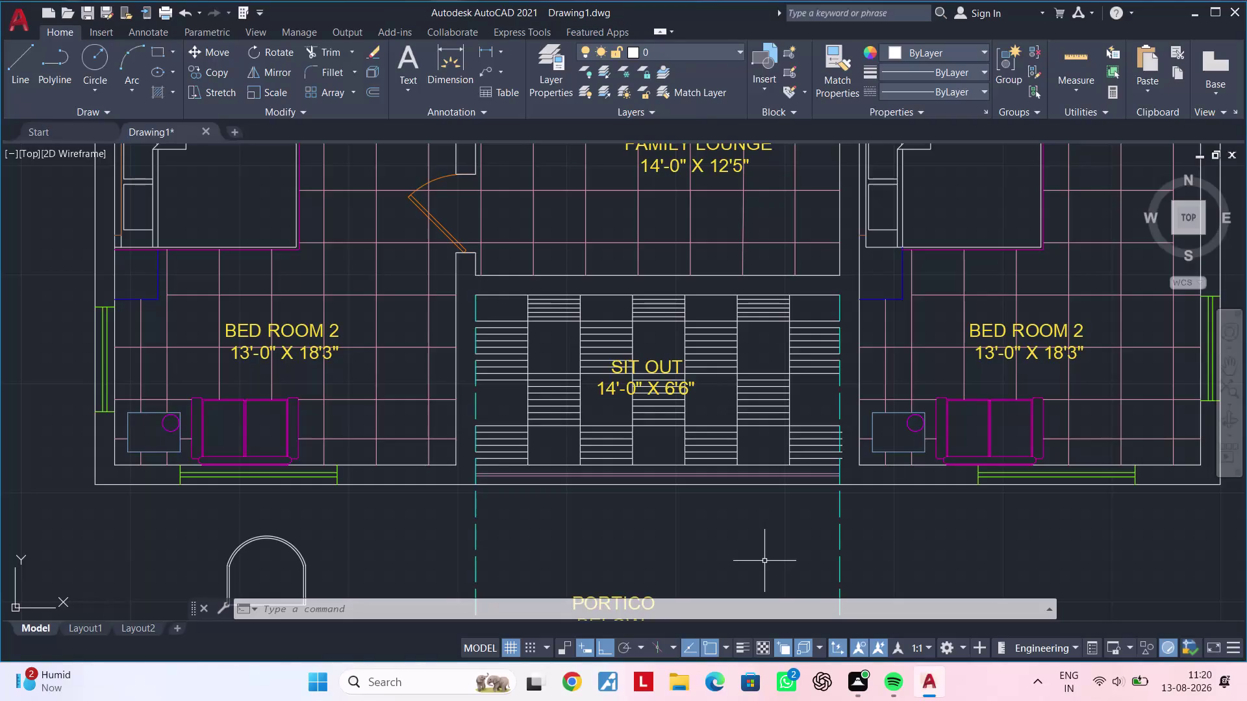
Trim the cyan dashed line where it crosses the SIT OUT's left edge.
scroll(up, 3)
middle_drag(419, 367, 418, 367)
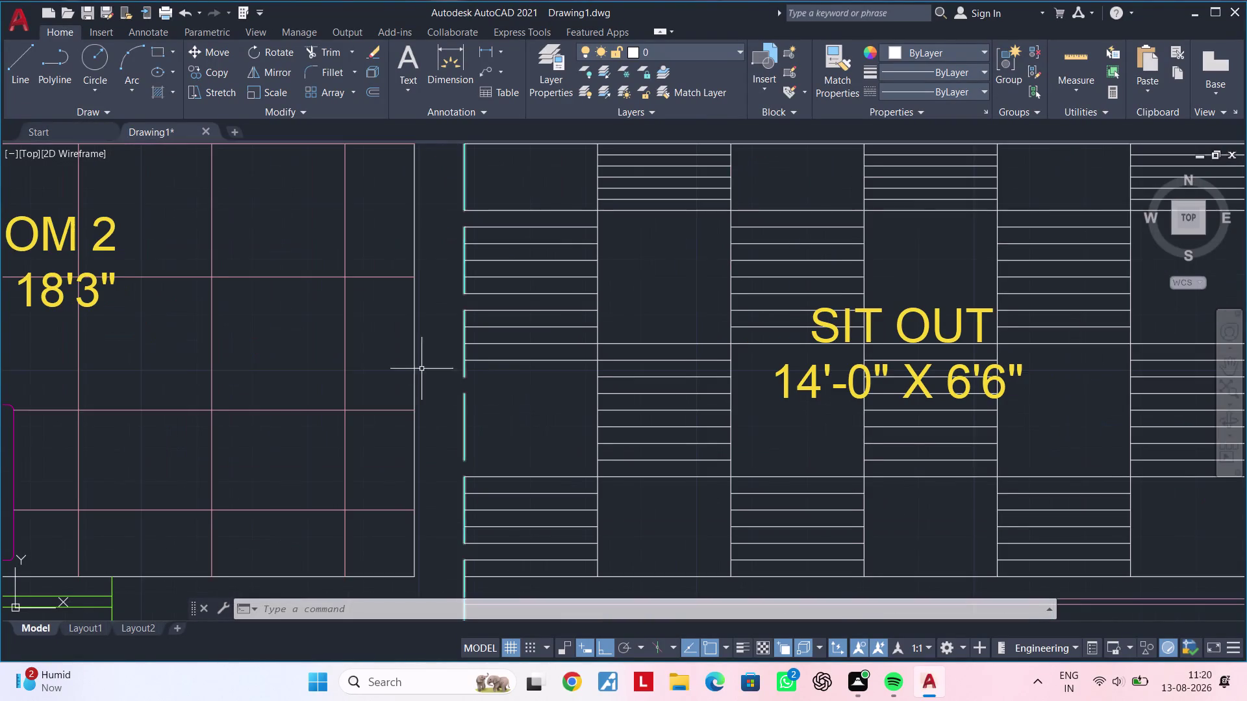
middle_drag(418, 366, 405, 360)
key(Escape)
key(Escape)
key(Escape)
key(Escape)
text(tr)
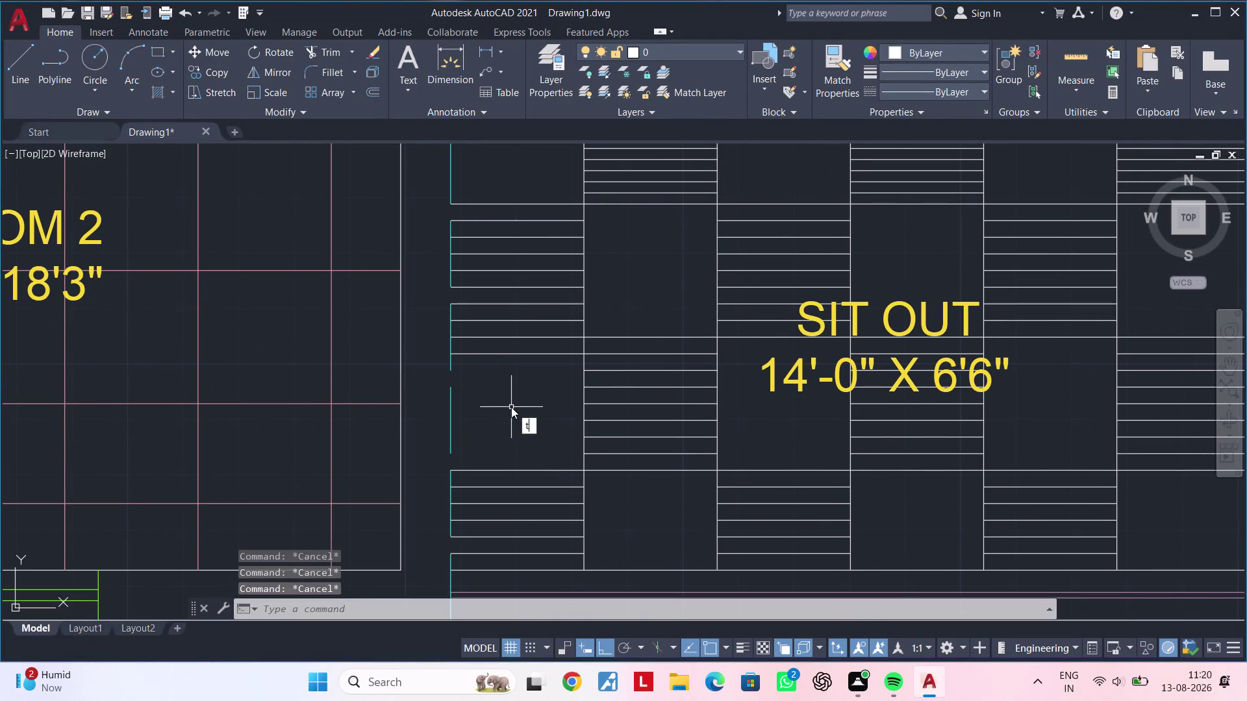
key(space)
scroll(down, 3)
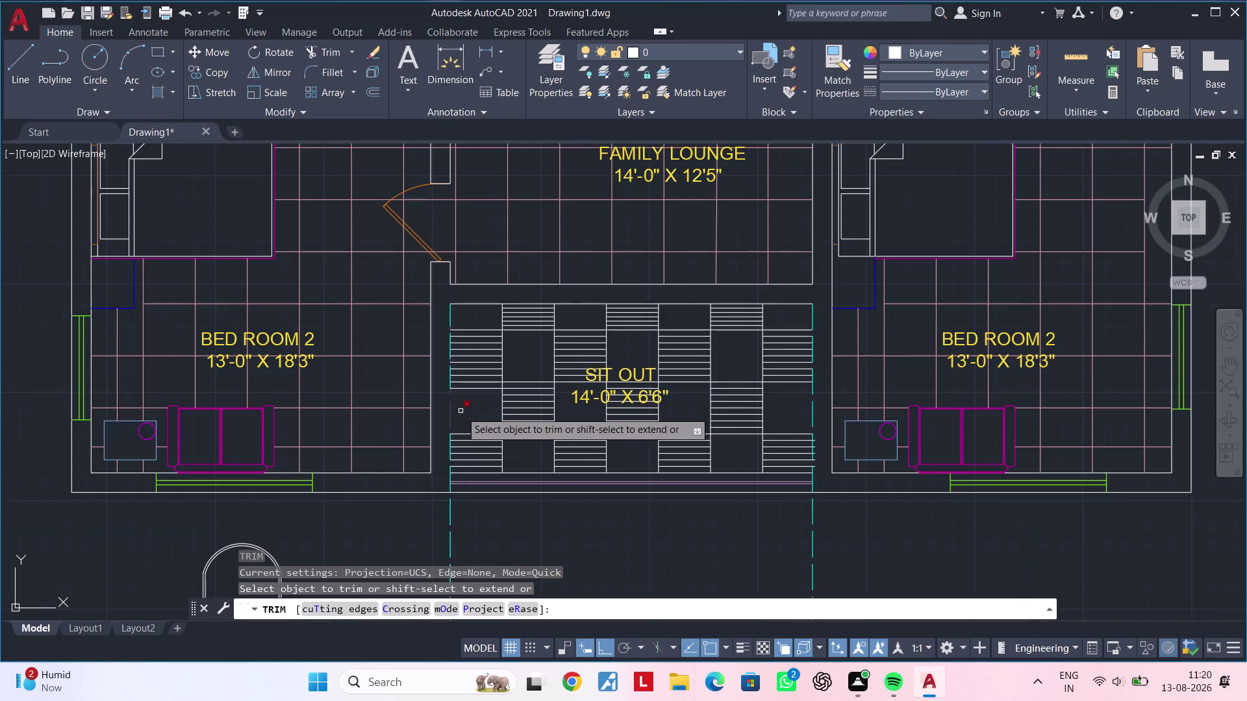
middle_drag(457, 411, 410, 382)
scroll(up, 3)
click(365, 458)
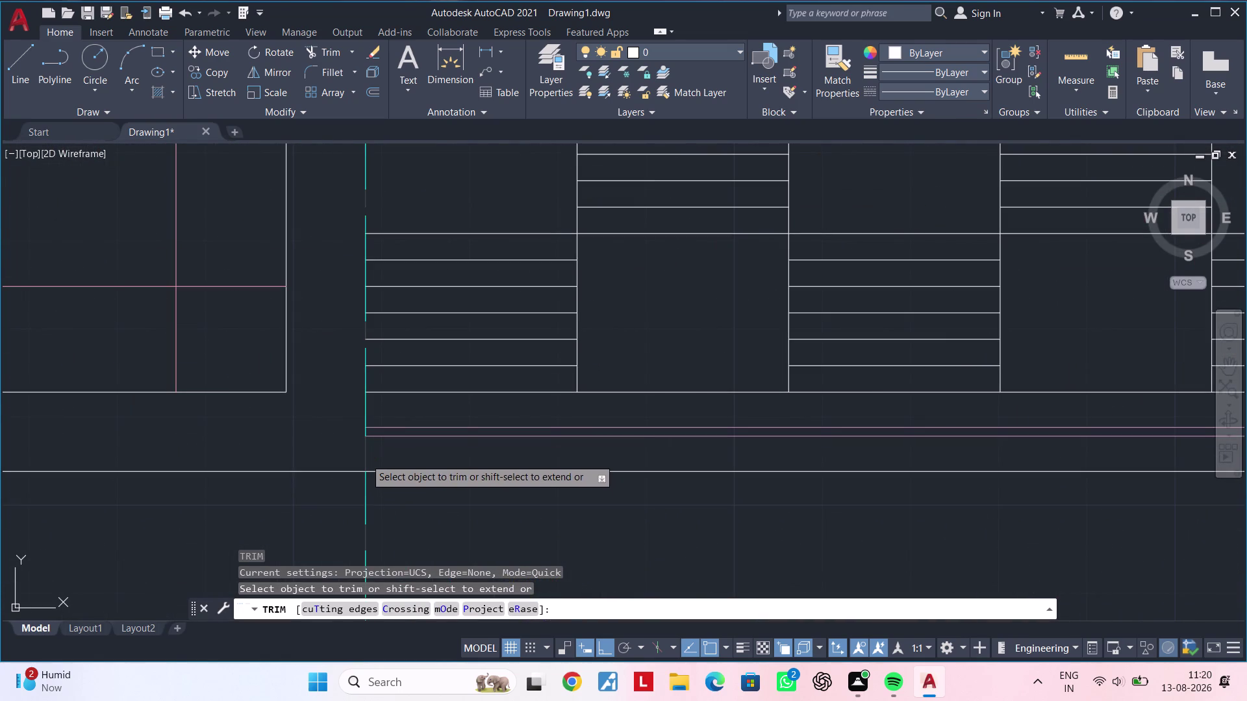
Trim the cyan dashed line at the SIT OUT's lower right corner.
scroll(down, 3)
middle_drag(617, 473, 412, 452)
scroll(up, 3)
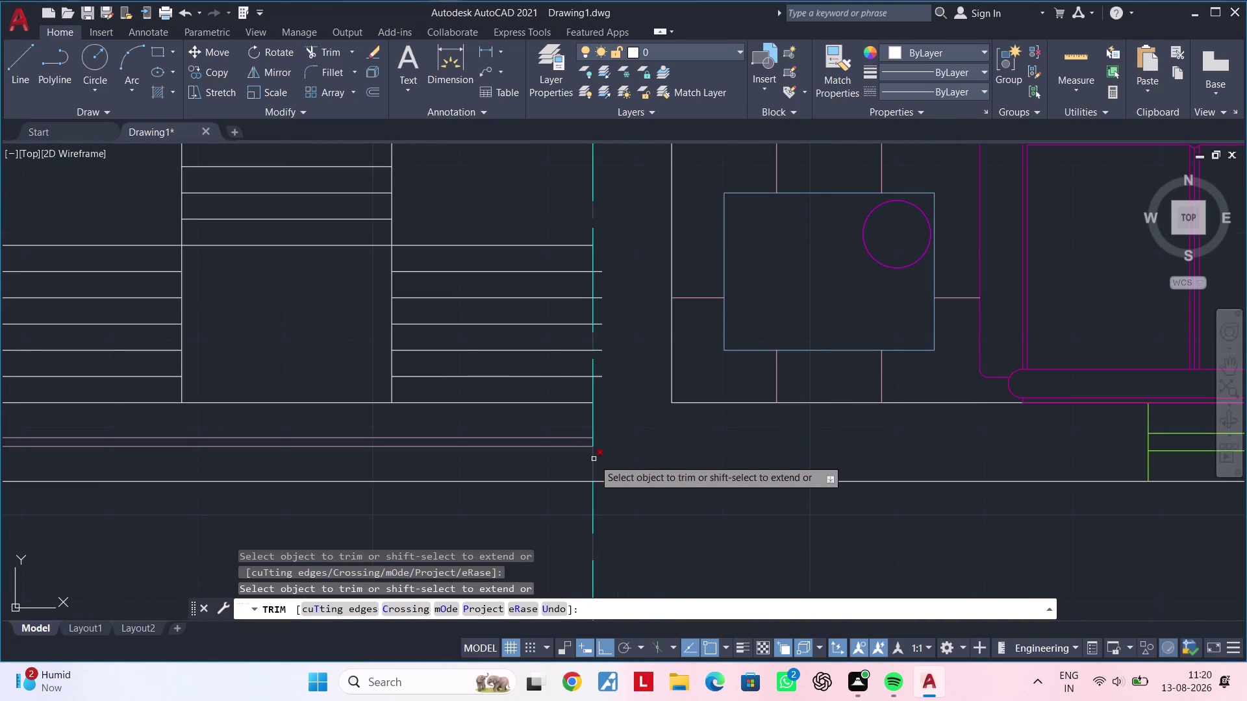
click(594, 460)
key(Escape)
key(Escape)
Erase the dashed line pieces on the SIT OUT's right and left edges.
click(594, 425)
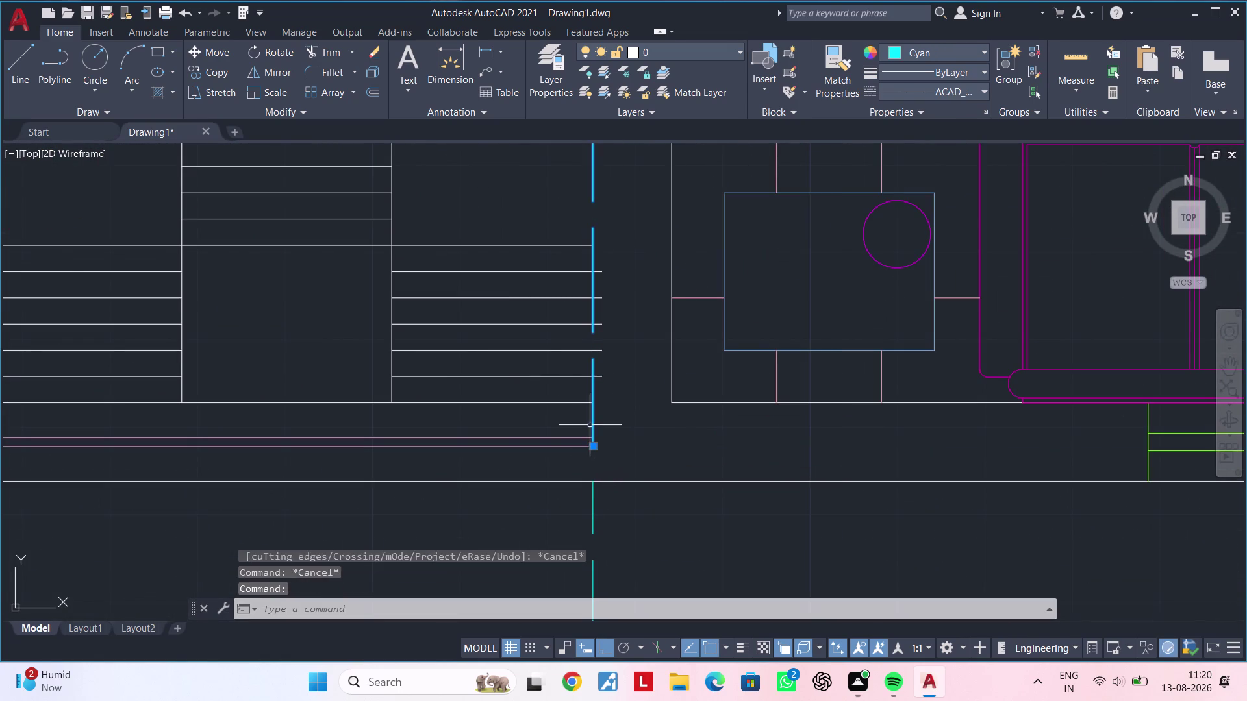
key(Delete)
scroll(down, 3)
middle_drag(588, 426, 743, 422)
scroll(down, 3)
middle_drag(592, 424, 711, 428)
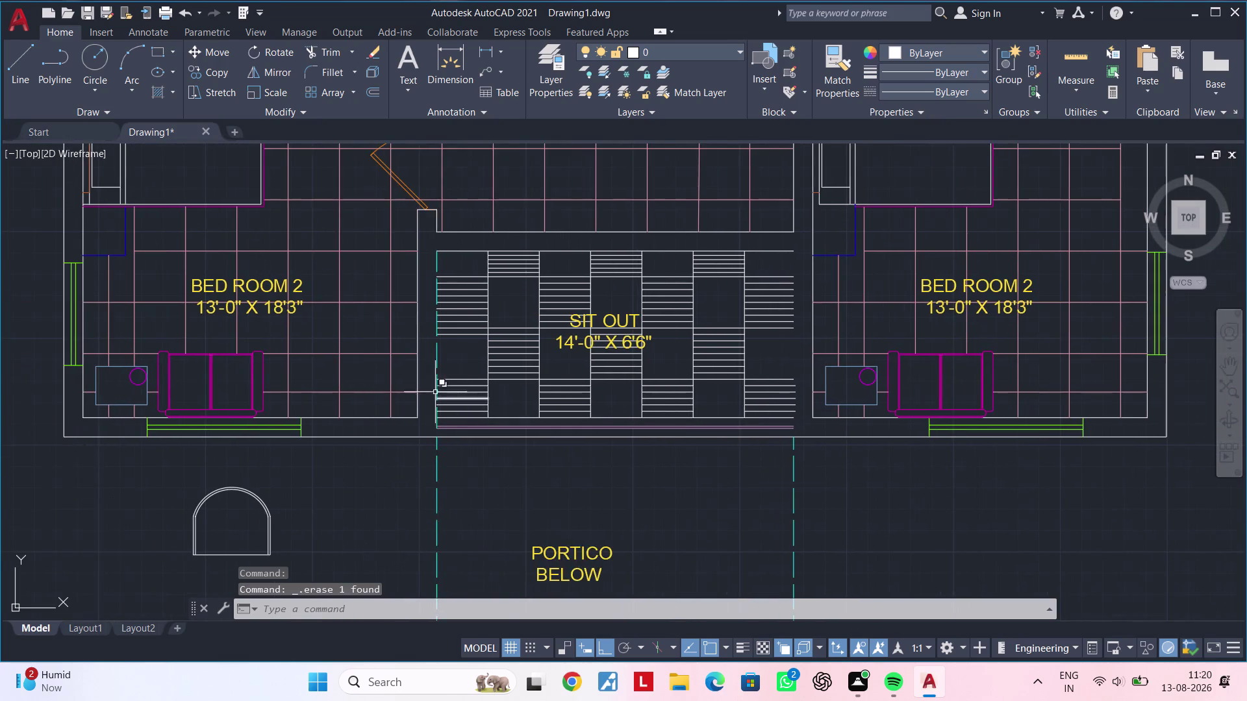
scroll(up, 3)
click(444, 367)
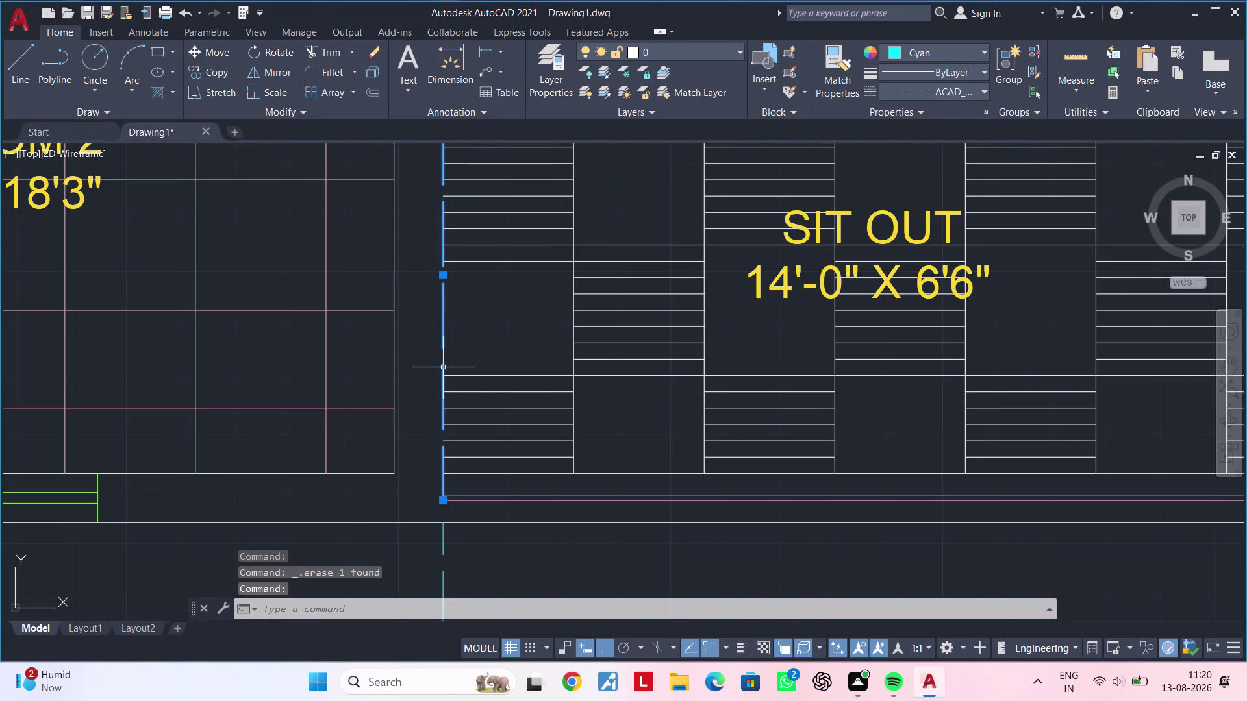
key(Delete)
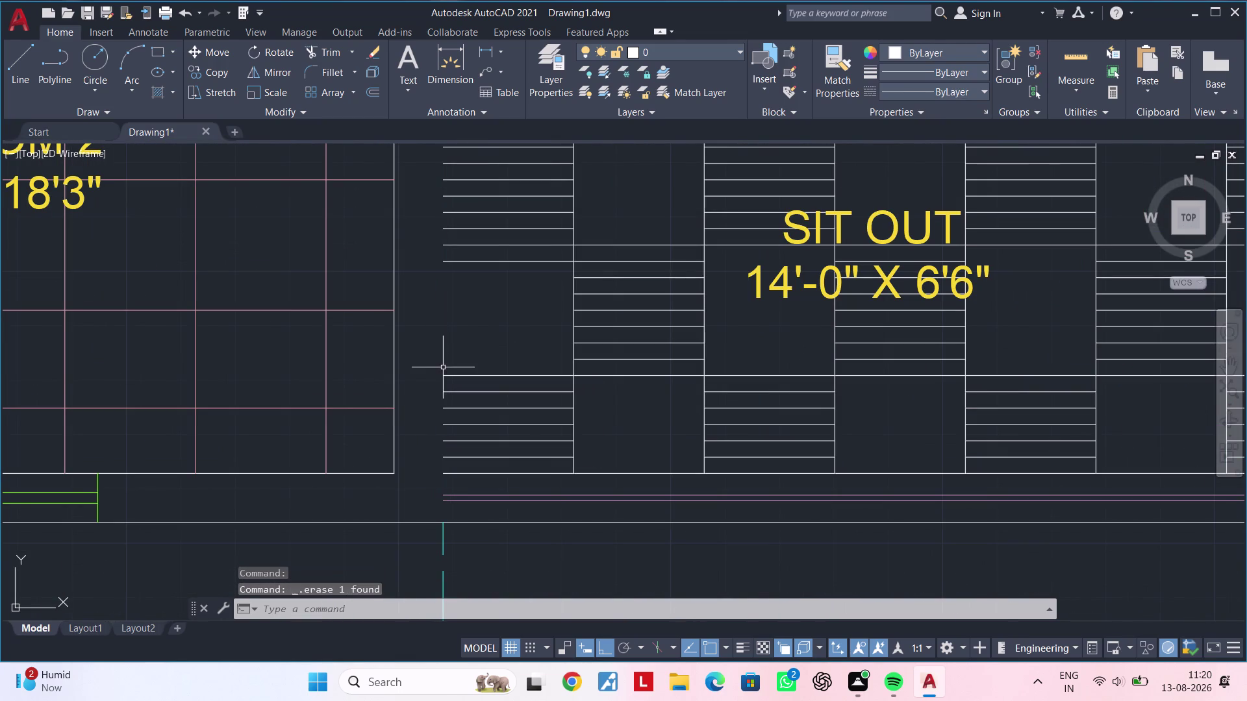
key(Escape)
key(Escape)
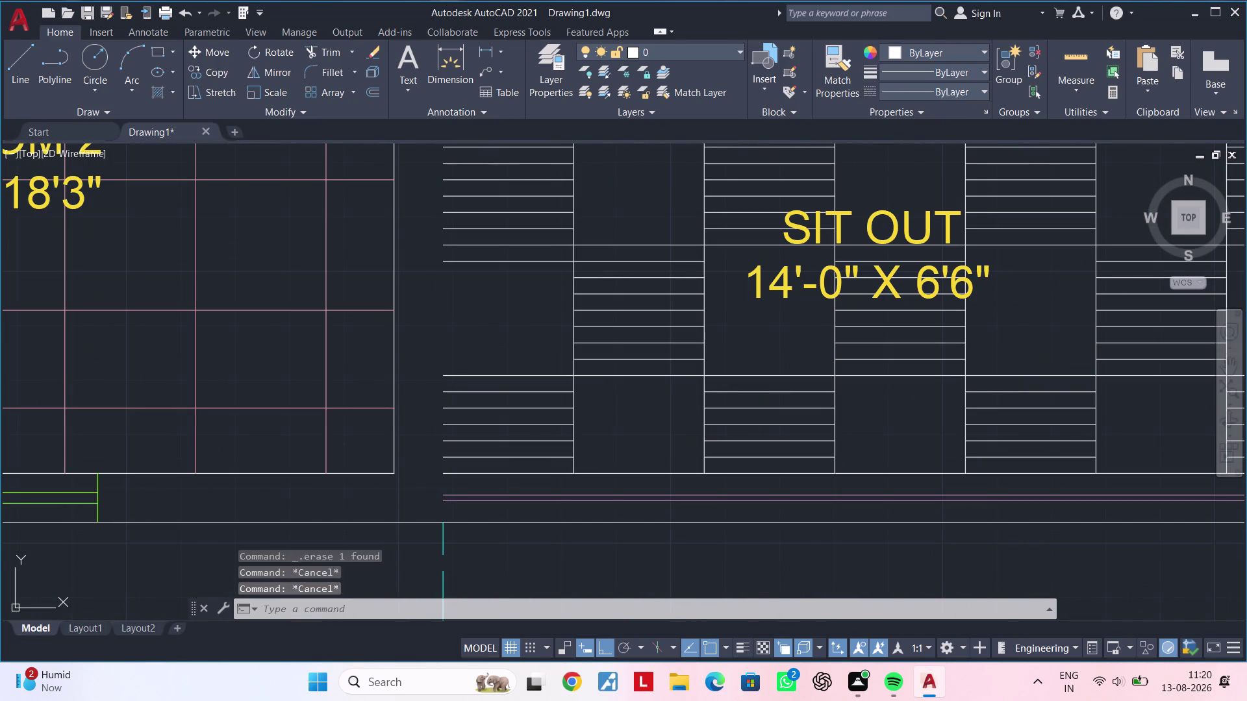
text(l)
key(space)
Start a line near the SIT OUT, then cancel it.
scroll(up, 3)
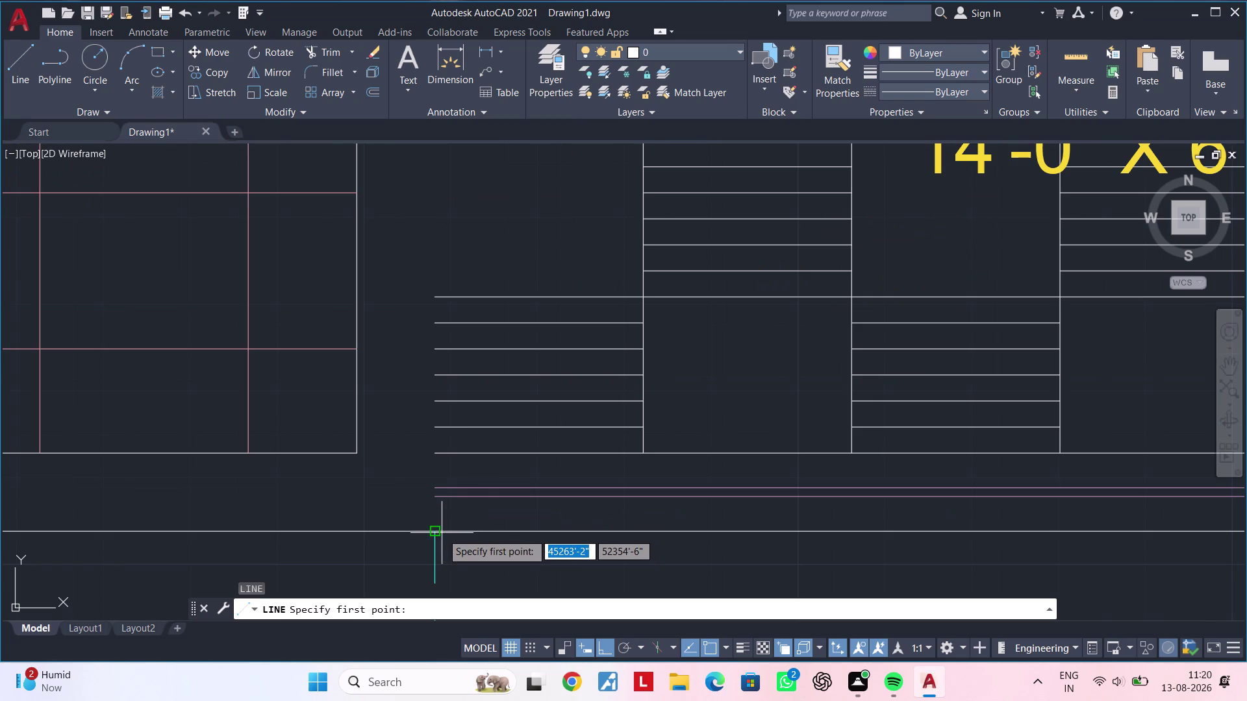
click(436, 532)
scroll(down, 3)
middle_drag(434, 297, 392, 521)
scroll(down, 3)
click(399, 259)
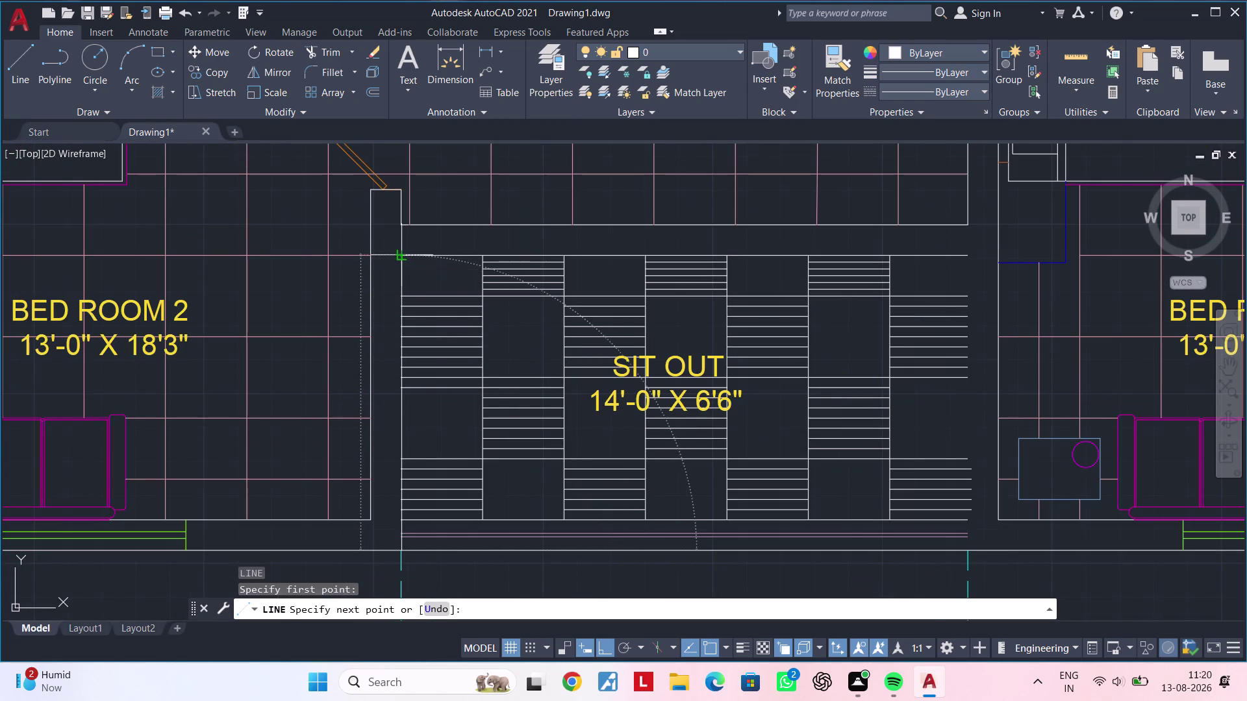
key(Escape)
Draw a solid line up the SIT OUT's right edge, from its lower to upper corner.
middle_drag(544, 343, 204, 339)
key(Escape)
key(Escape)
key(Escape)
key(space)
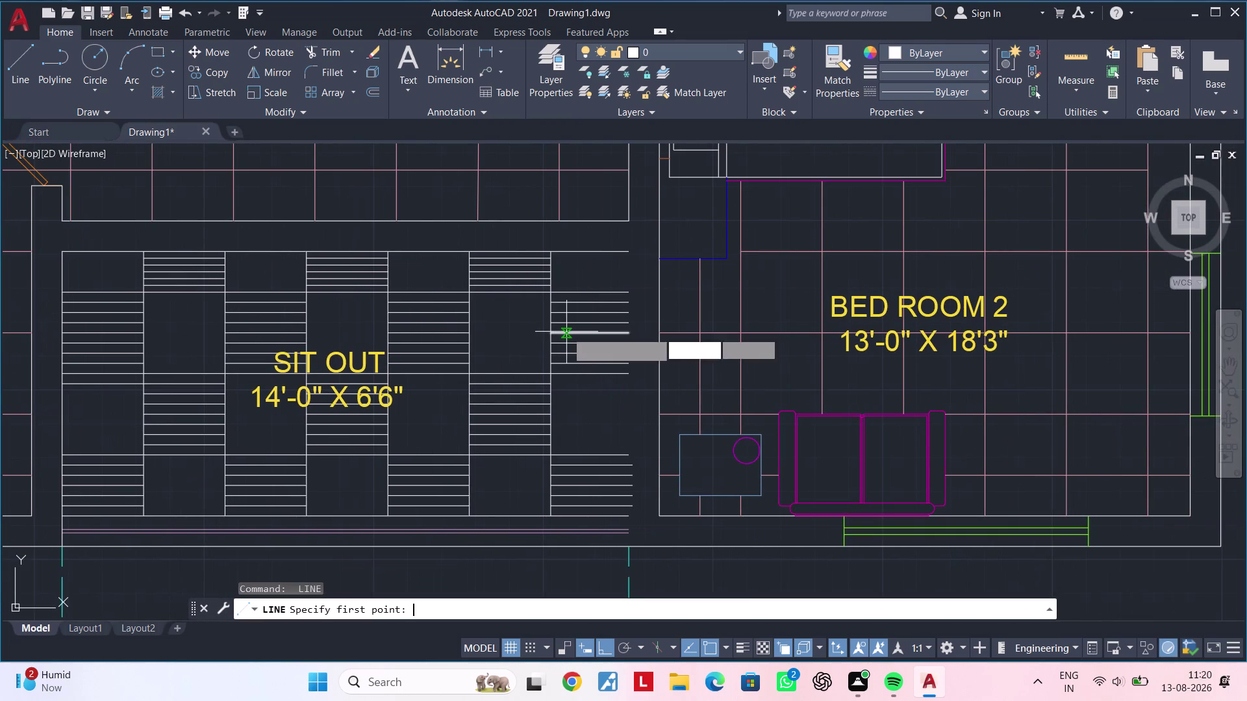
scroll(up, 3)
scroll(down, 3)
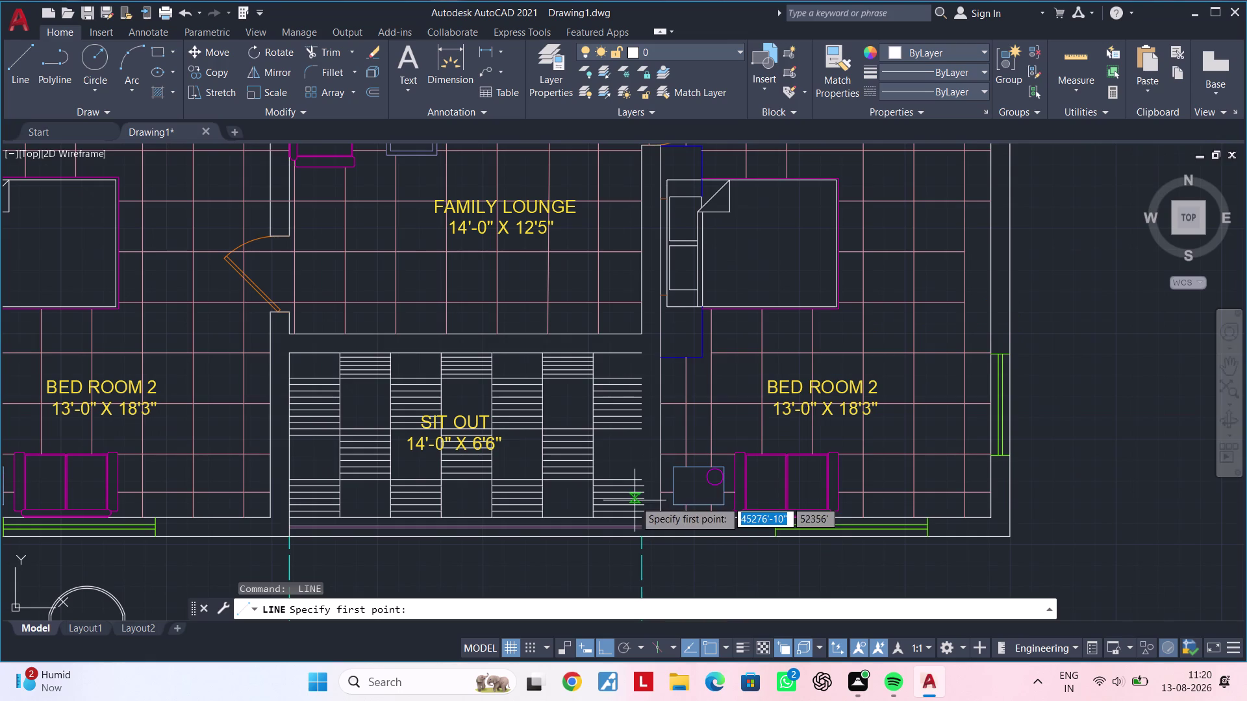
click(645, 356)
middle_drag(652, 503, 629, 409)
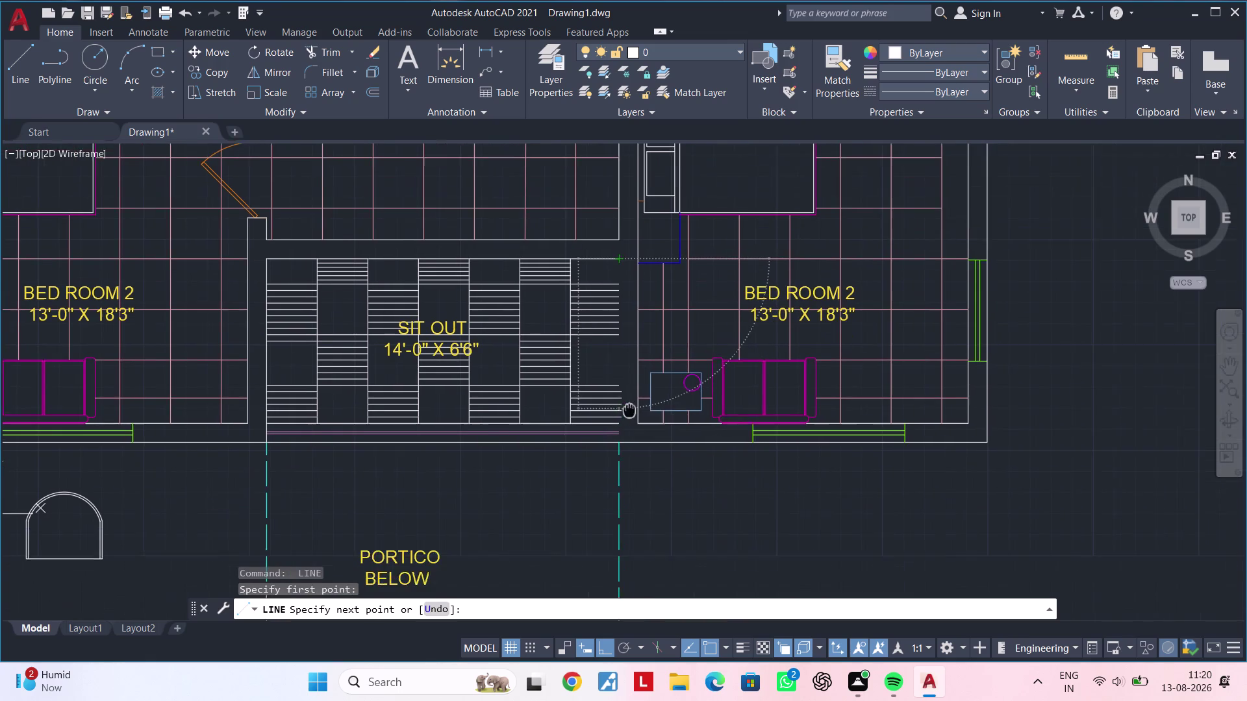
middle_drag(629, 409, 627, 403)
scroll(up, 3)
click(601, 425)
key(Escape)
key(Escape)
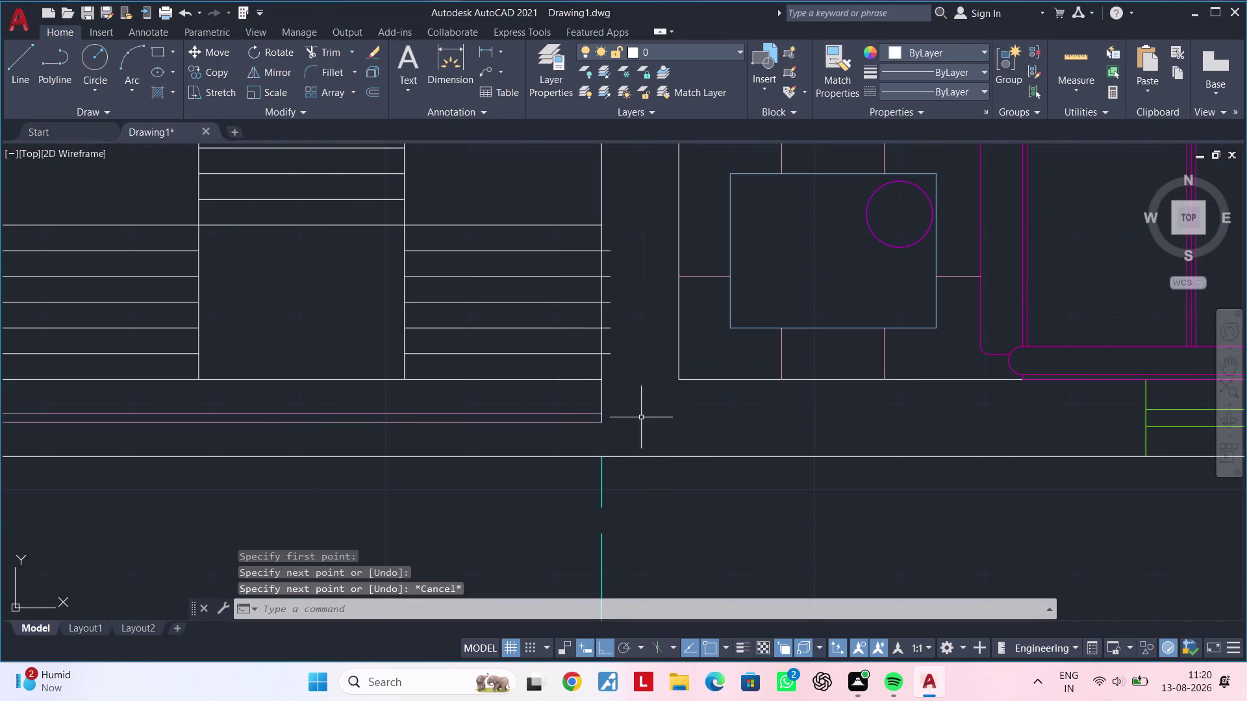
key(Escape)
Fence-trim the step line ends protruding past the SIT OUT's right edge line.
text(tr)
key(space)
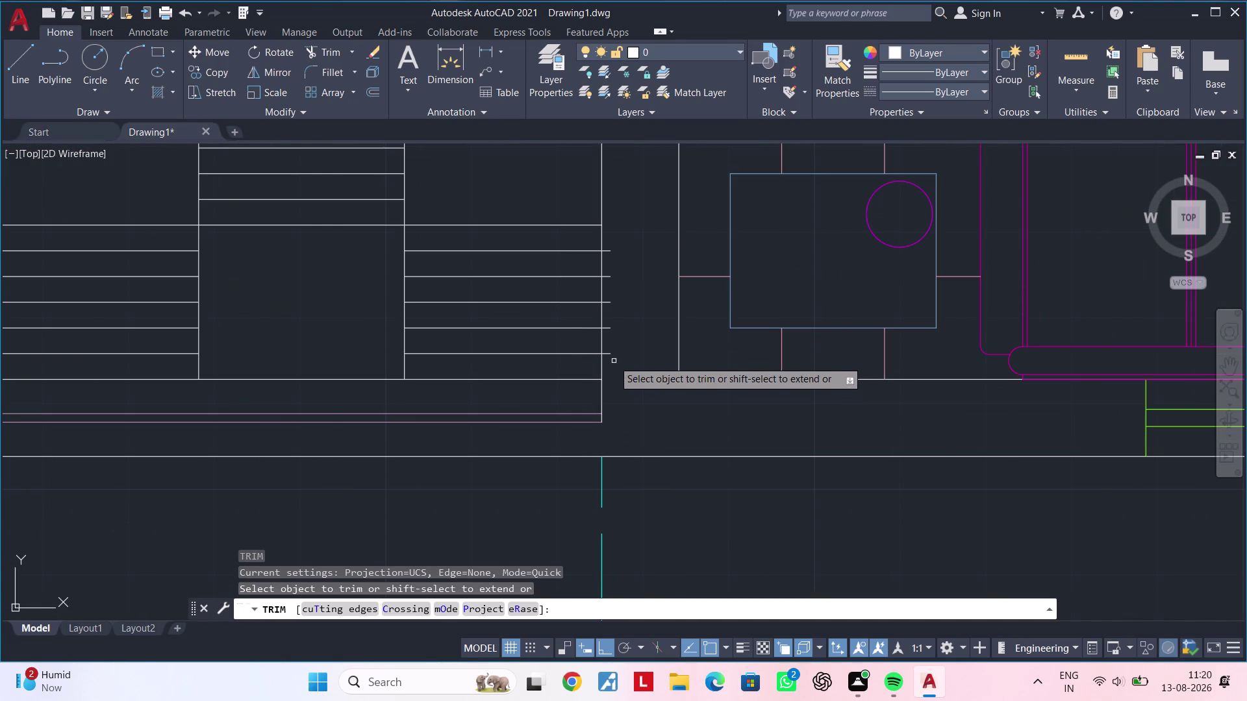
click(608, 356)
drag(608, 344, 606, 294)
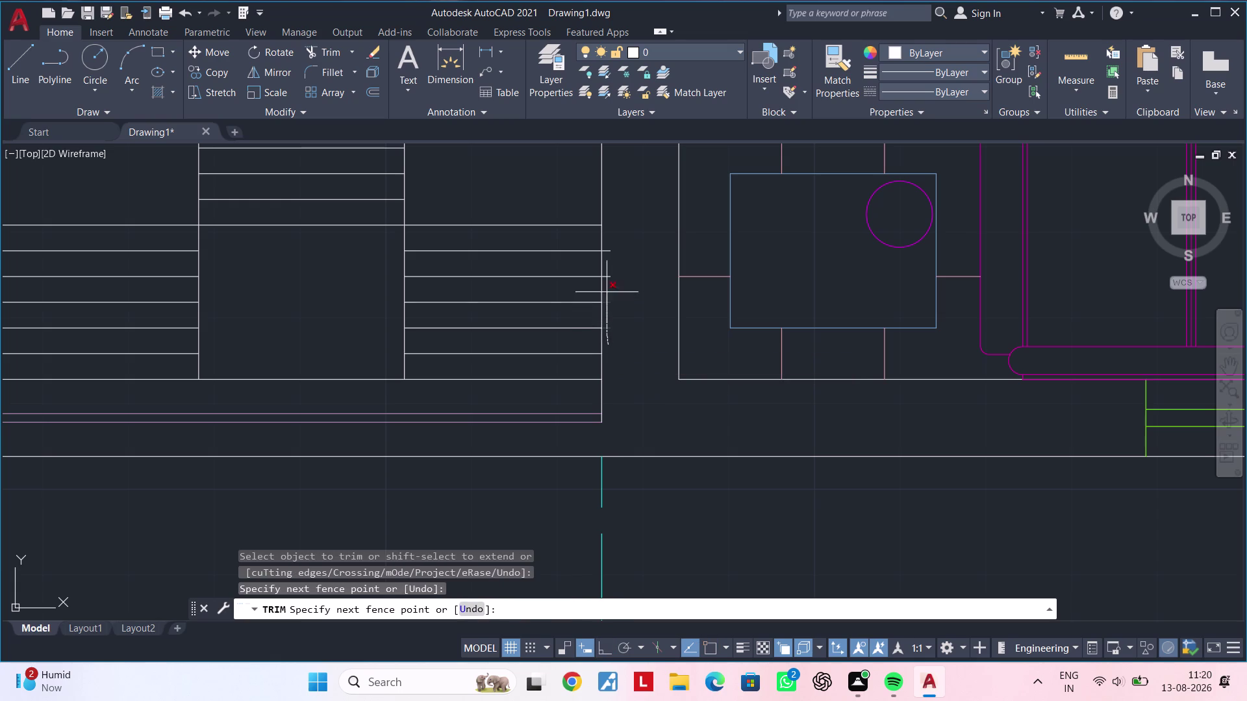
drag(607, 294, 607, 243)
scroll(down, 3)
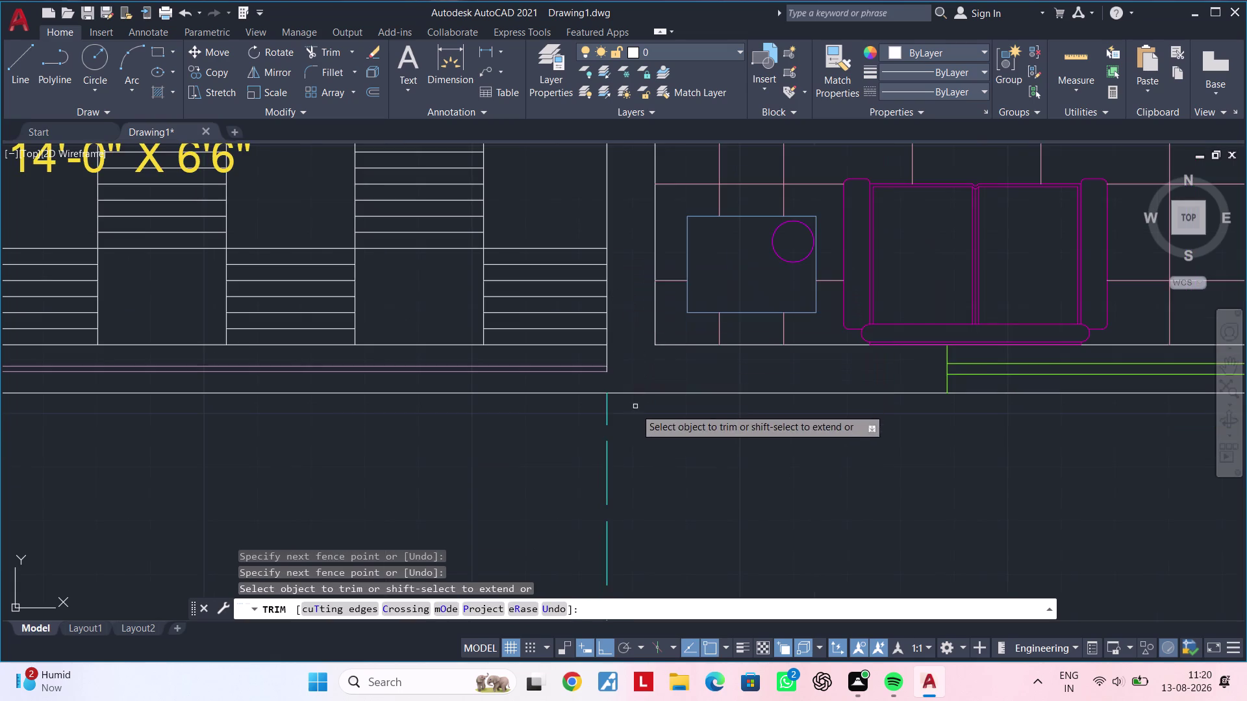
scroll(down, 3)
middle_drag(536, 467, 631, 422)
key(Escape)
key(Escape)
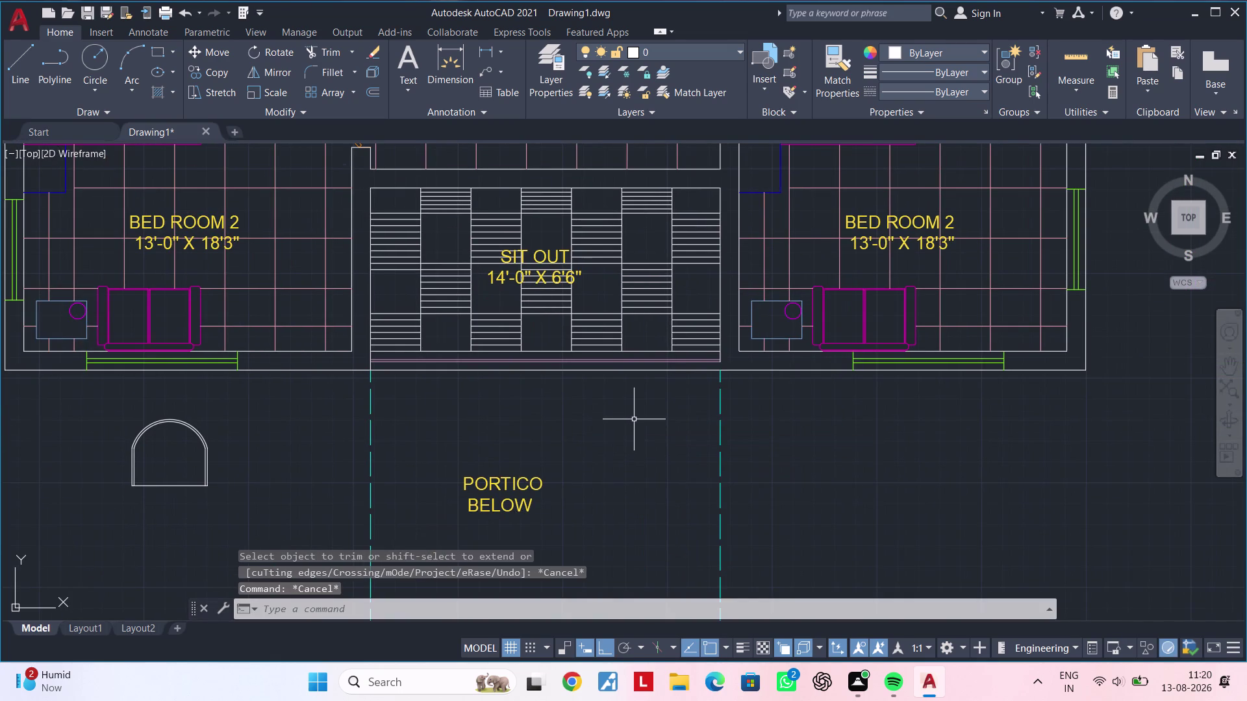
Select the SIT OUT's right edge line and grab its lower endpoint.
scroll(up, 3)
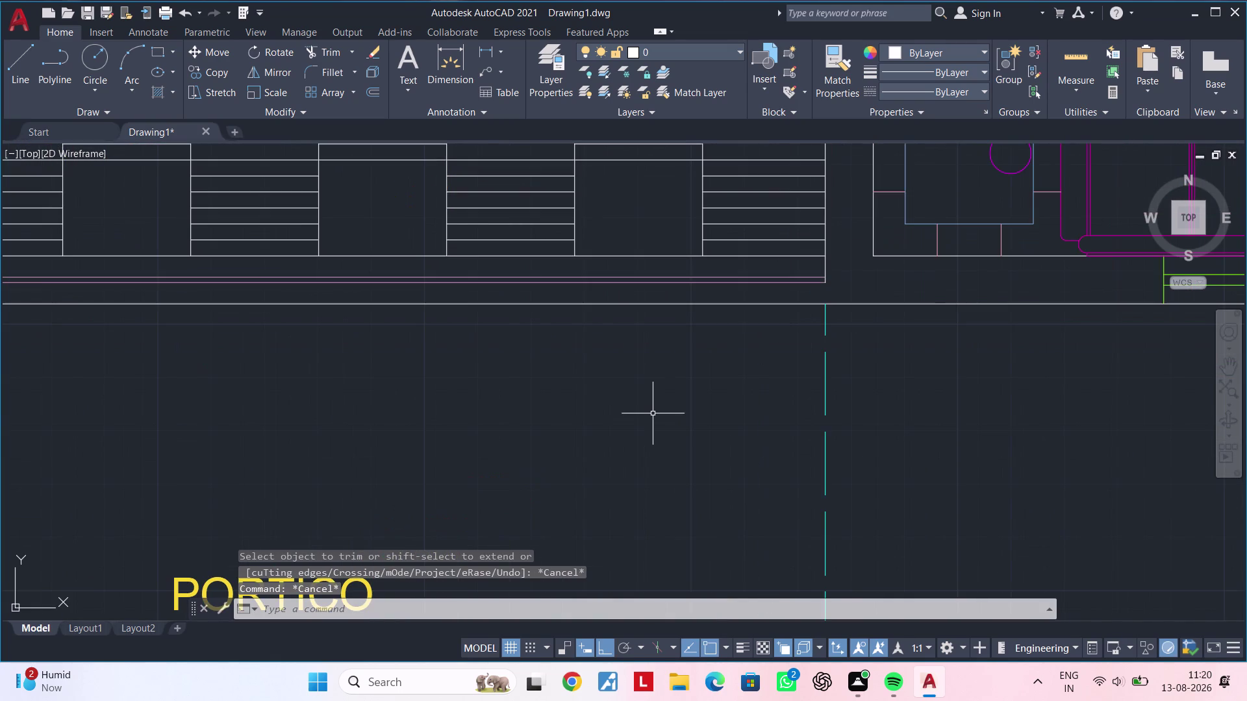
scroll(up, 3)
middle_drag(663, 421, 507, 482)
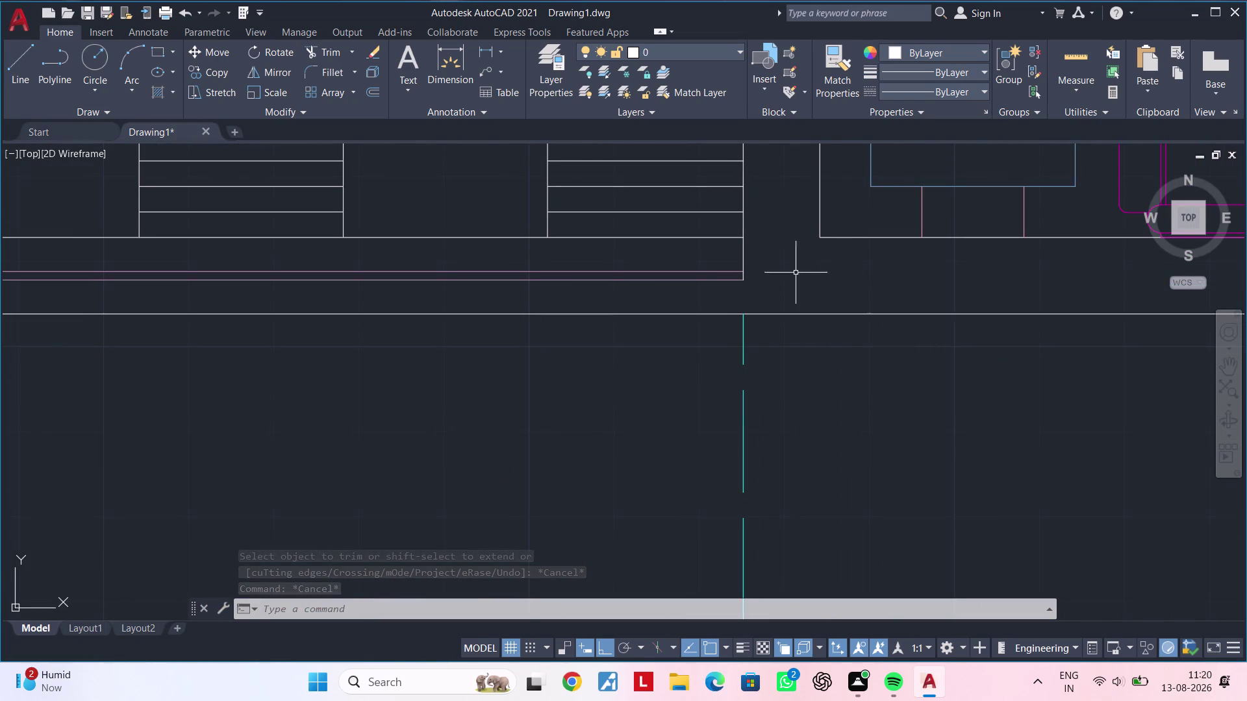
click(743, 260)
click(742, 279)
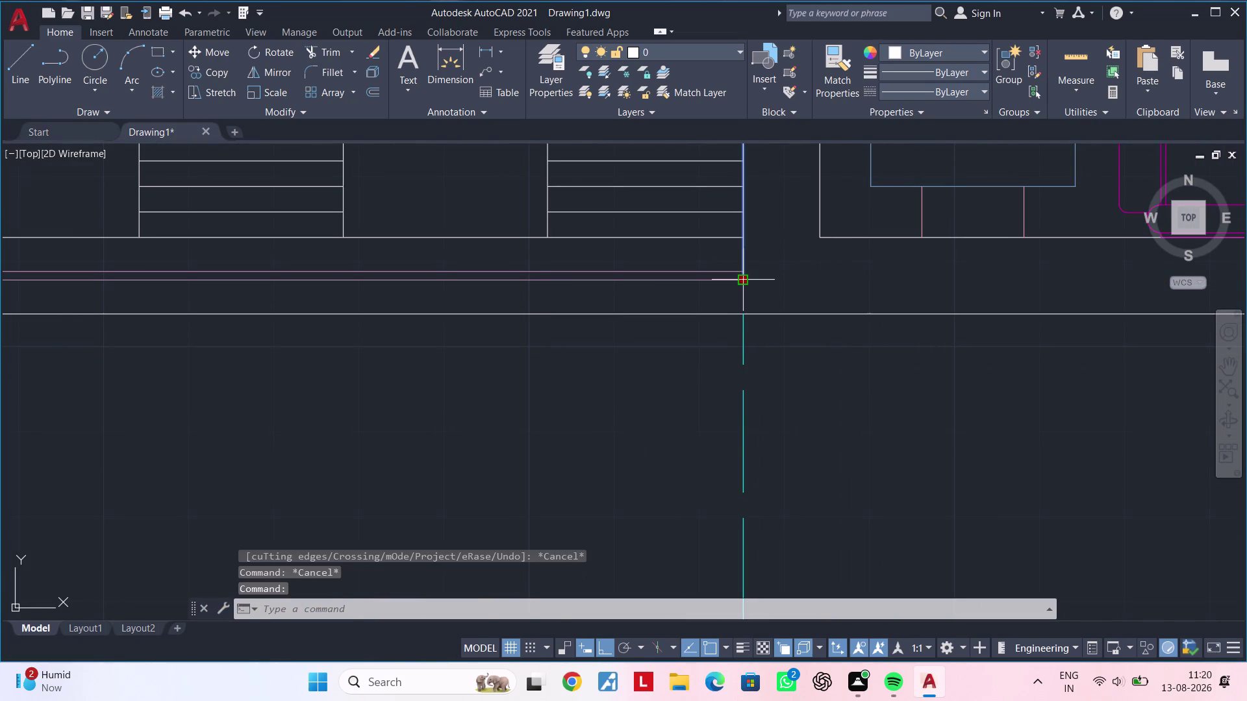
click(745, 314)
key(Escape)
Cancel the endpoint edit, clear the selection, and move the view to the arch chair.
scroll(down, 3)
key(Escape)
scroll(down, 3)
middle_drag(844, 386, 579, 387)
key(Escape)
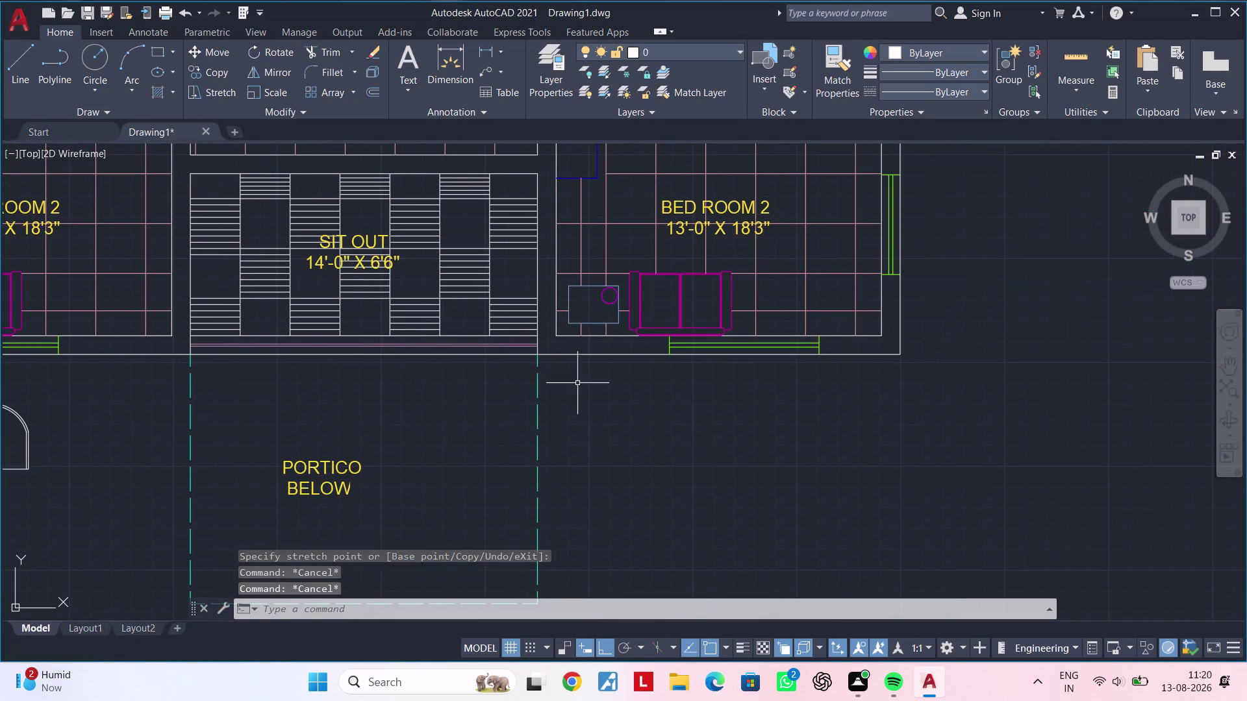
key(Escape)
middle_drag(466, 424, 677, 373)
key(Escape)
key(Escape)
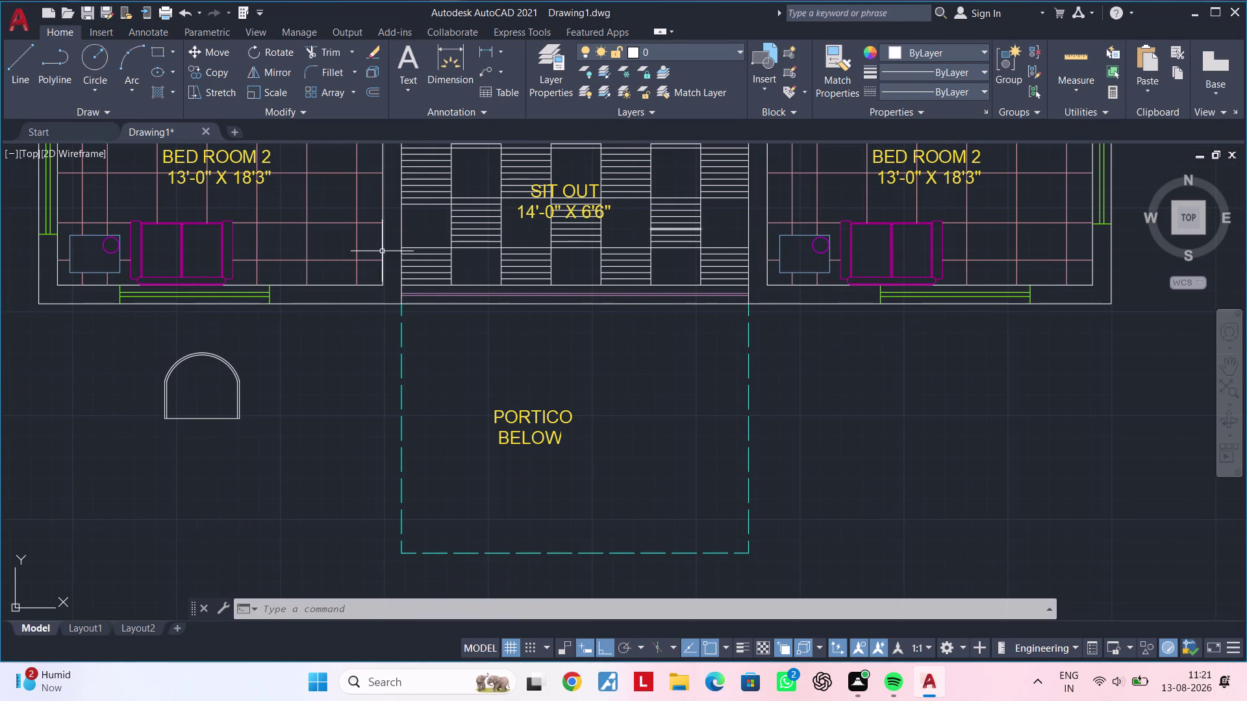
middle_drag(195, 435, 187, 512)
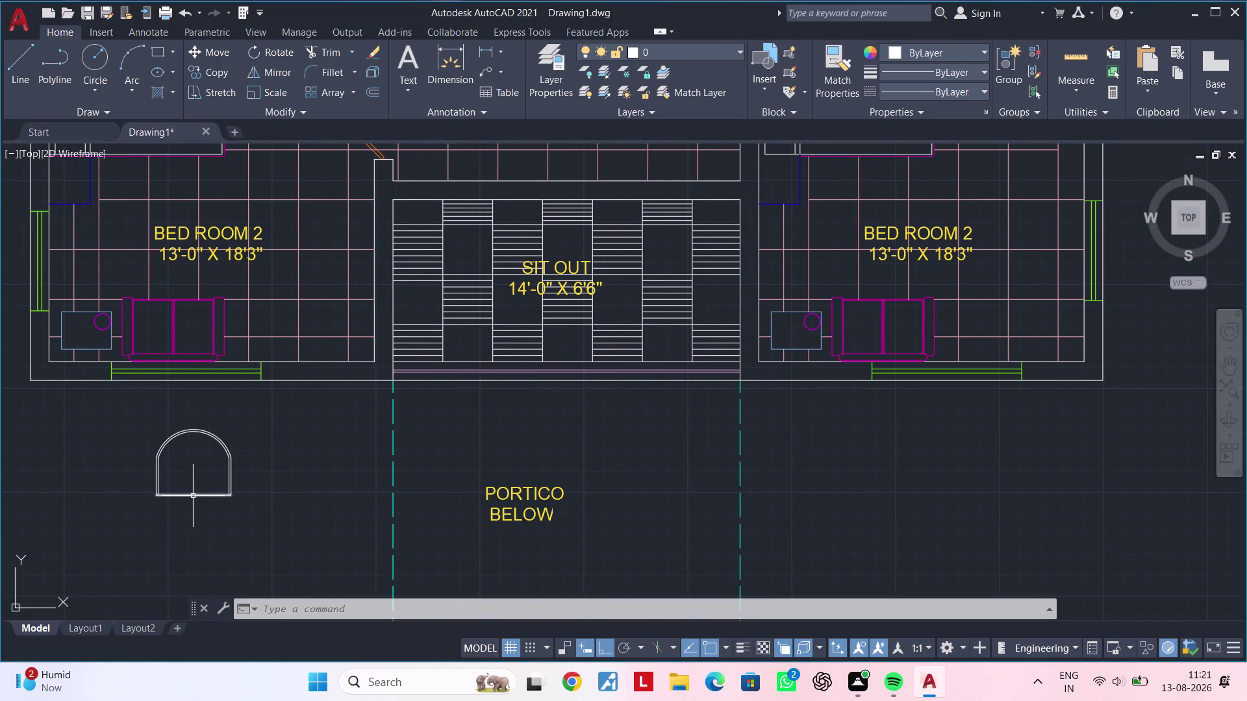
scroll(up, 3)
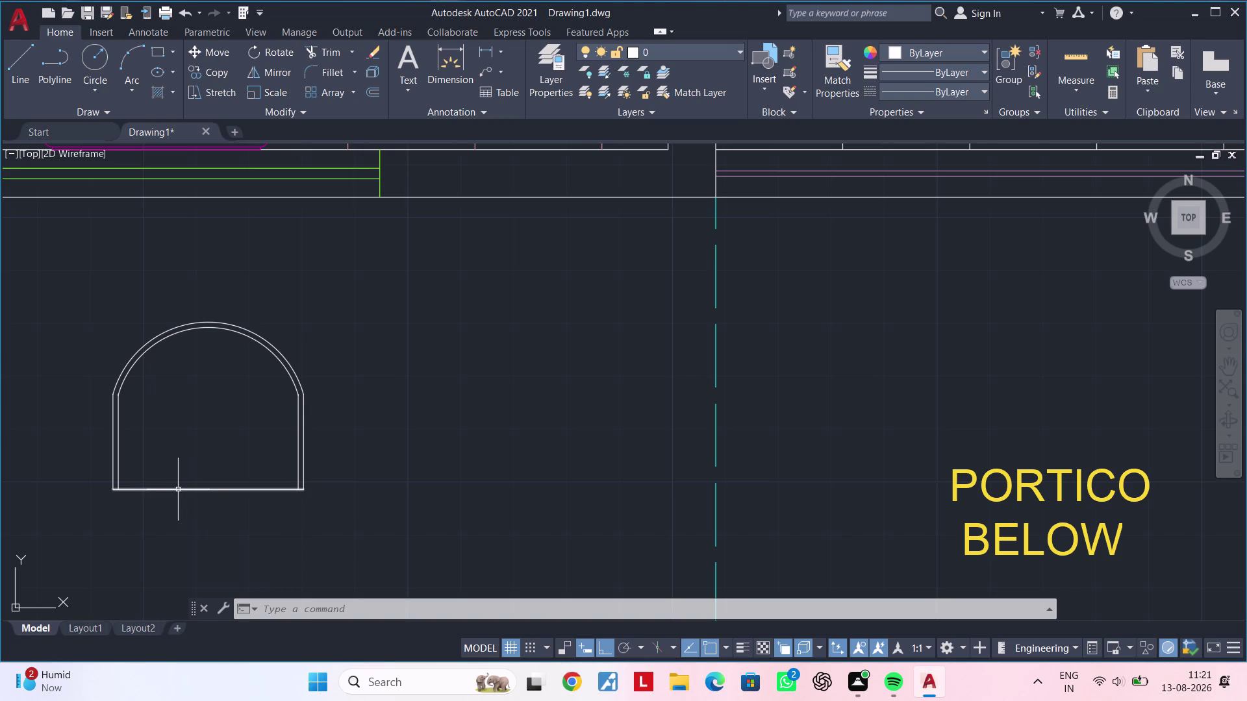
Zoom in on the arch chair's base, briefly starting and cancelling a line.
key(Escape)
key(Escape)
key(Escape)
key(Escape)
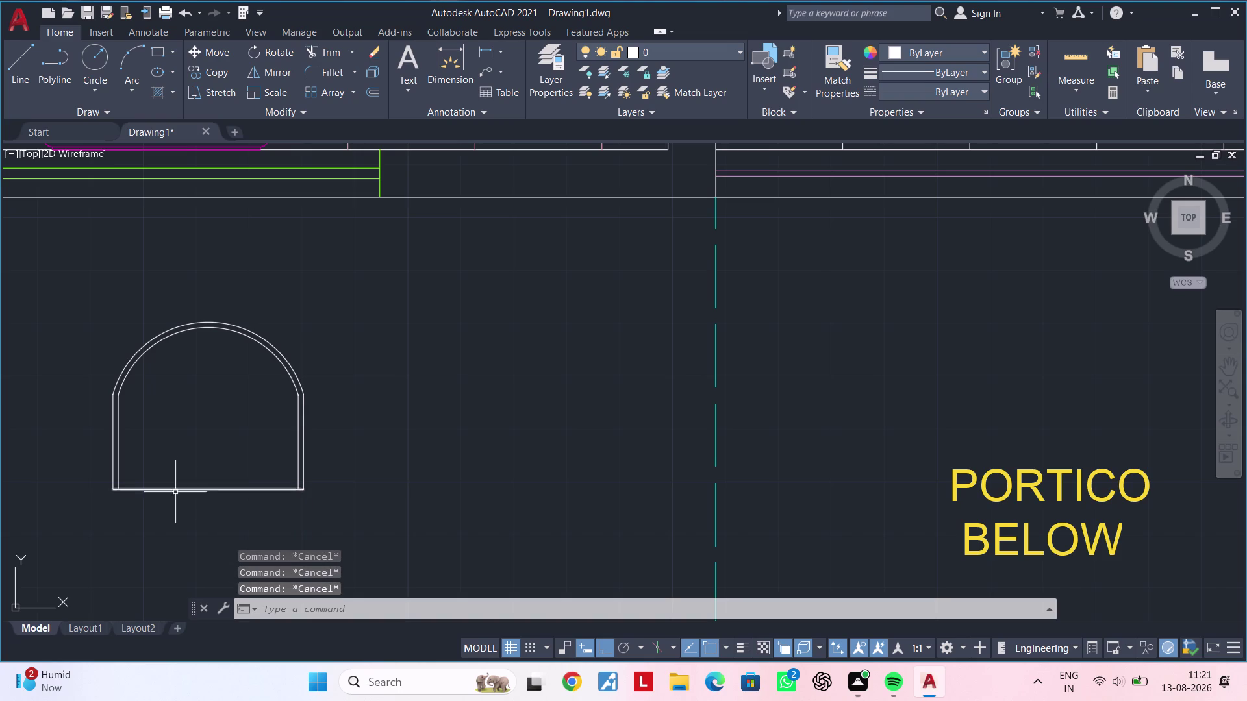
scroll(up, 3)
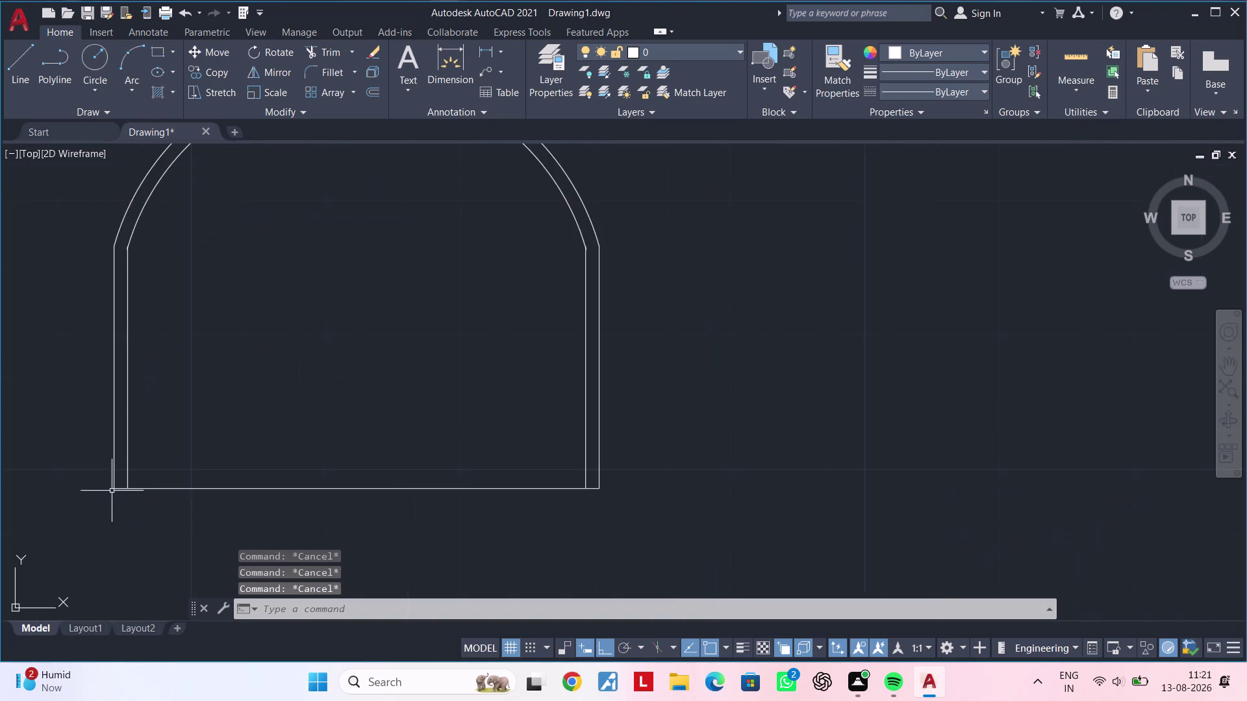
scroll(up, 3)
middle_drag(133, 490, 168, 487)
key(Escape)
key(Escape)
text(l)
key(space)
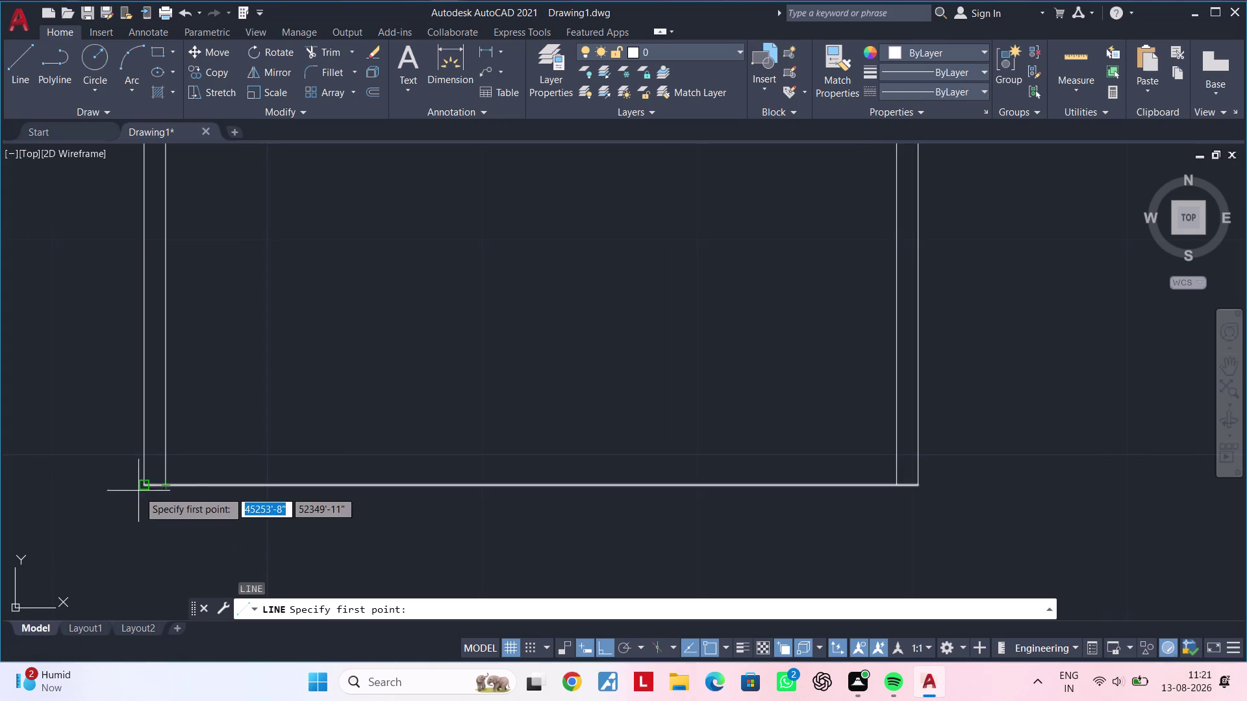
key(Escape)
key(Escape)
key(Escape)
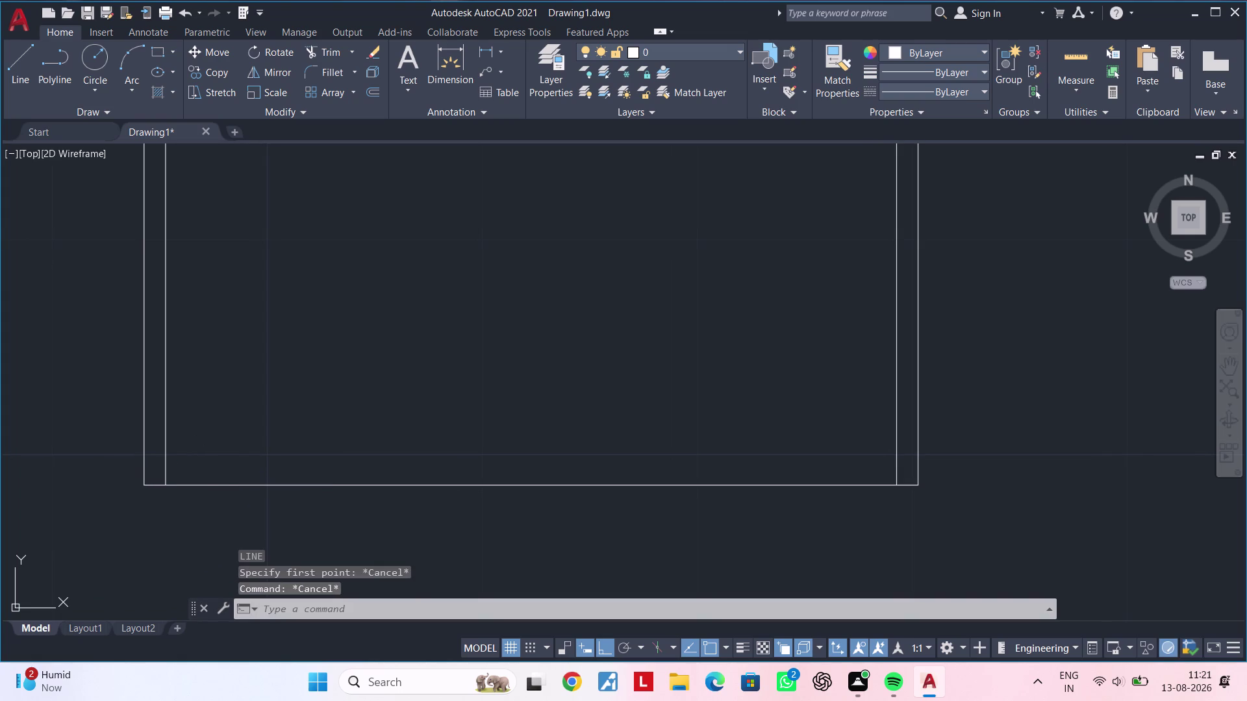
Offset the outline's bottom edge 1" upward.
text(od)
key(Escape)
key(Escape)
text(of)
key(space)
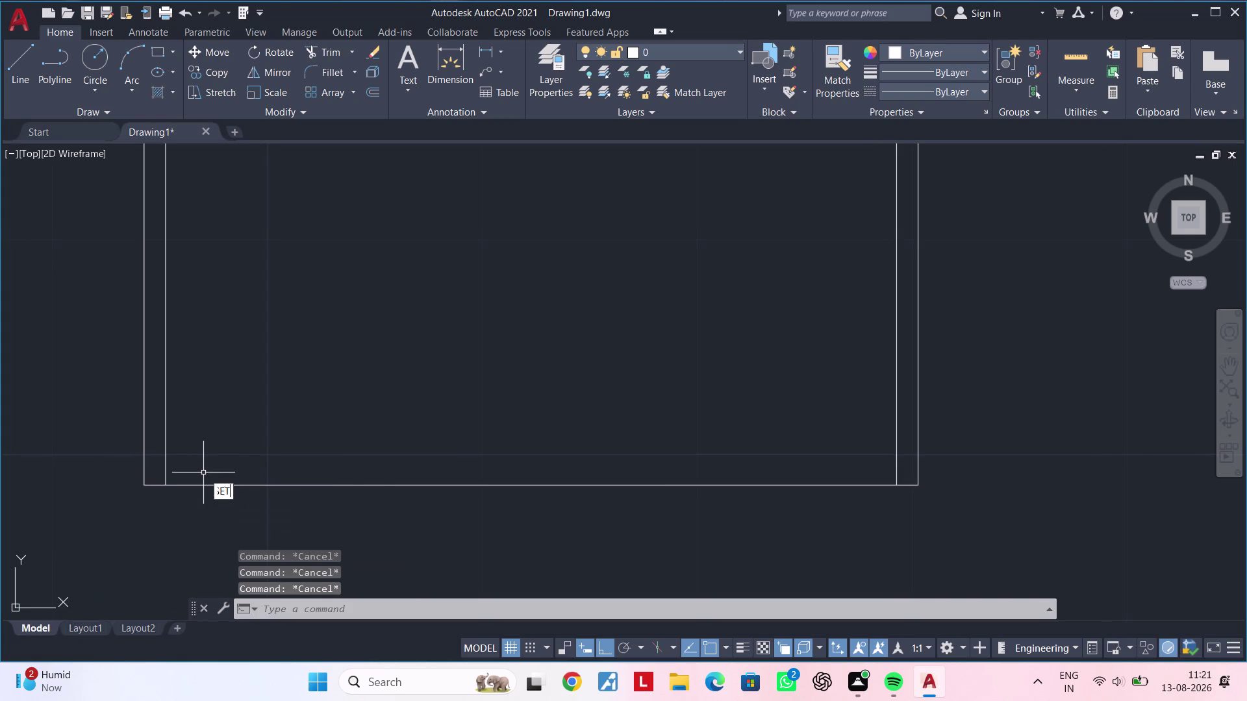
text(1")
key(Return)
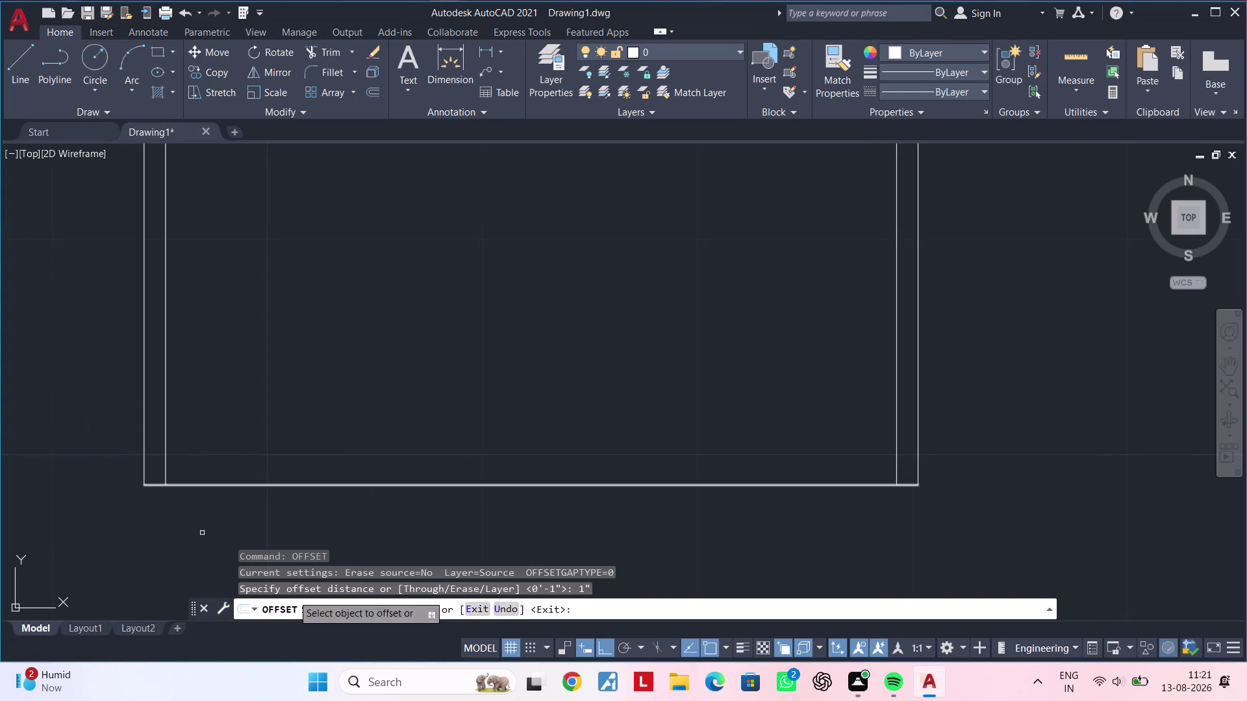
click(154, 487)
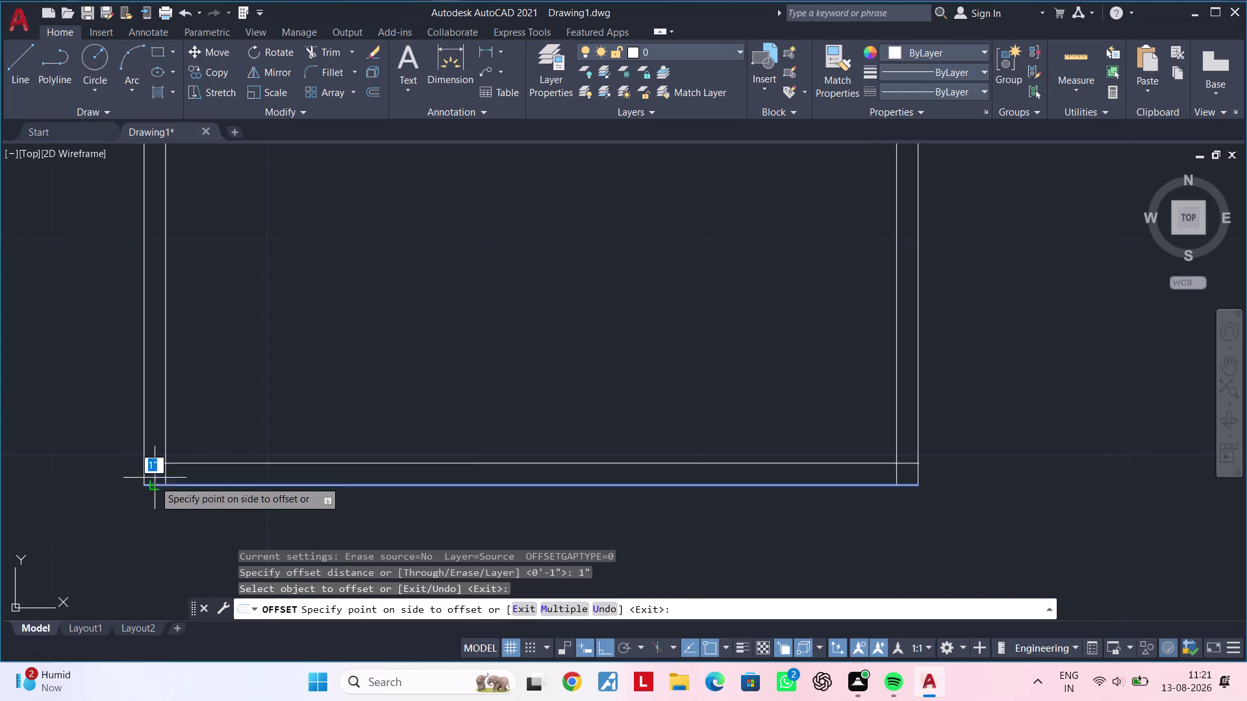
click(160, 439)
key(Escape)
key(Escape)
key(Escape)
text(tr)
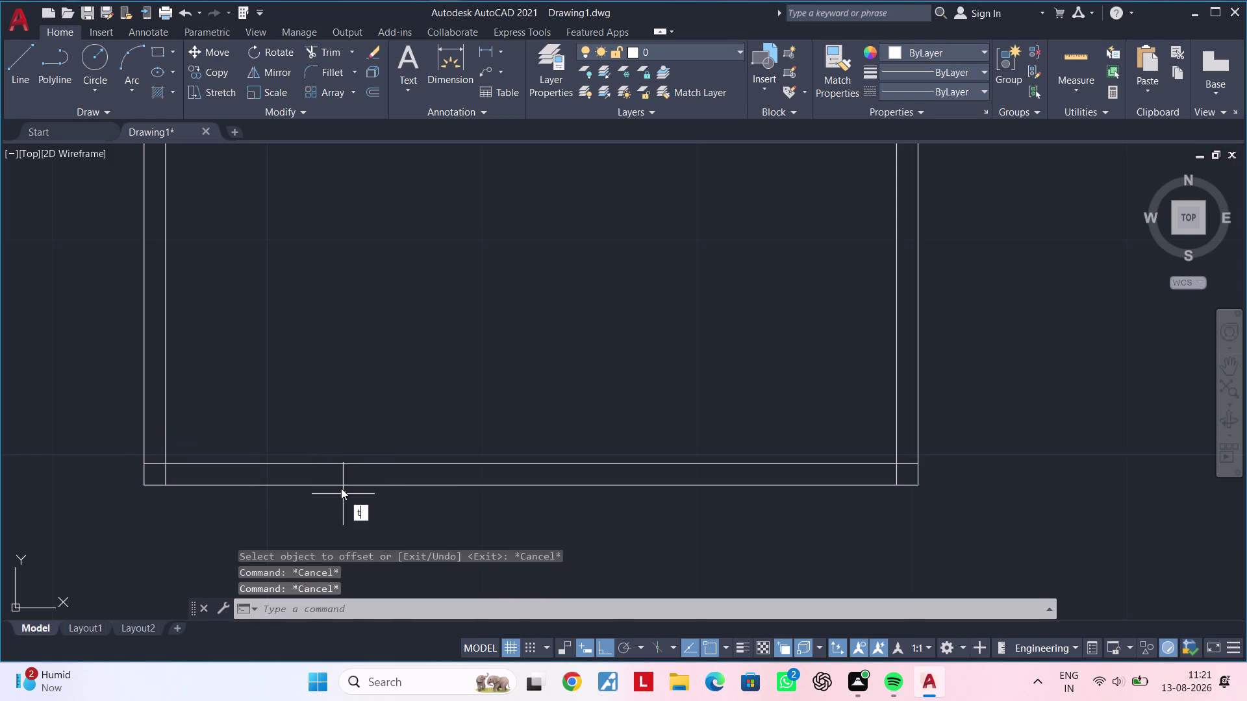
key(space)
Trim away the offset line and the bottom line between the arch legs.
click(326, 464)
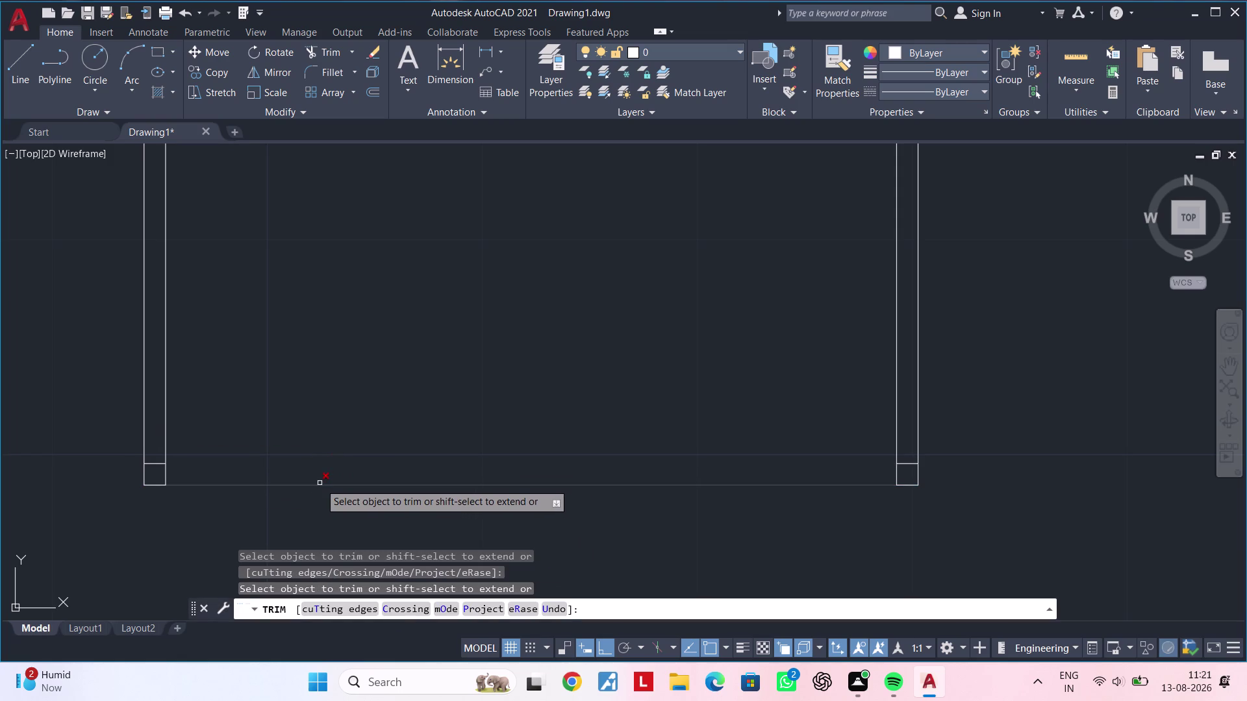
key(Escape)
key(Escape)
key(Escape)
key(Escape)
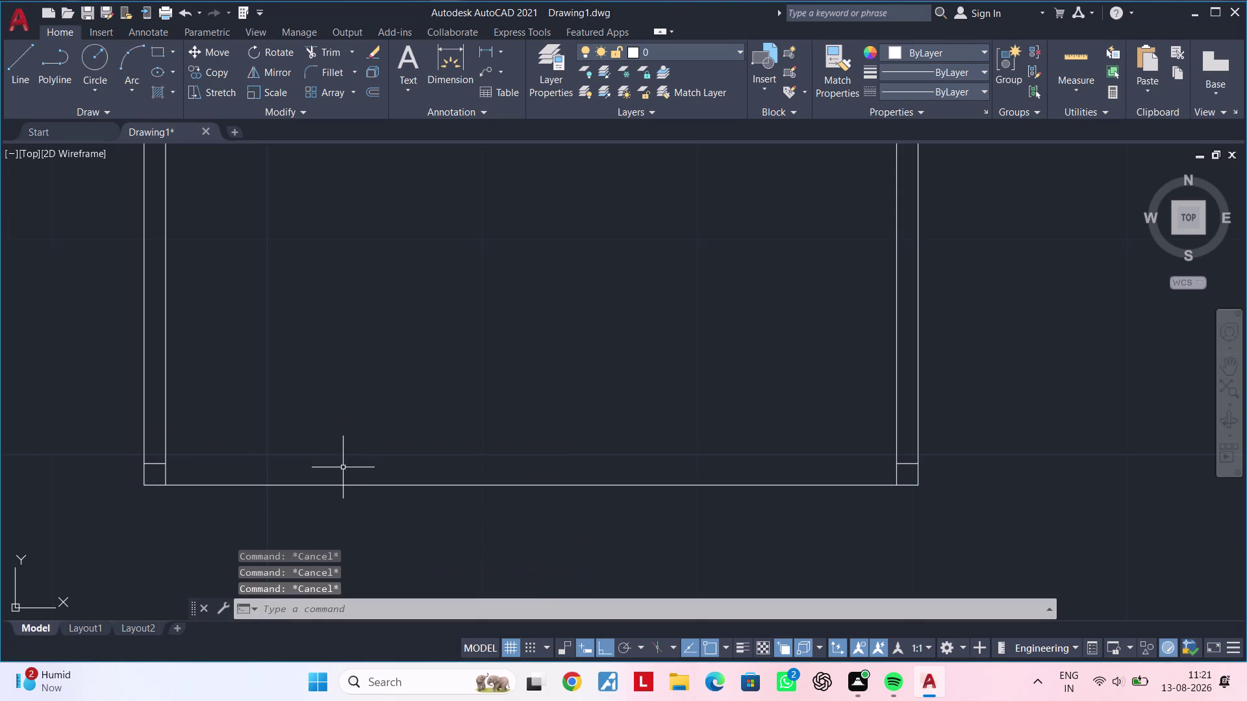
key(t)
key(r)
key(space)
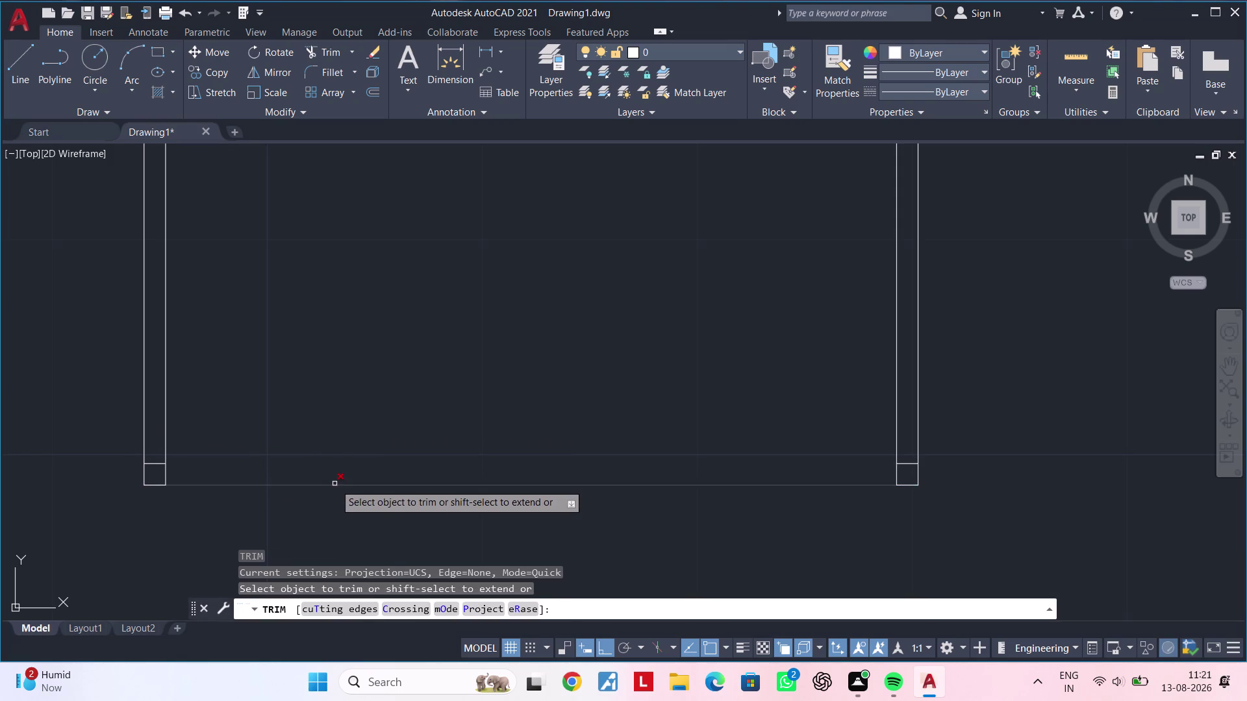
click(334, 484)
scroll(down, 3)
middle_drag(350, 478, 322, 449)
Trim the two leftover stubs at the left arch shoulder corner.
key(Escape)
key(Escape)
key(Escape)
key(Escape)
middle_drag(321, 449, 348, 444)
key(Escape)
key(Escape)
key(Escape)
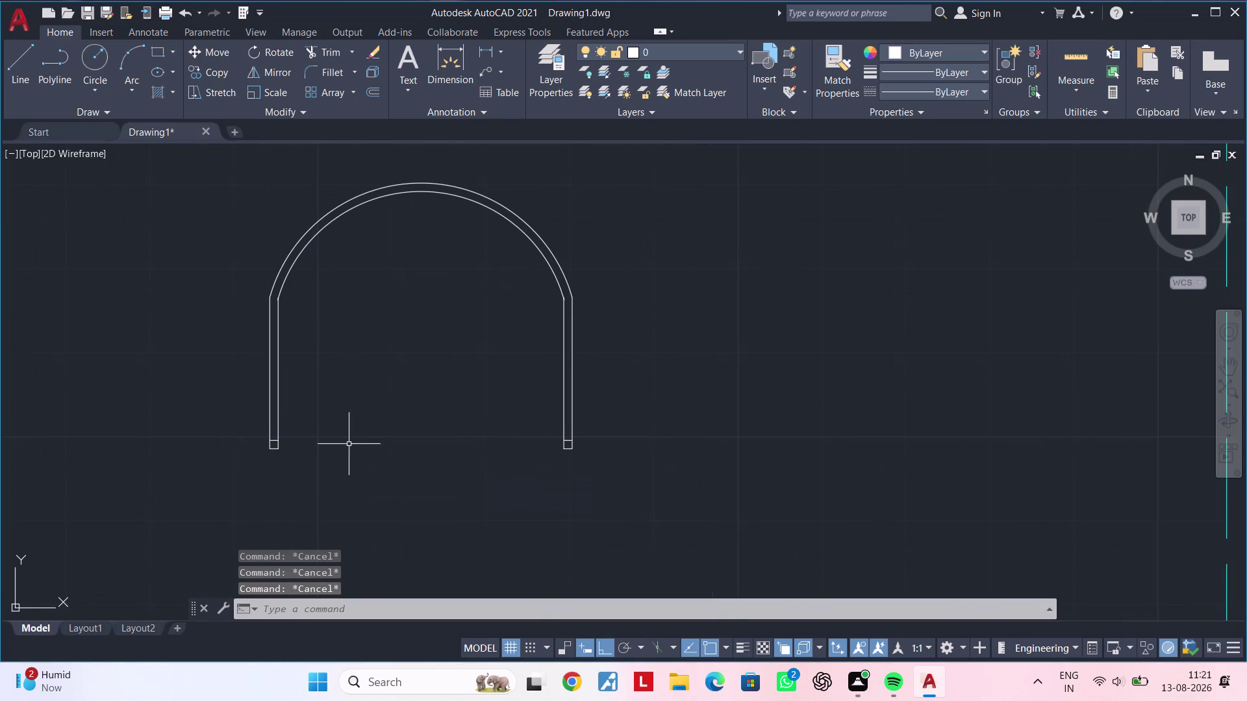
key(Escape)
key(Escape)
key(Escape)
key(Escape)
scroll(up, 3)
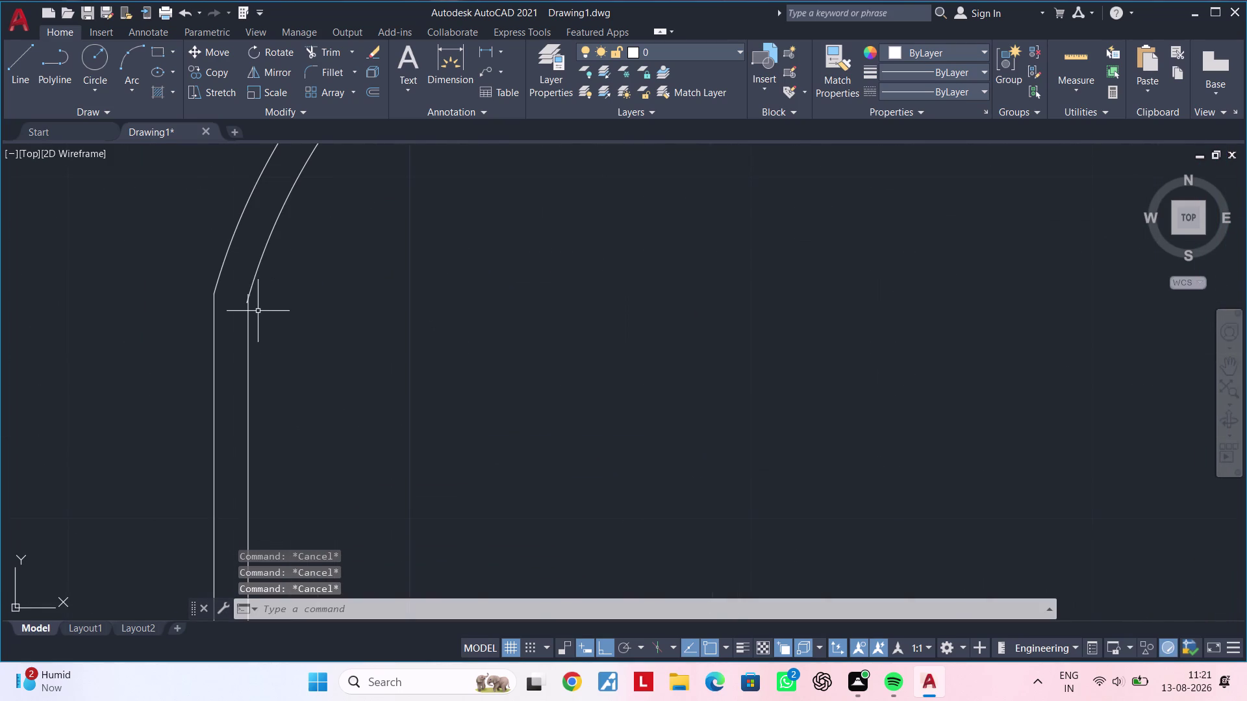
scroll(up, 3)
middle_drag(243, 306, 243, 370)
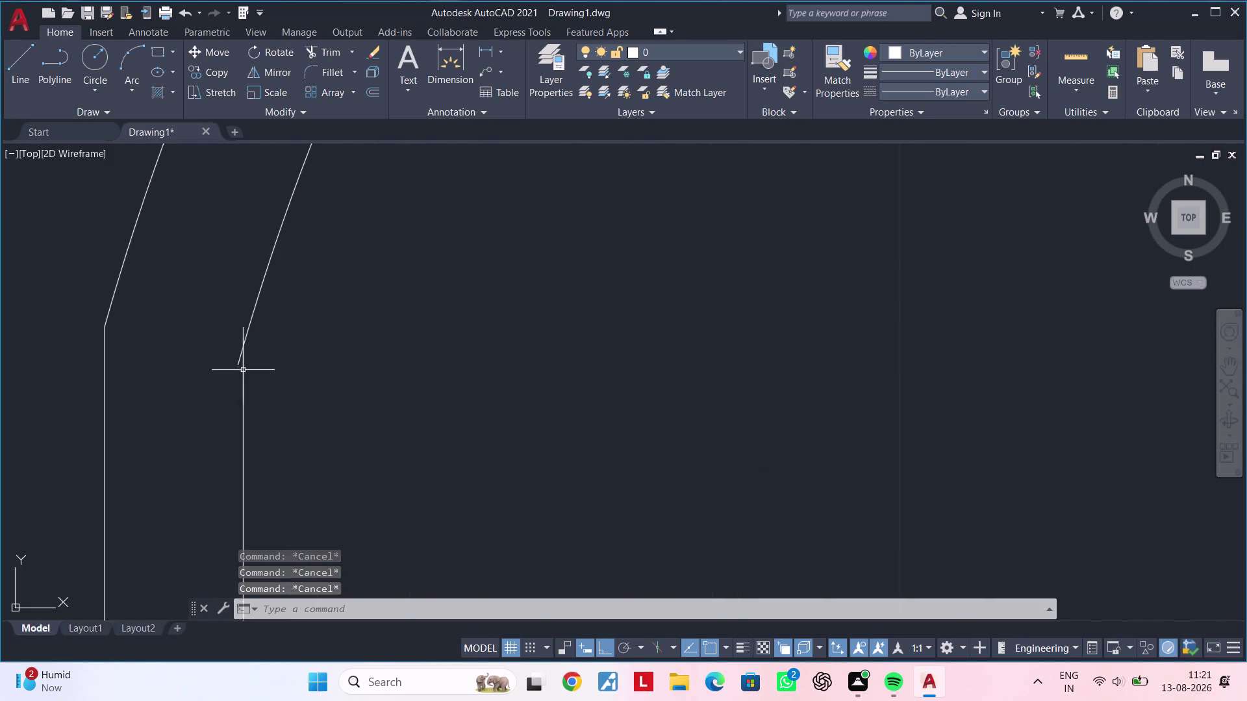
scroll(up, 3)
middle_drag(285, 364, 272, 393)
key(Escape)
key(Escape)
text(tr)
key(space)
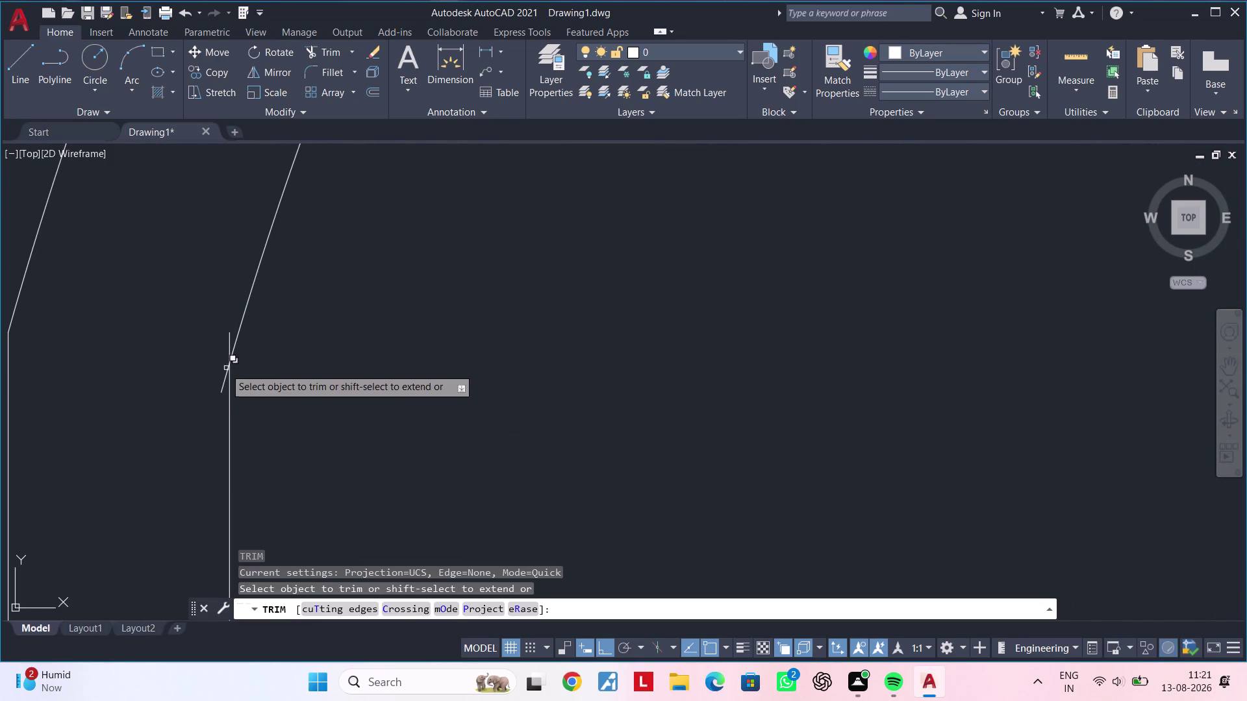
click(223, 378)
click(228, 340)
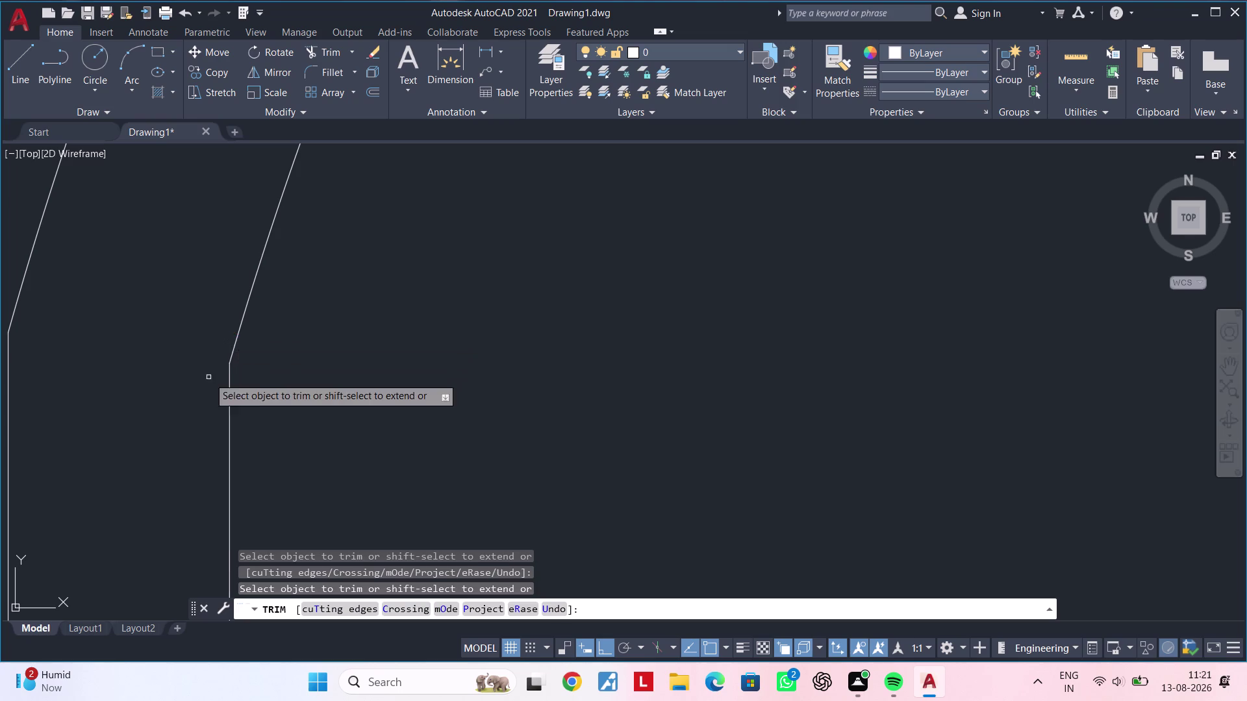
Trim the overlapping stubs where the other leg meets the arc, leaving small feet.
scroll(down, 3)
middle_drag(190, 386, 273, 386)
scroll(up, 3)
scroll(up, 3)
middle_drag(584, 401, 622, 421)
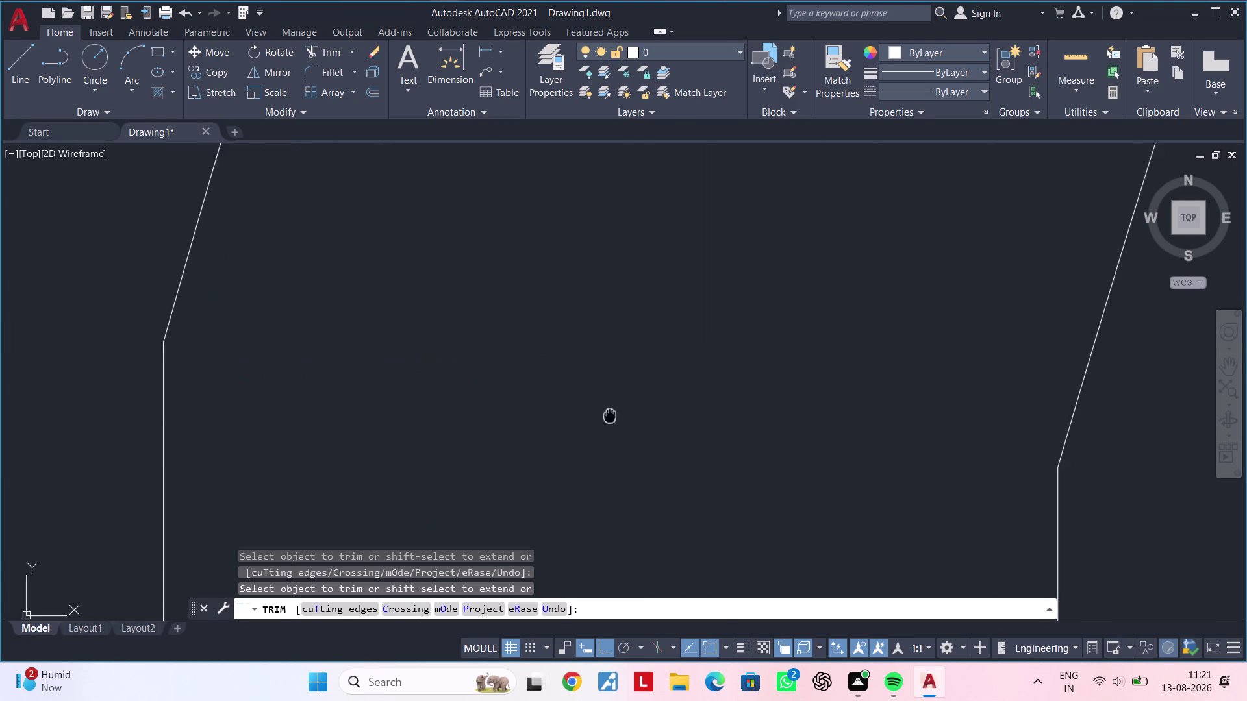
middle_drag(622, 420, 859, 462)
scroll(down, 3)
scroll(up, 3)
scroll(up, 3)
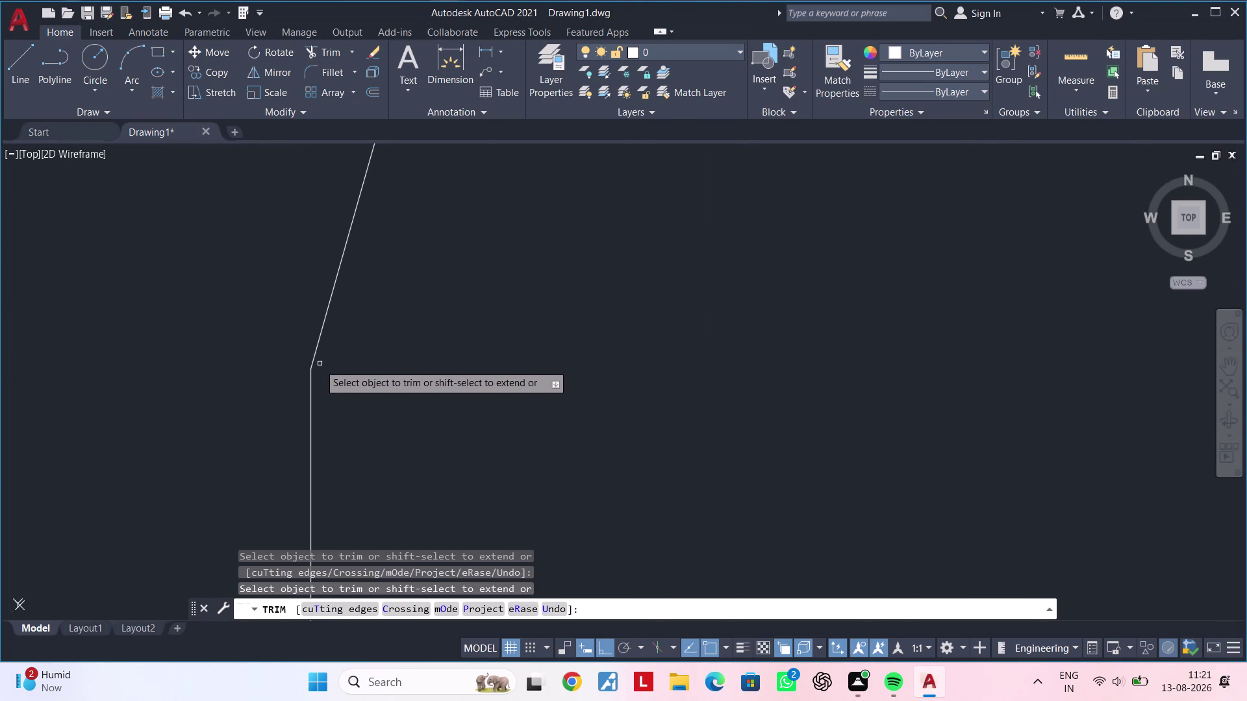
scroll(down, 3)
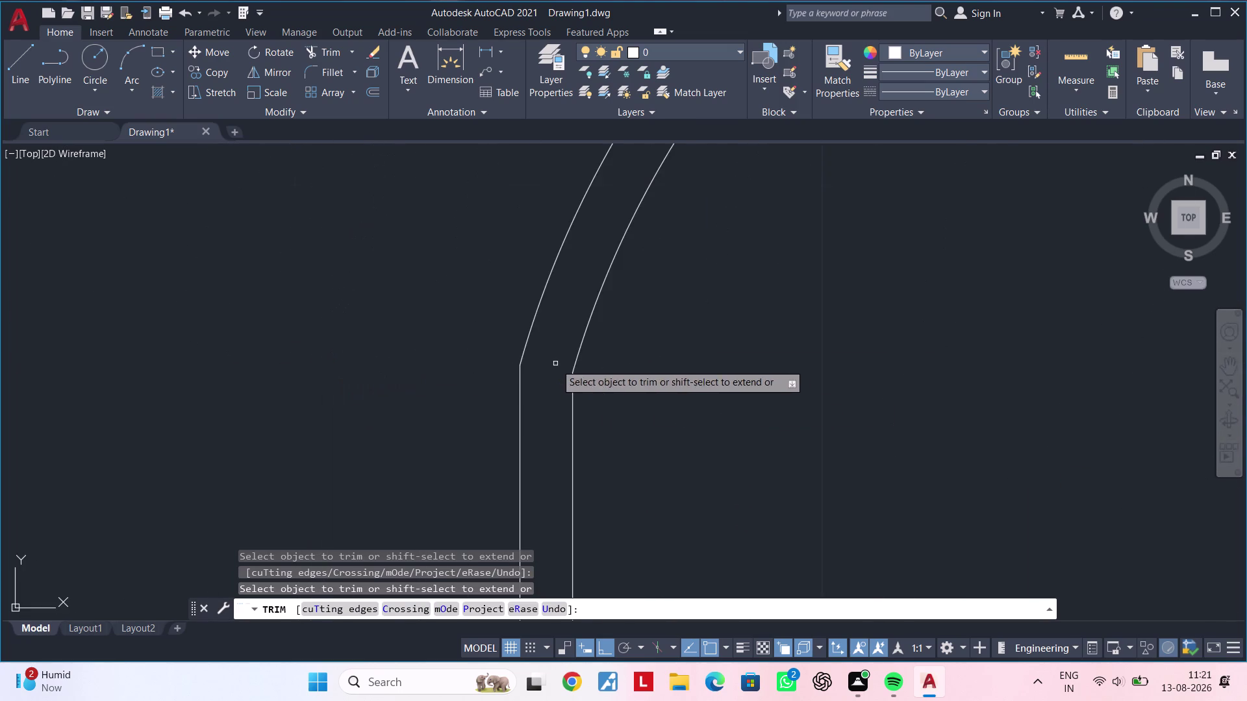
middle_drag(652, 391, 119, 407)
scroll(down, 3)
middle_drag(596, 390, 330, 392)
scroll(up, 3)
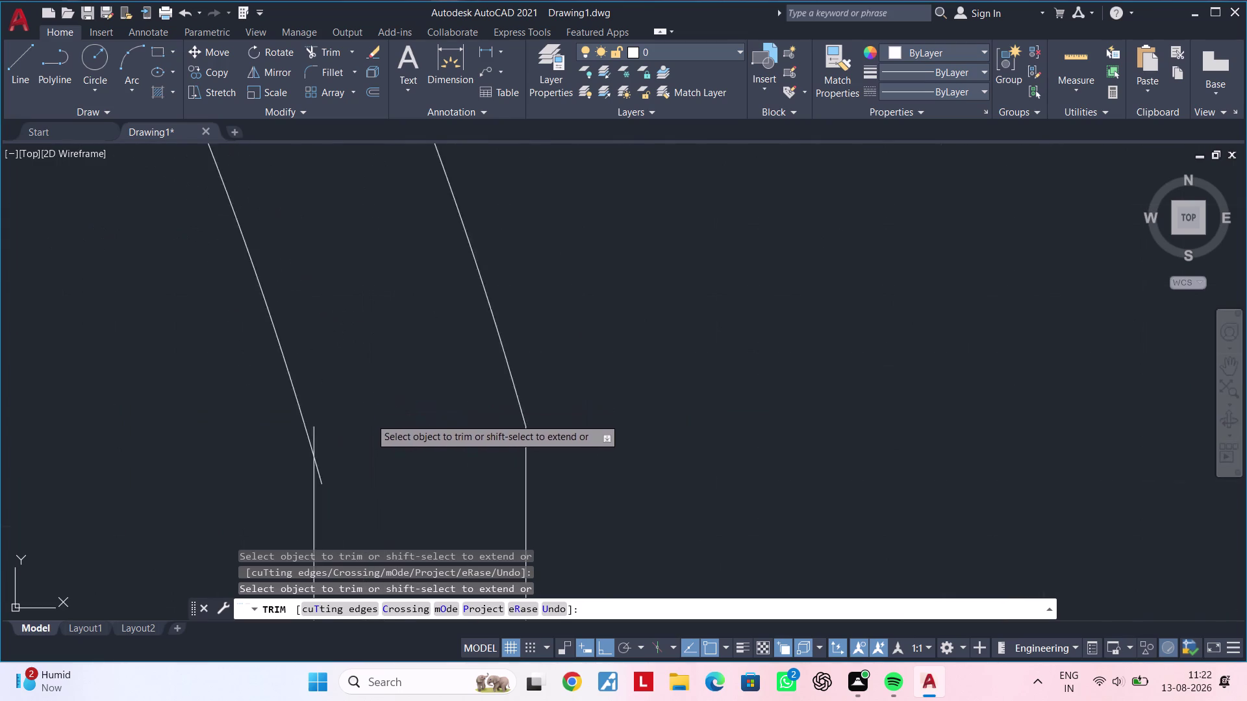
scroll(up, 3)
middle_drag(320, 430, 325, 389)
click(290, 413)
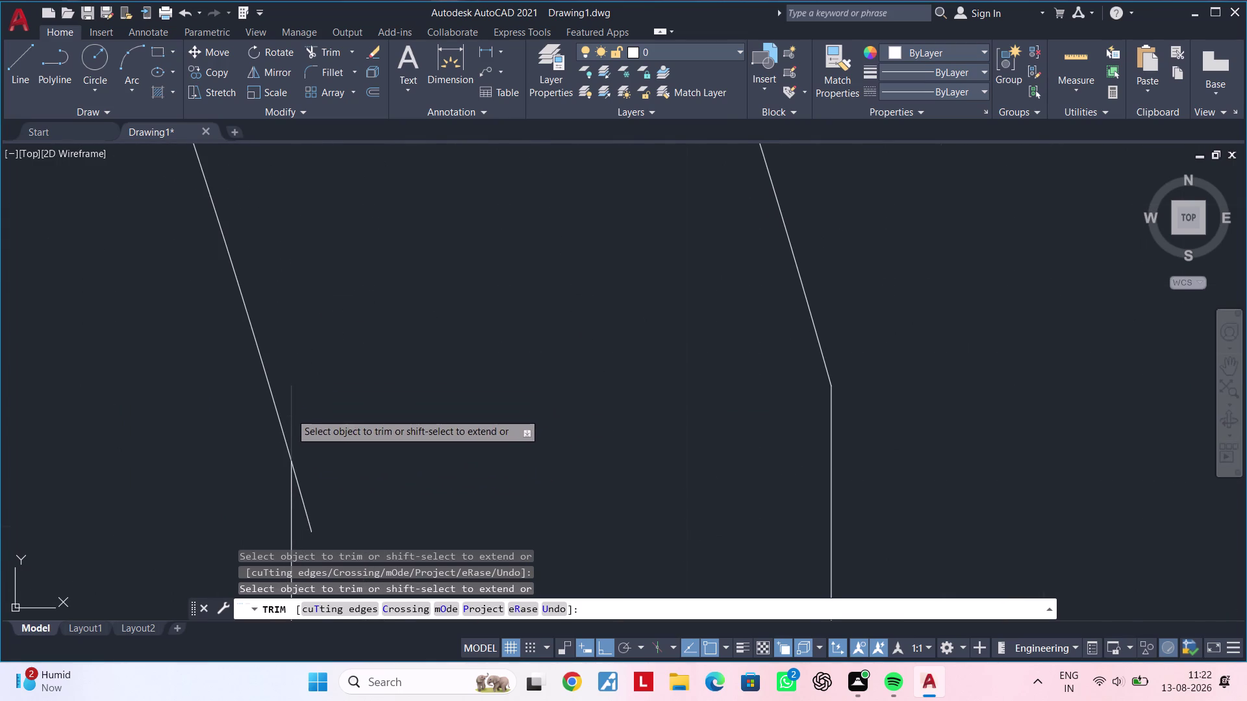
click(302, 504)
Recentre the cleaned arch outline and exit the trim command.
scroll(down, 3)
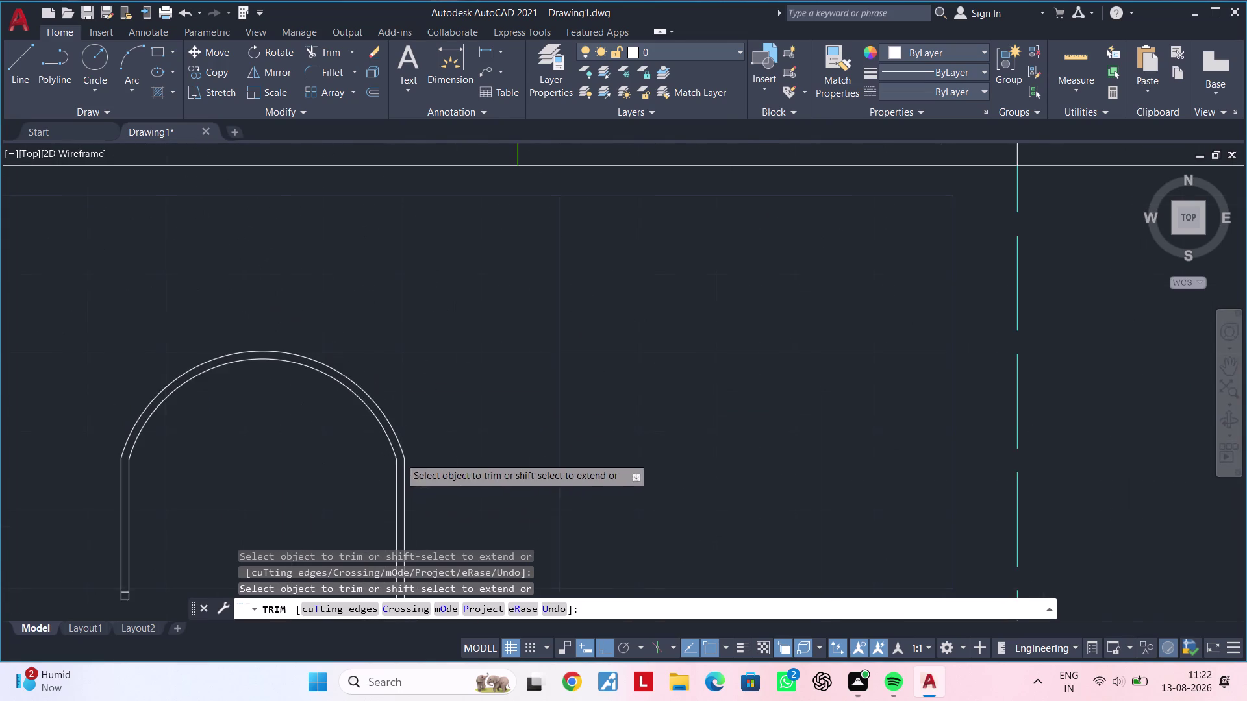
scroll(down, 3)
middle_drag(214, 473, 411, 388)
key(Escape)
key(Escape)
key(Escape)
key(Escape)
key(Escape)
key(Escape)
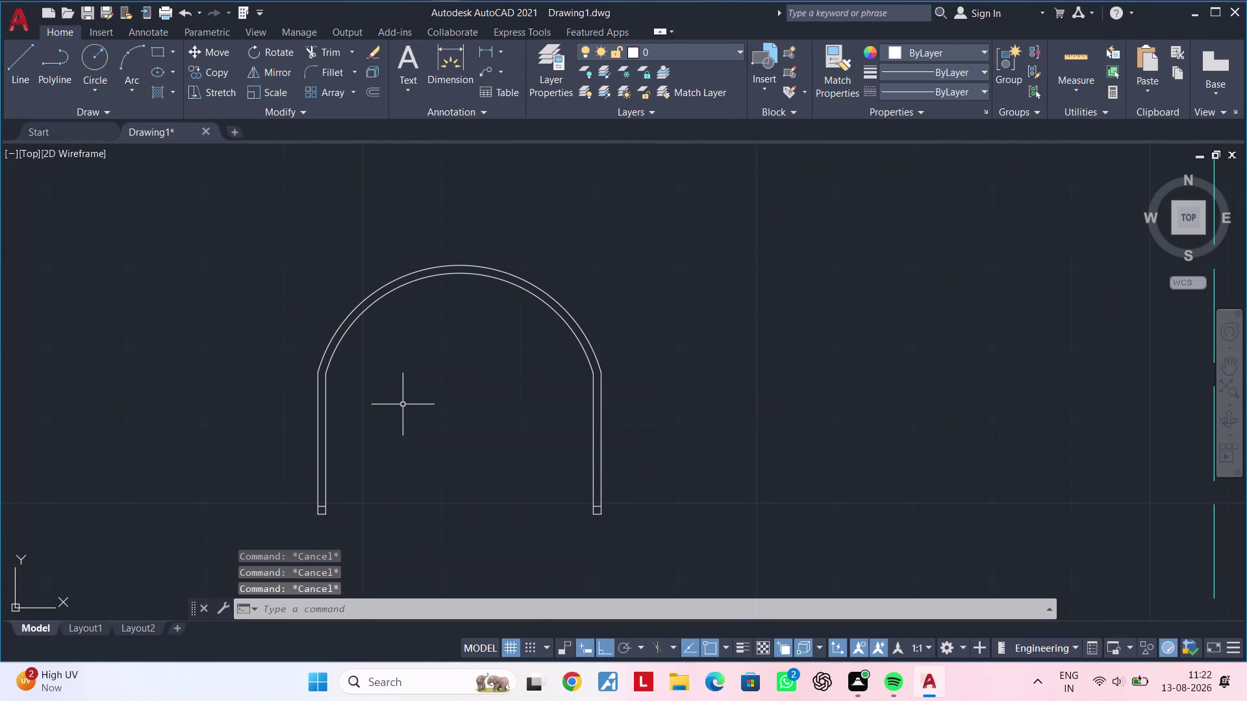
middle_drag(404, 426, 406, 343)
key(Escape)
key(Escape)
key(Escape)
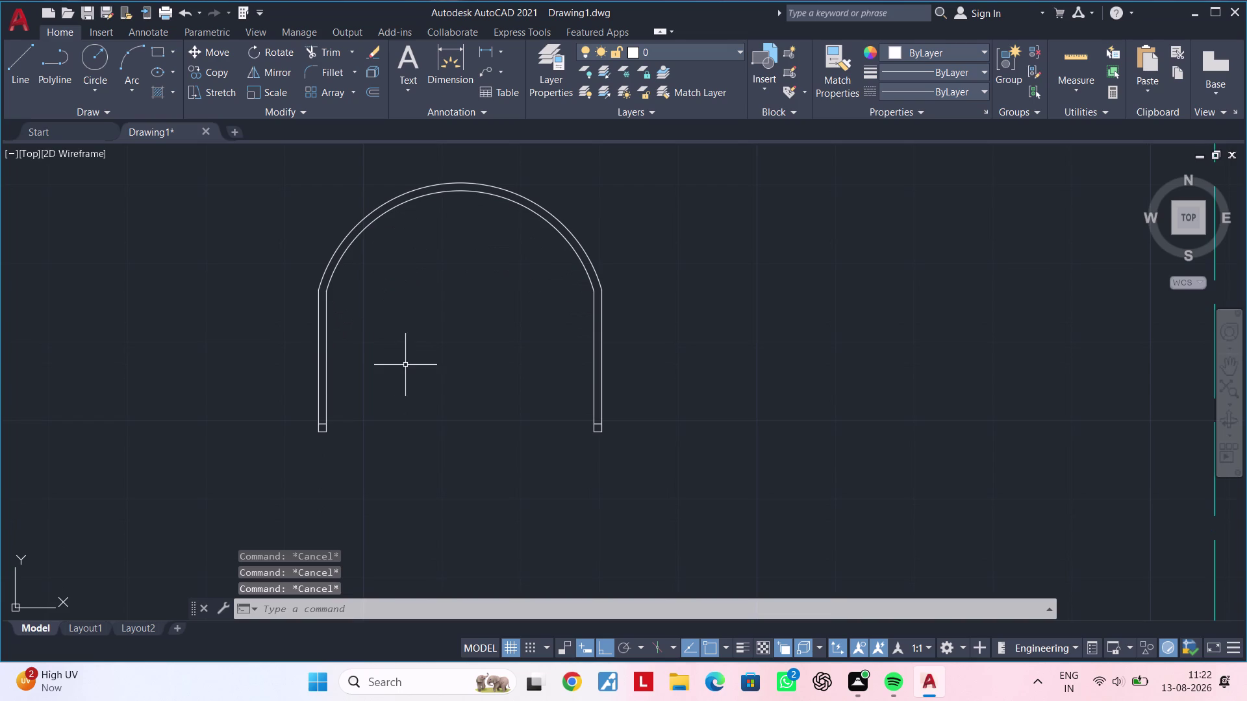
middle_drag(401, 305, 396, 347)
key(Escape)
key(Escape)
key(Escape)
text(l)
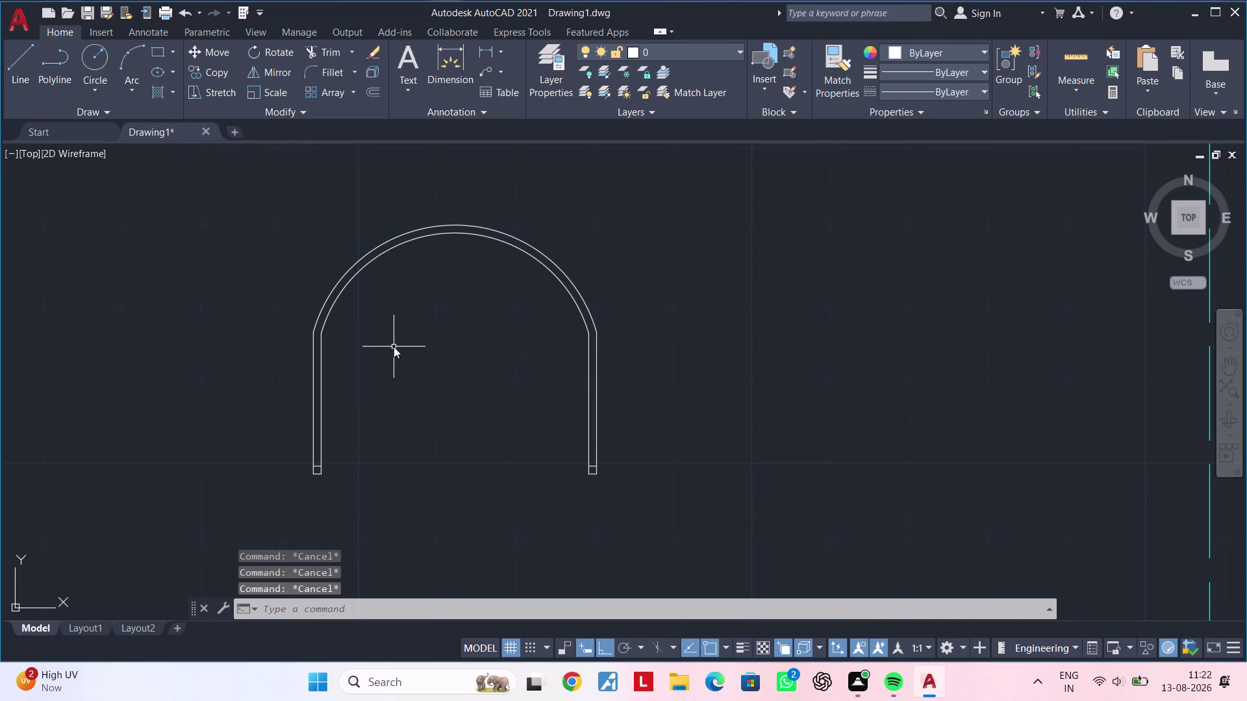
key(space)
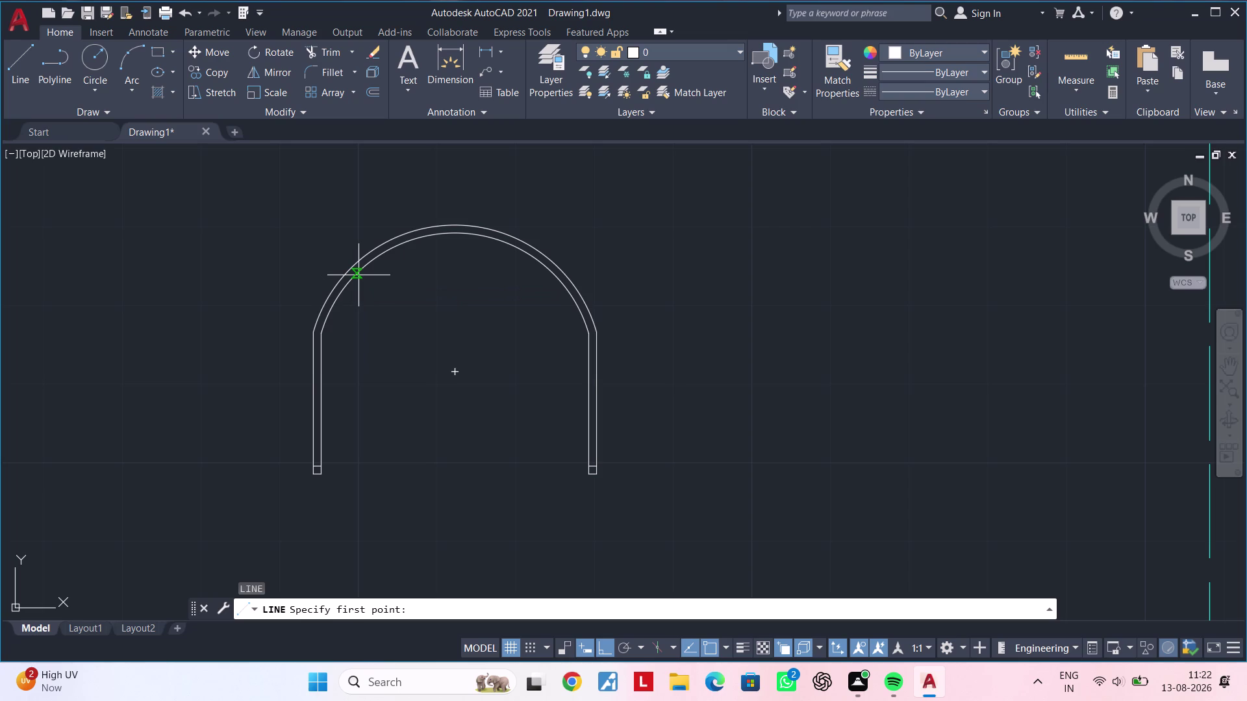
Draw lines from the inner arc: 3" down, 2" right, then up to the arc.
click(354, 277)
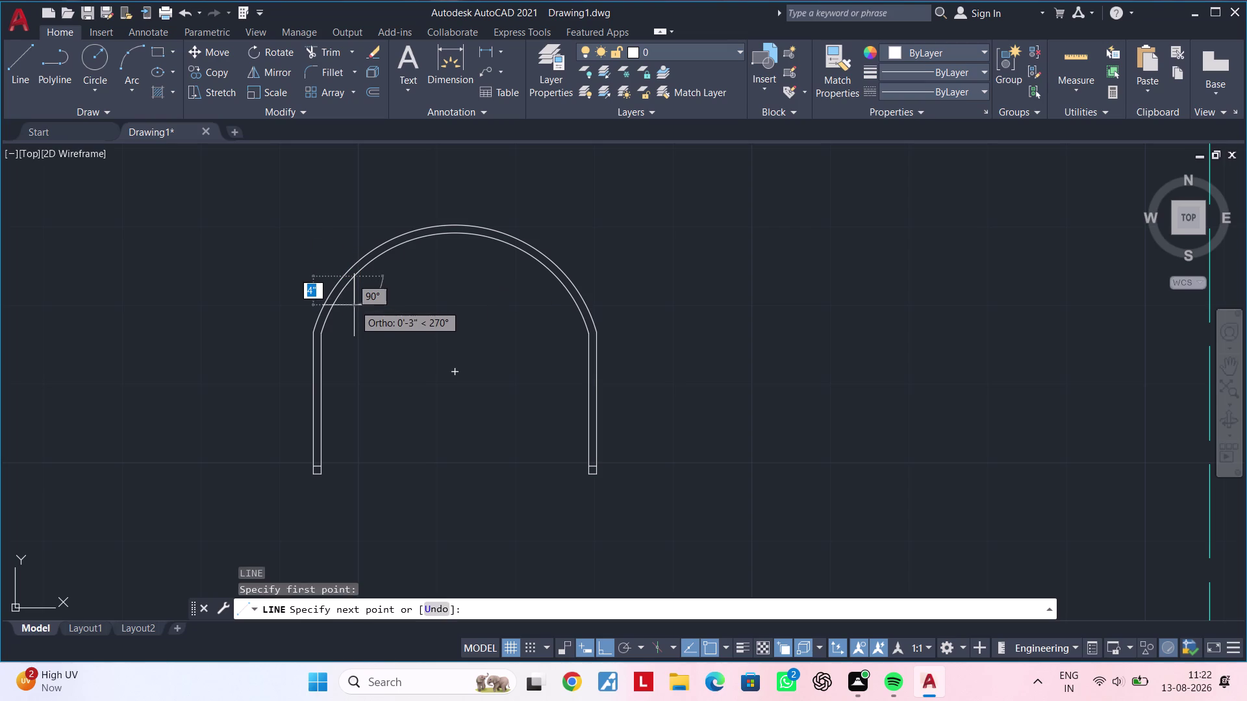
key(3)
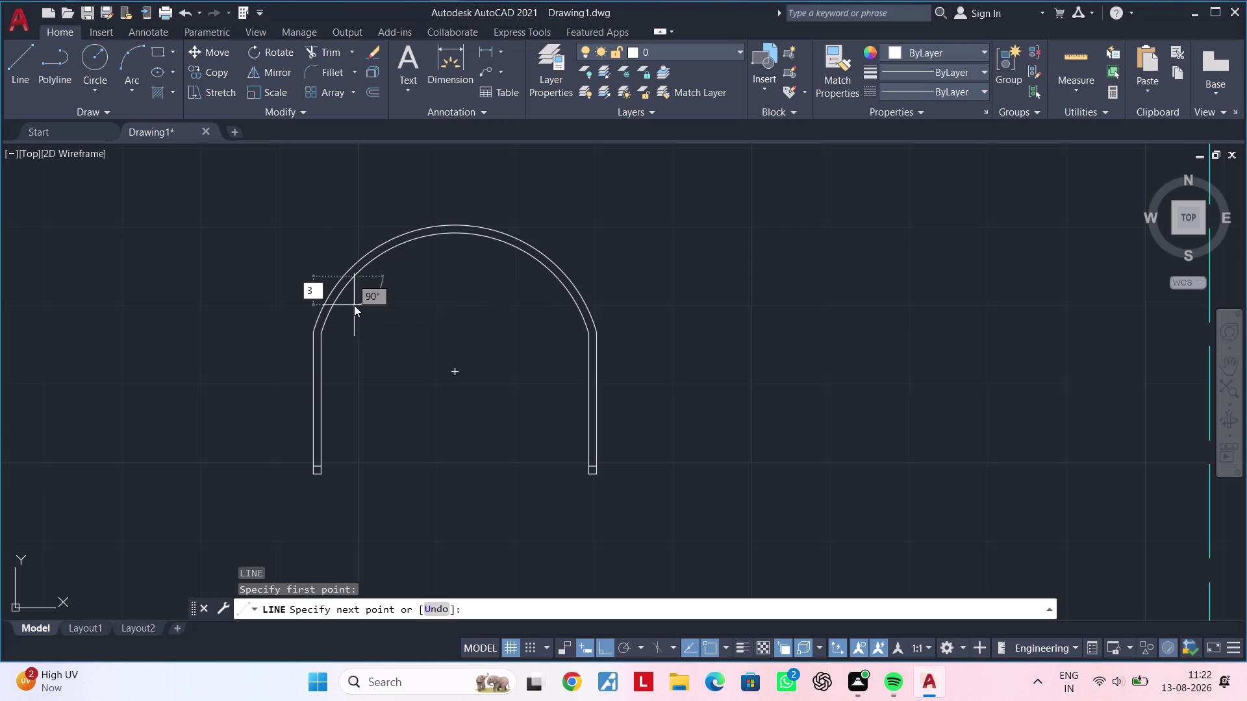
key(shift+quotedbl)
key(Return)
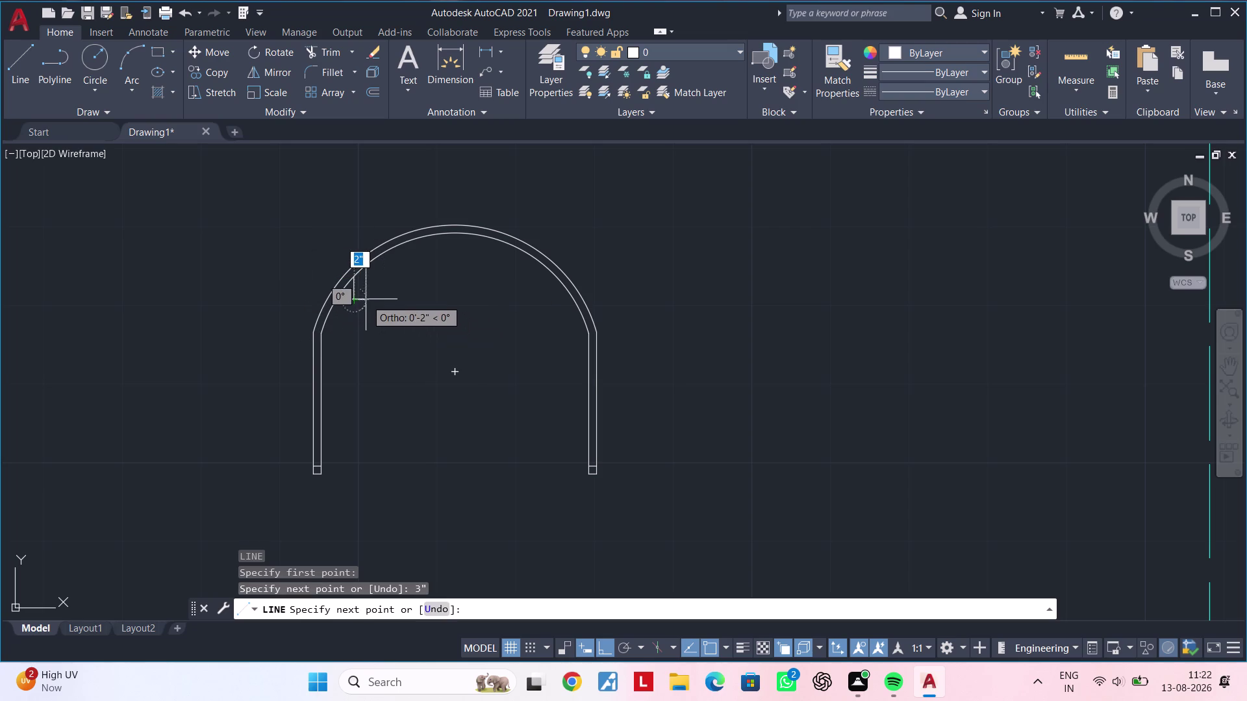
key(2)
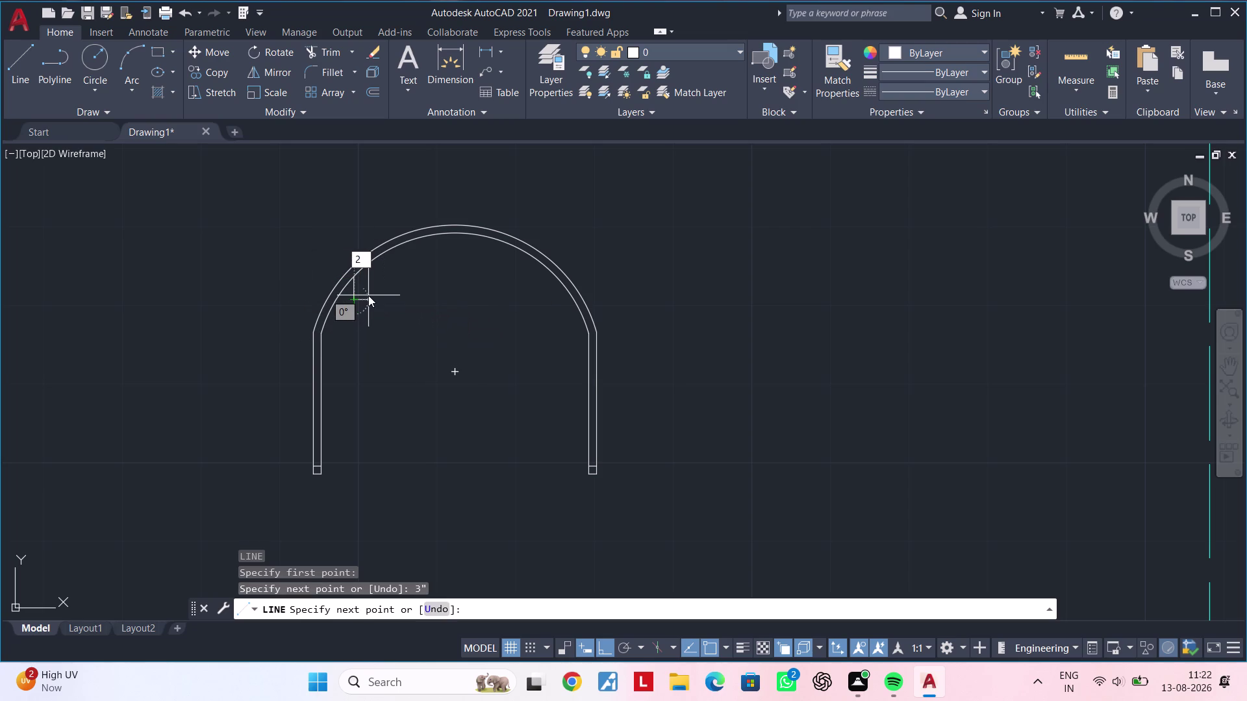
key(shift+quotedbl)
key(Return)
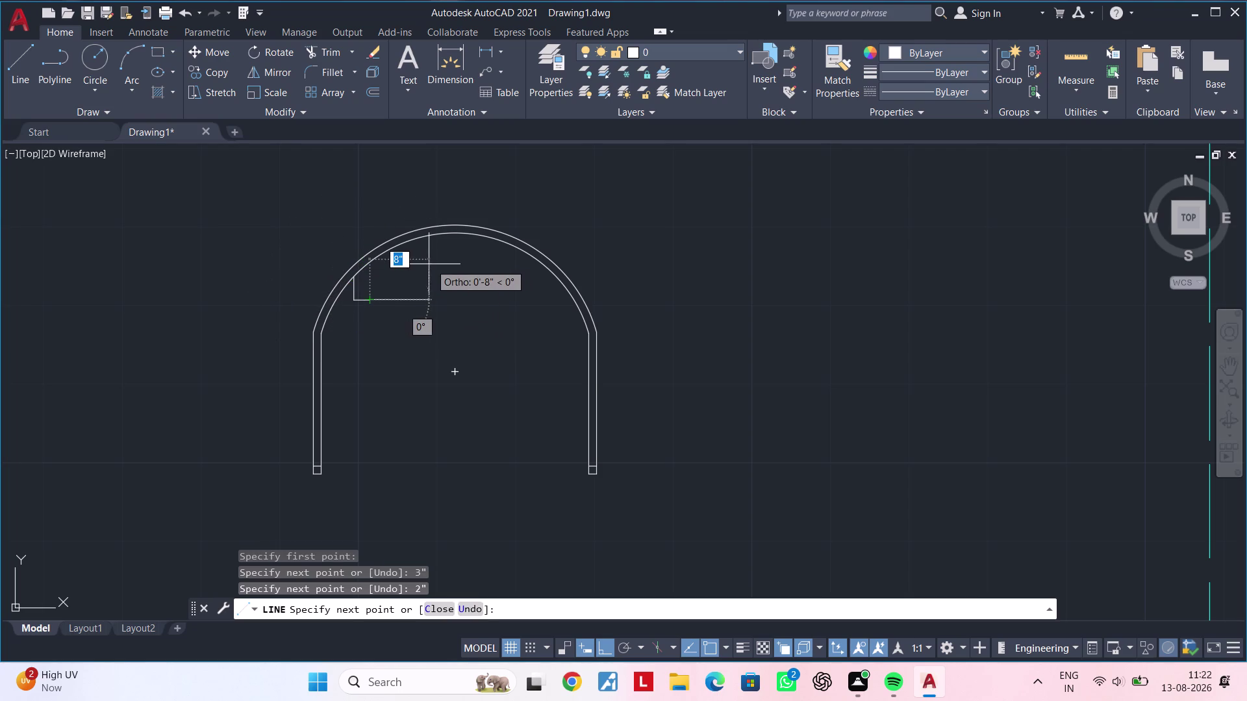
scroll(up, 3)
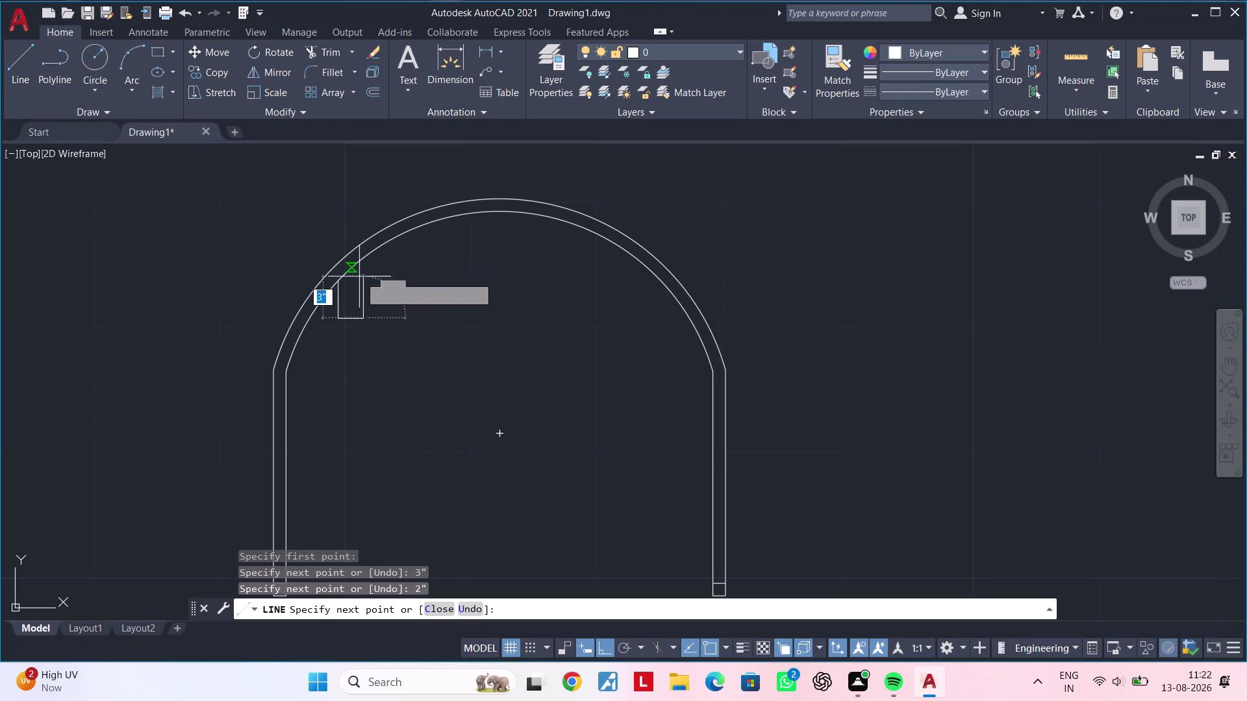
click(366, 283)
key(Escape)
key(Escape)
Extend the slot's side line up to the inner arc.
text(e)
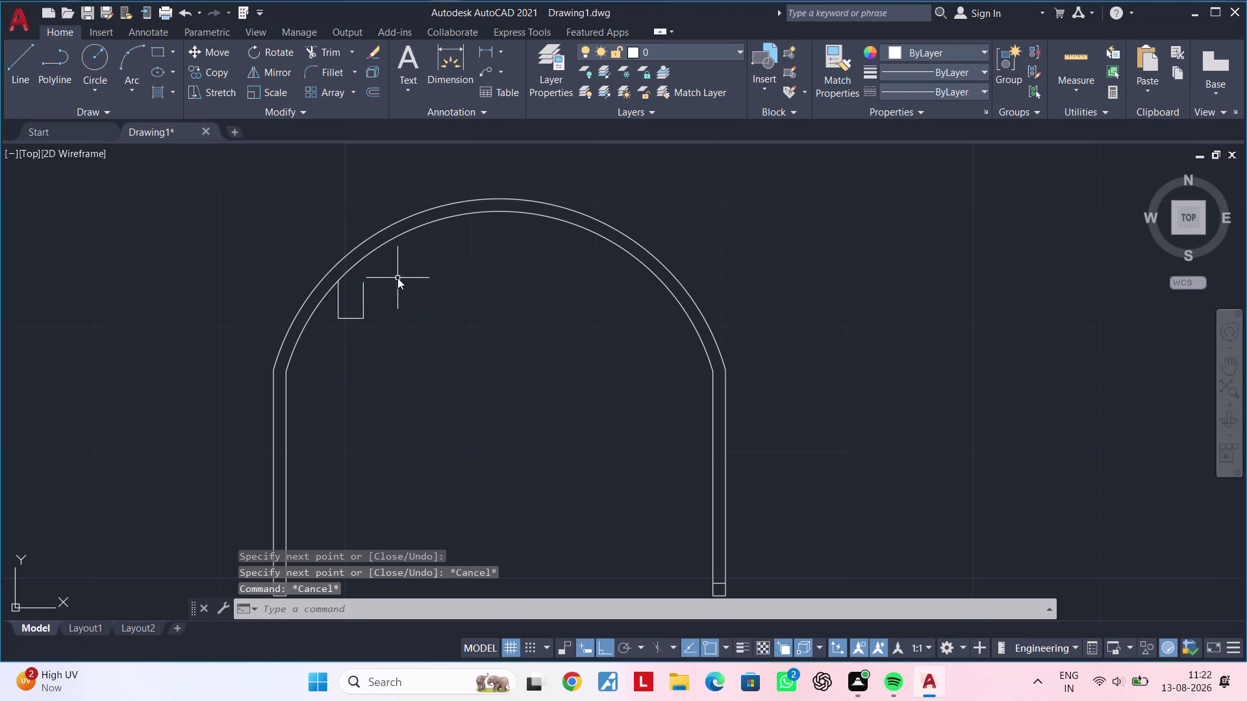
text(x)
key(space)
click(363, 294)
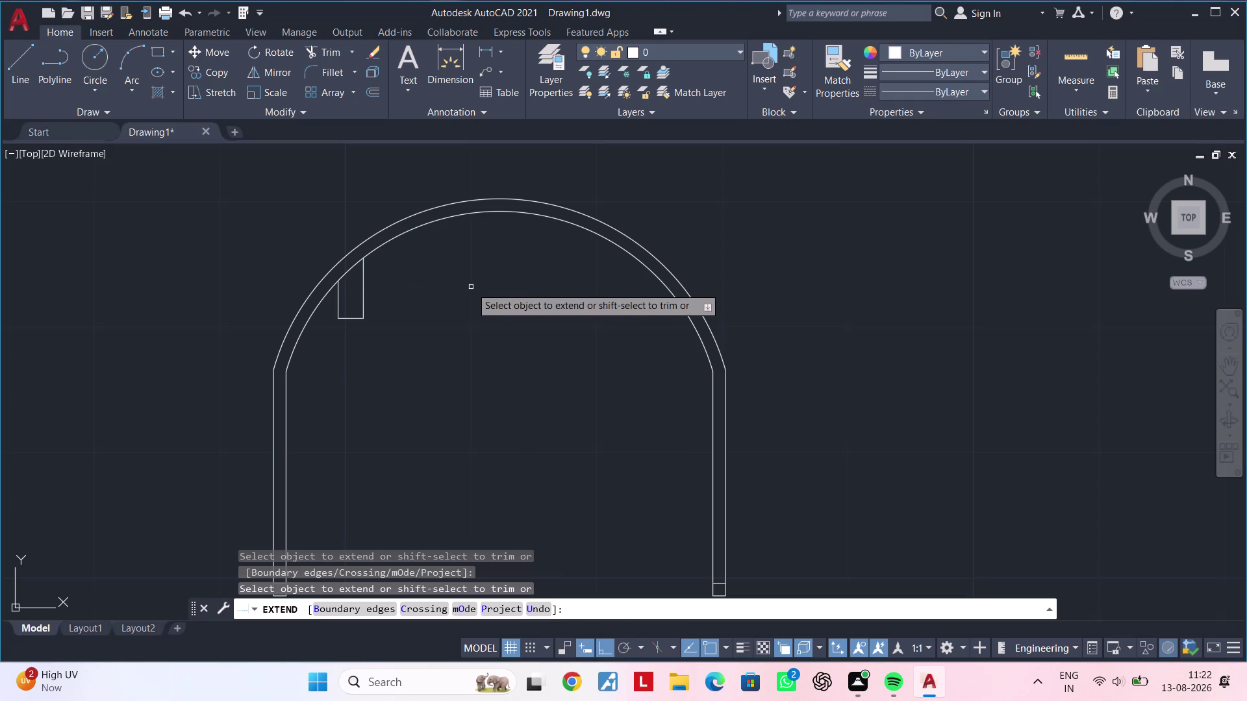
middle_drag(459, 296, 404, 326)
key(Escape)
key(Escape)
key(Escape)
key(Escape)
key(Escape)
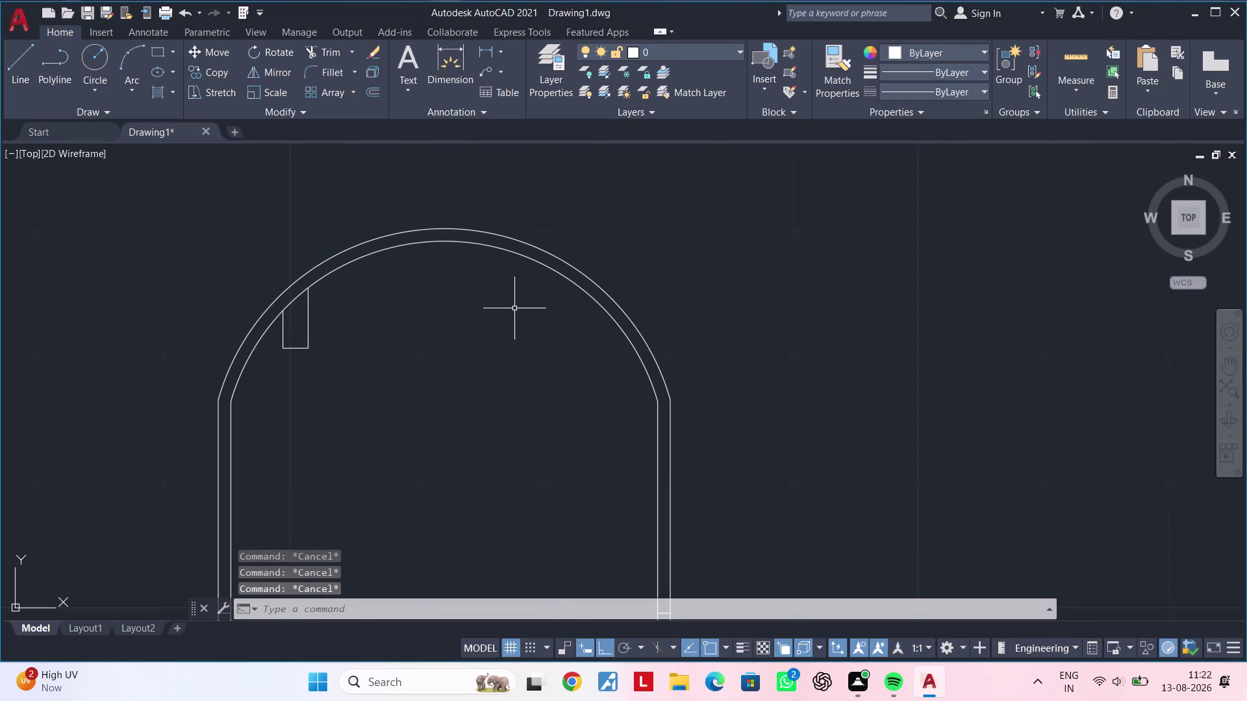
click(304, 385)
key(Escape)
Mirror the left chair about the arch's vertical centre axis, keeping the original.
click(264, 273)
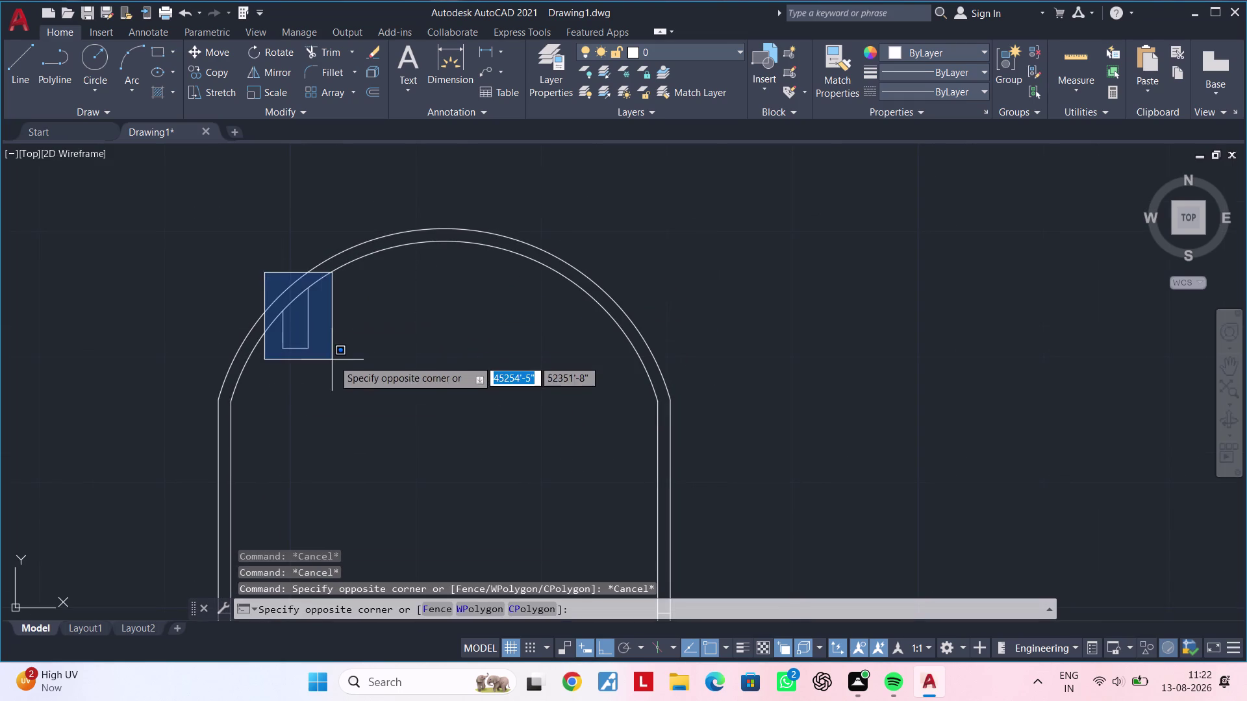
click(341, 371)
text(mi)
key(space)
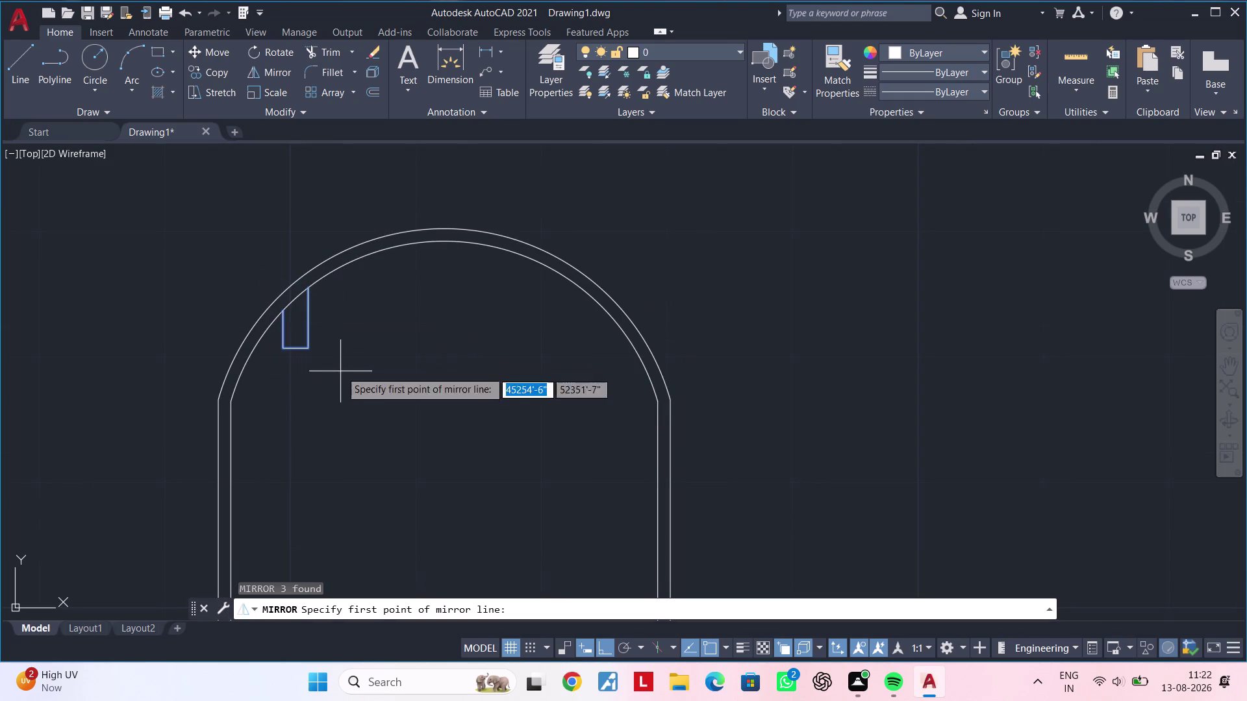
click(447, 228)
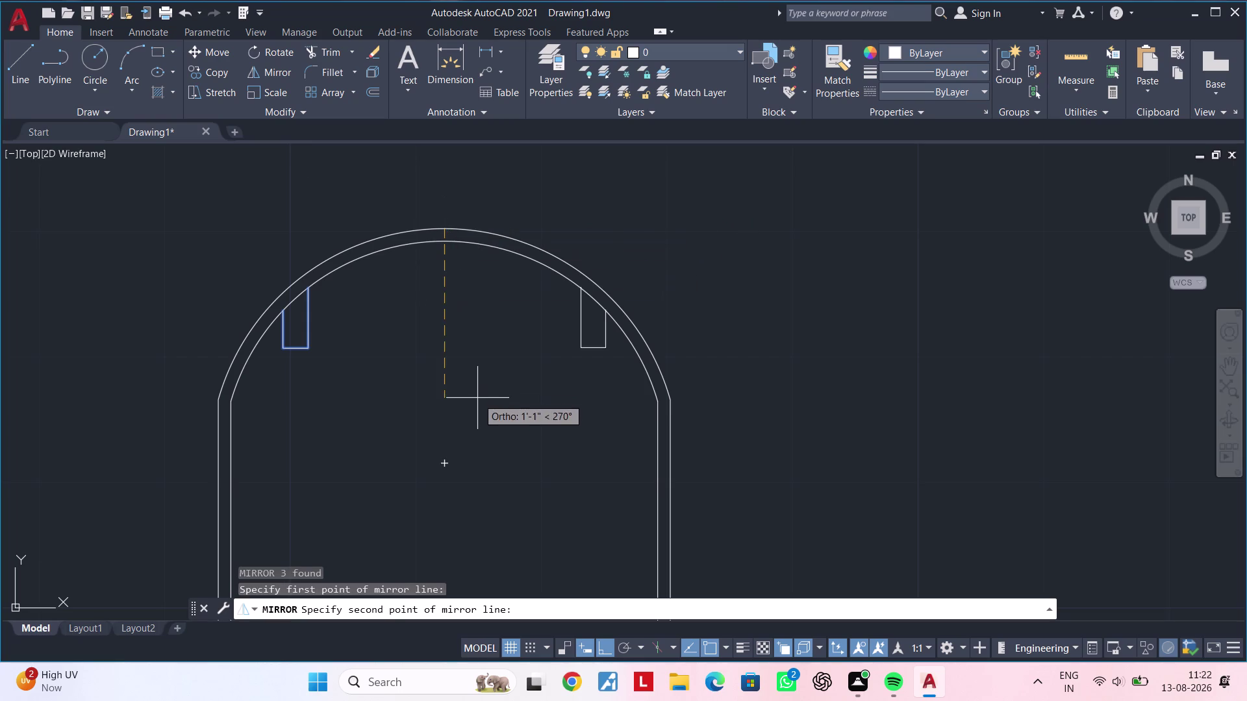
click(478, 399)
drag(510, 457, 478, 398)
scroll(down, 3)
middle_drag(438, 460, 417, 393)
key(Escape)
Recentre the view on the mirrored chair pair and clear leftover commands.
scroll(up, 3)
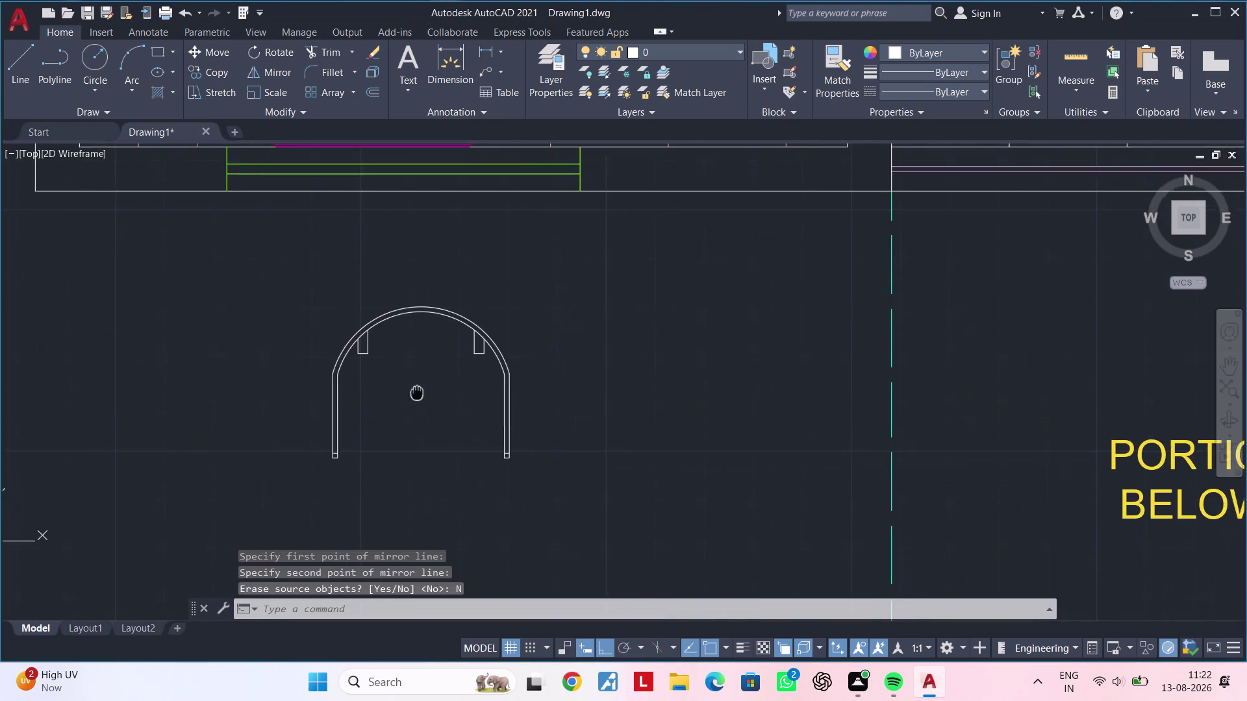
key(Escape)
key(Escape)
key(Escape)
key(Escape)
key(Escape)
key(Escape)
key(Escape)
middle_drag(411, 378, 402, 399)
key(Escape)
key(Escape)
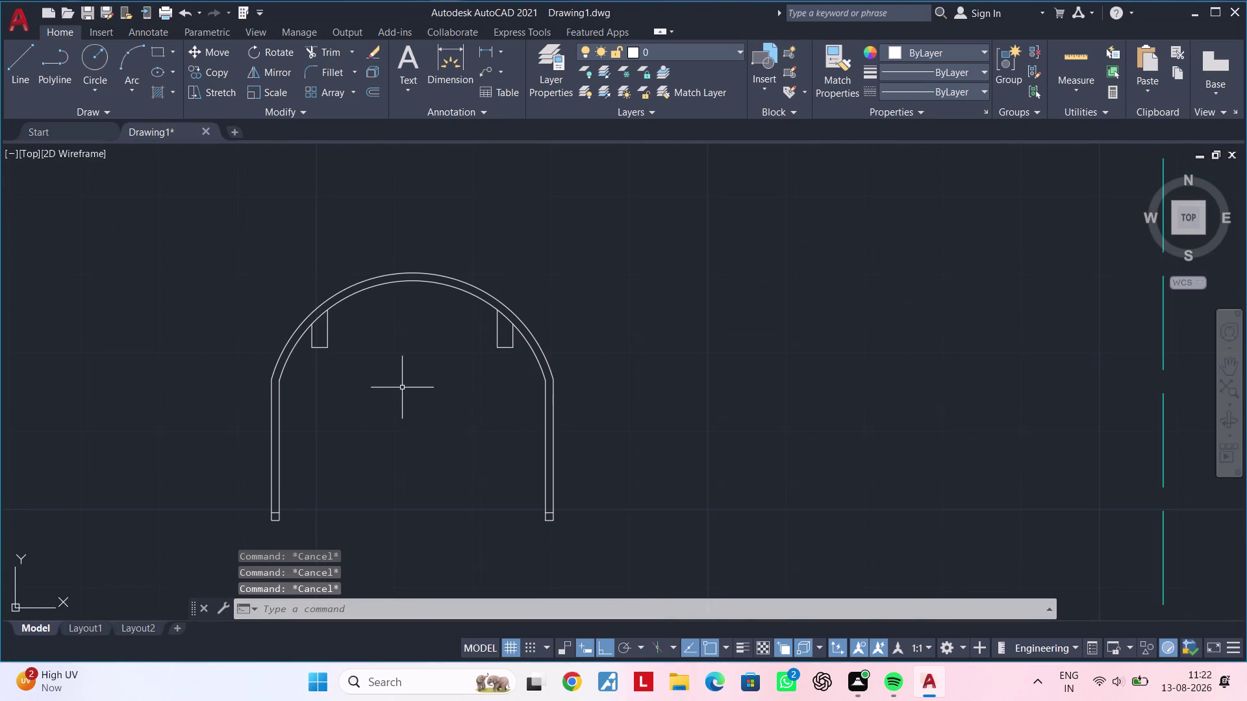
key(Escape)
key(Escape)
key(Escape)
key(f)
key(i)
key(space)
triple_click(936, 208)
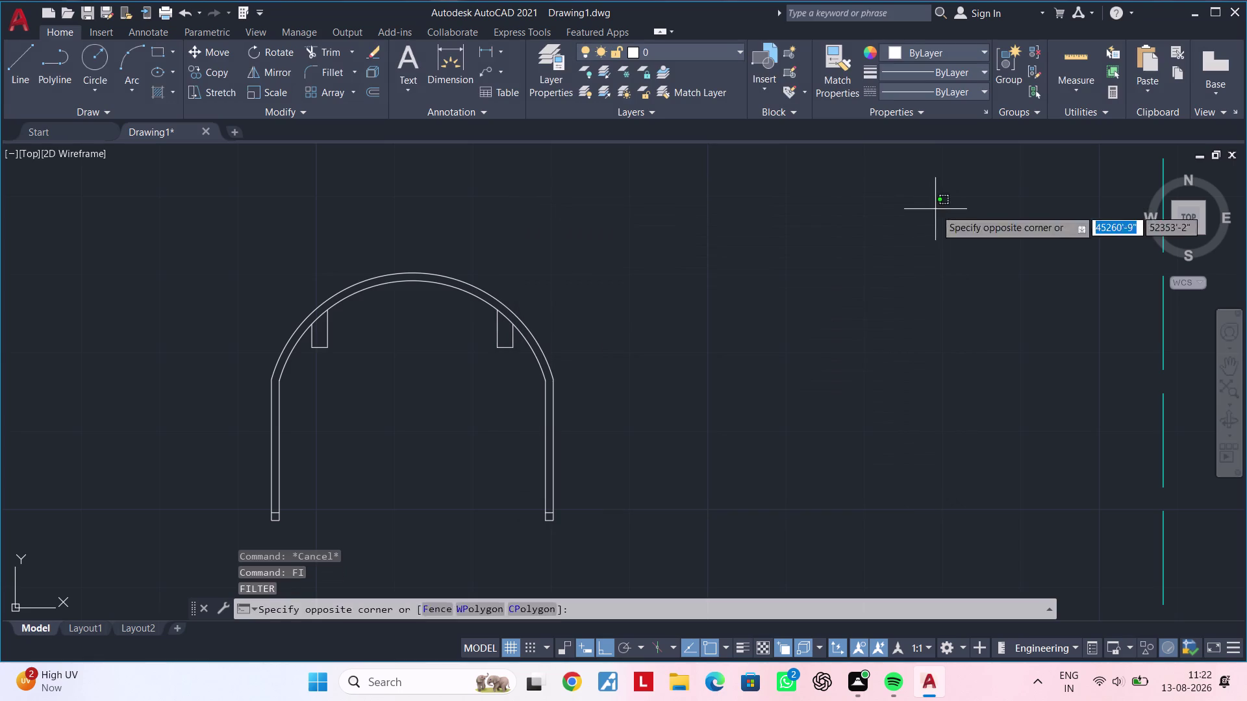
Try filleting the outer arch curve to the left wall line, using a radius measured across the arch.
click(936, 209)
key(Escape)
key(f)
key(space)
key(Escape)
key(Escape)
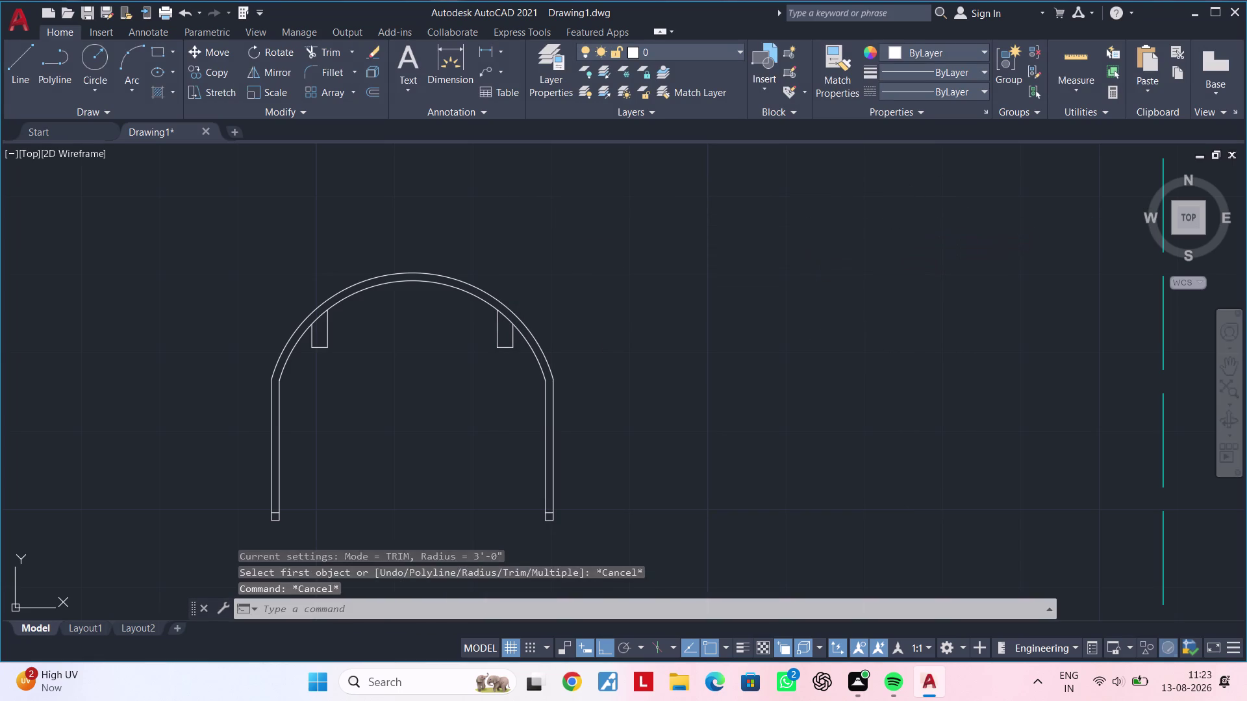
key(Escape)
text(f)
key(space)
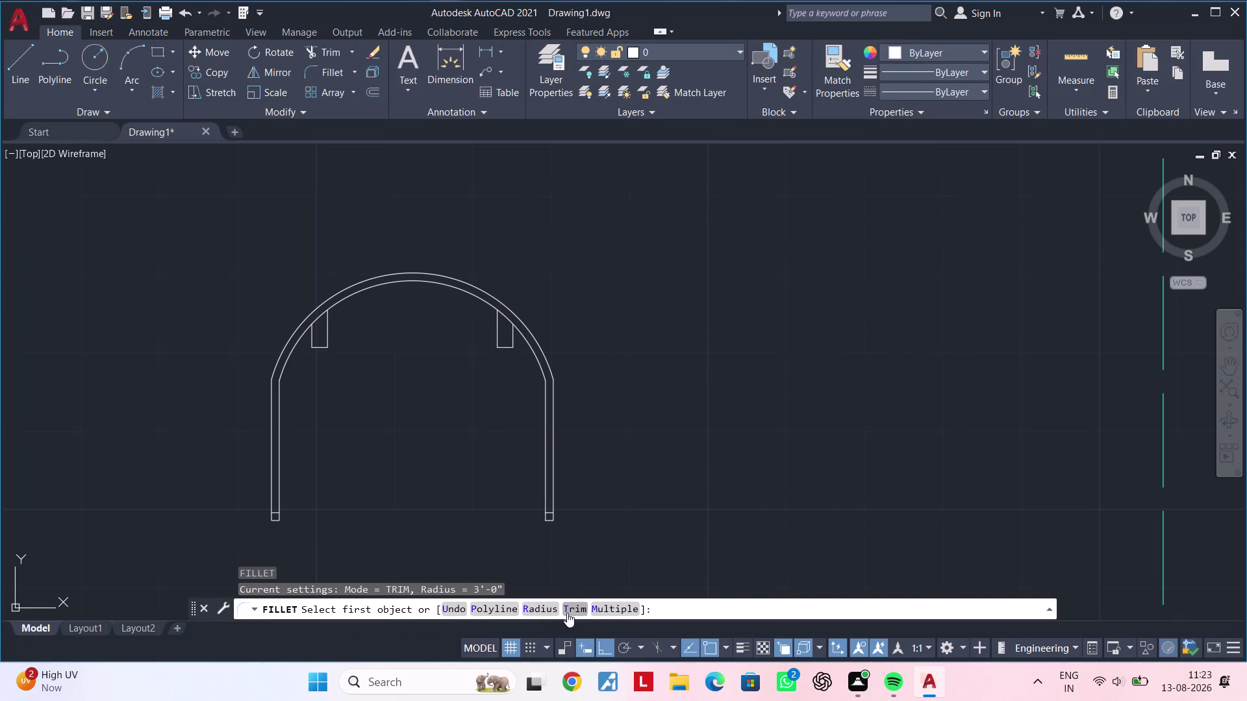
click(540, 609)
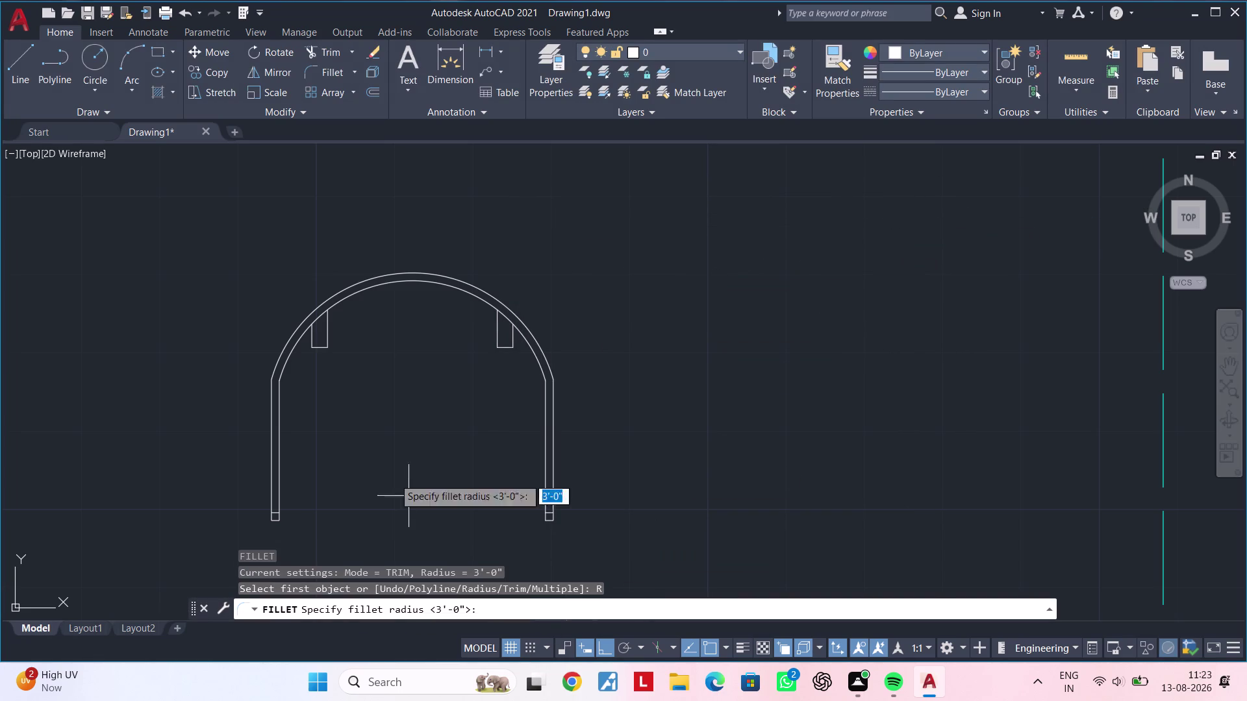
click(282, 382)
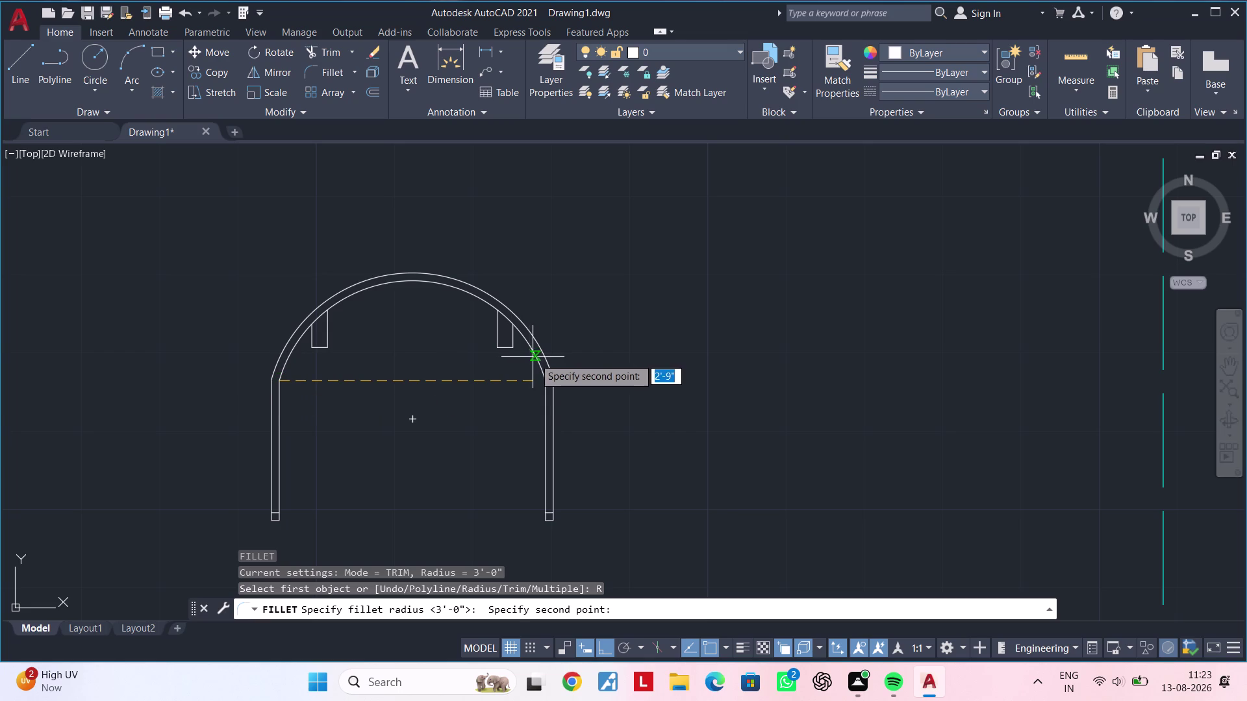
click(545, 378)
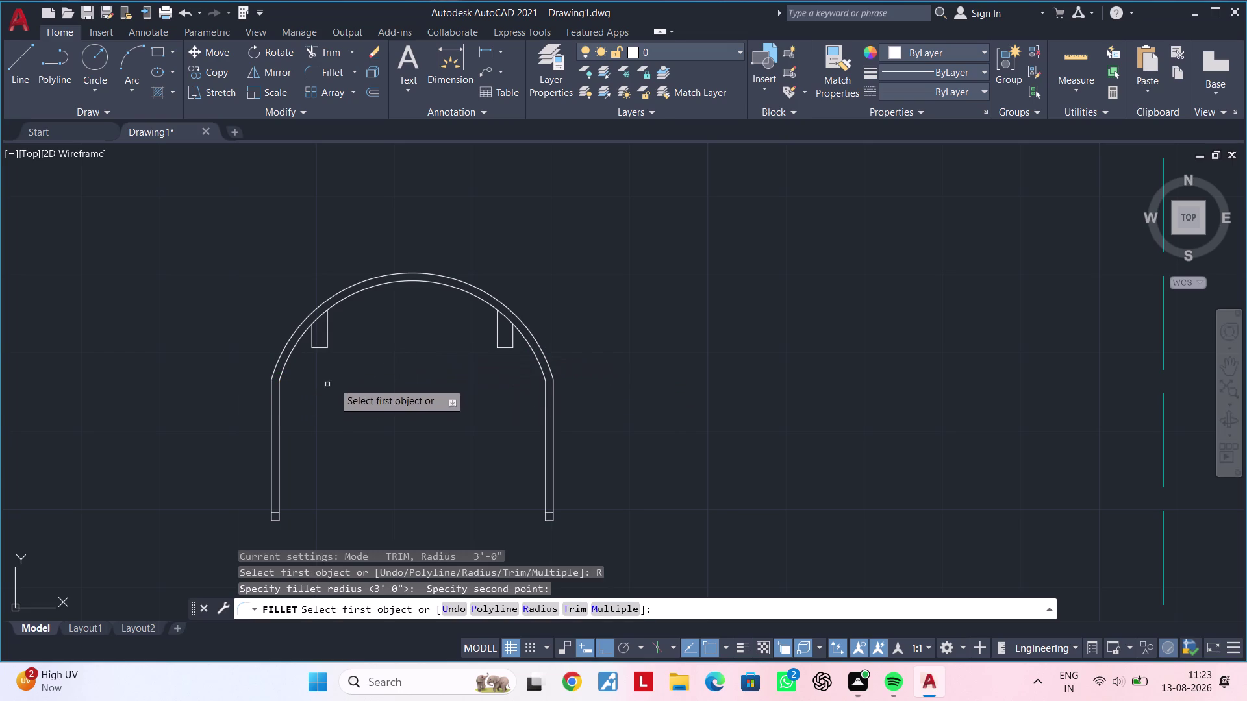
click(281, 376)
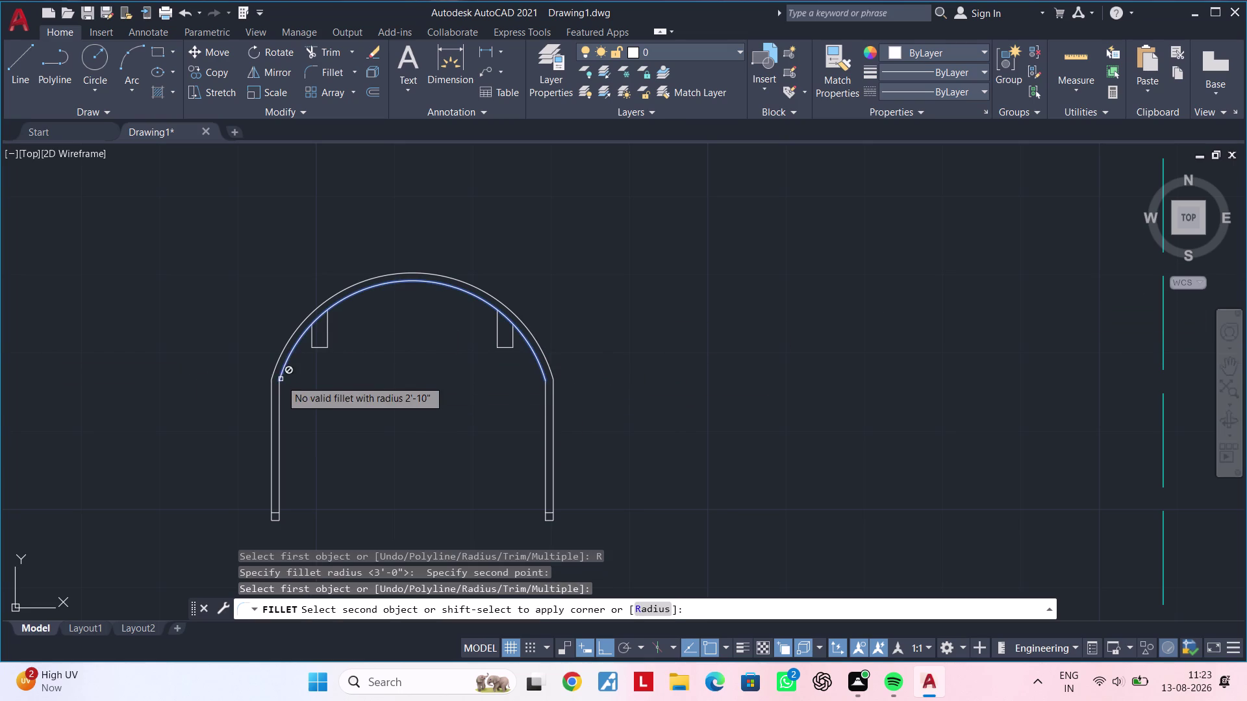
click(280, 389)
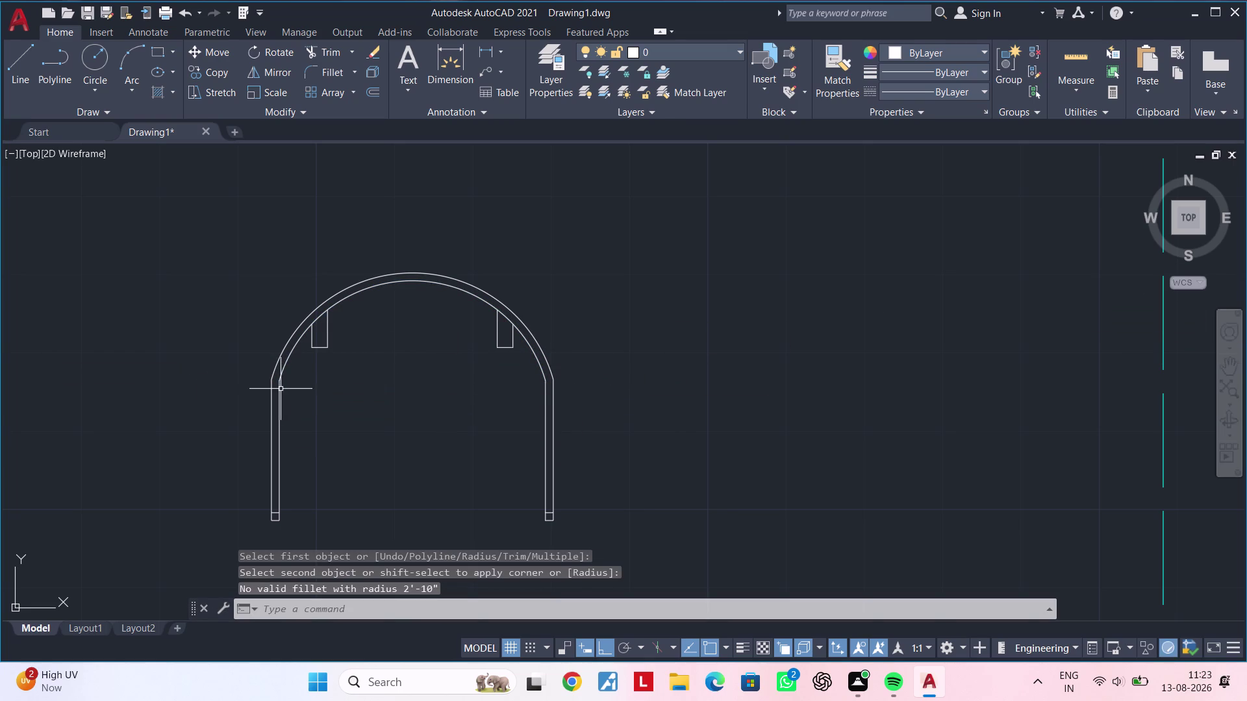
click(281, 390)
Cancel the failed fillet and restart FILLET, measuring the radius across the arch again.
key(Escape)
key(Escape)
key(Escape)
key(Escape)
key(Escape)
key(Escape)
key(Escape)
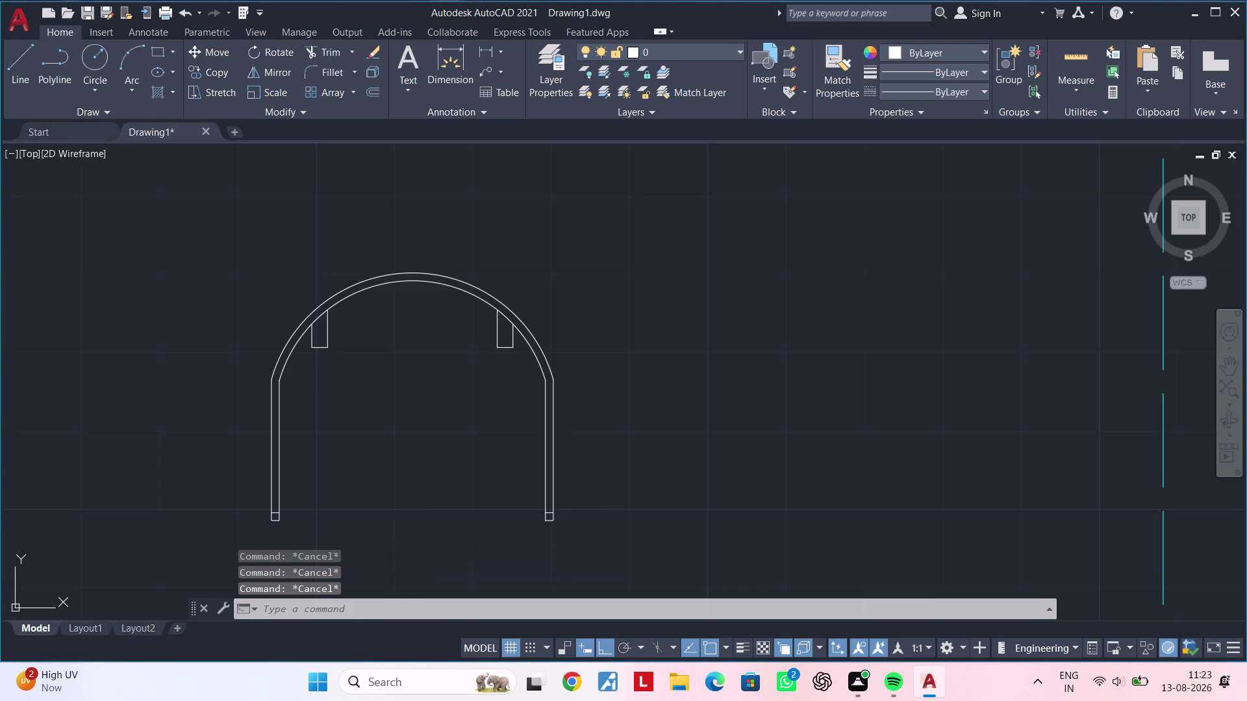
key(Escape)
key(Escape)
text(f)
key(space)
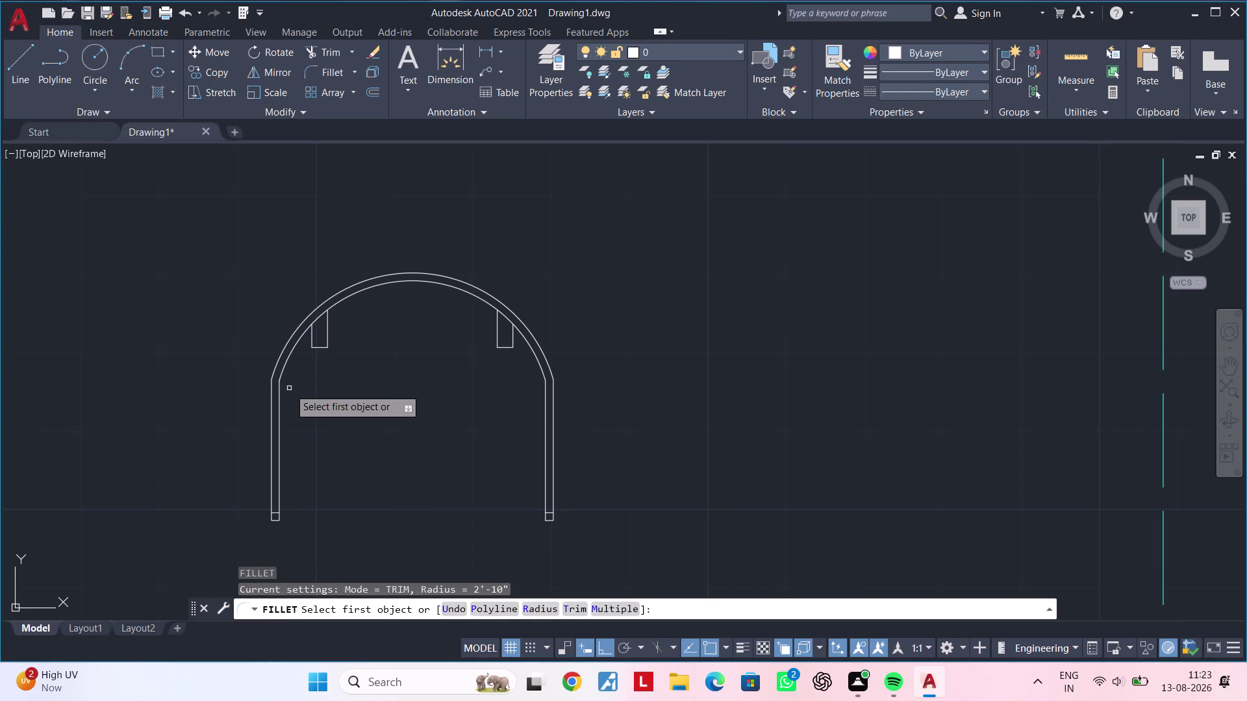
click(543, 607)
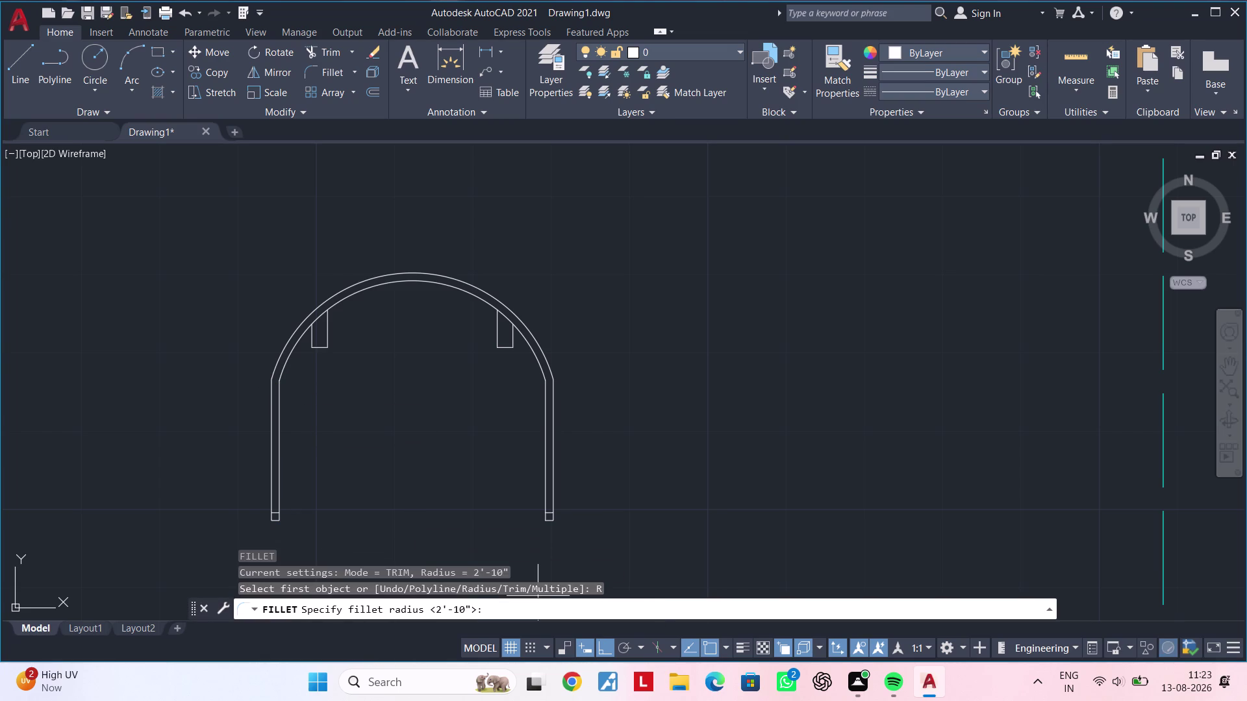
double_click(278, 382)
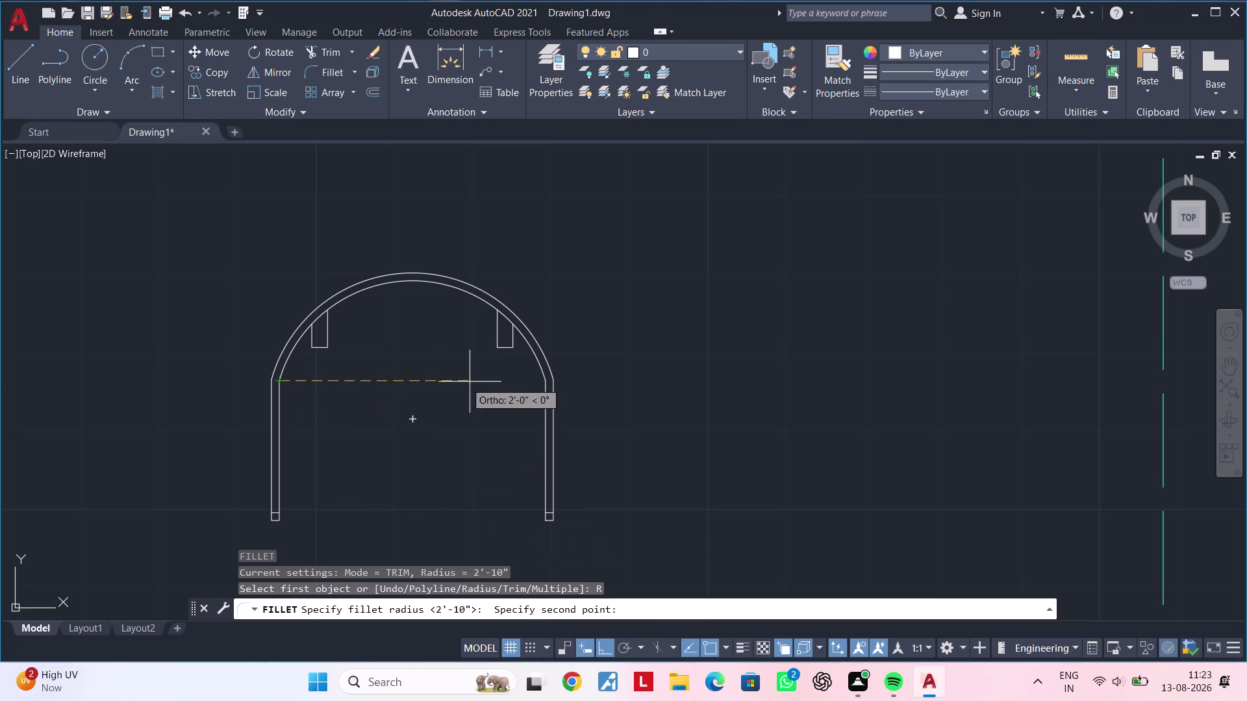
click(545, 381)
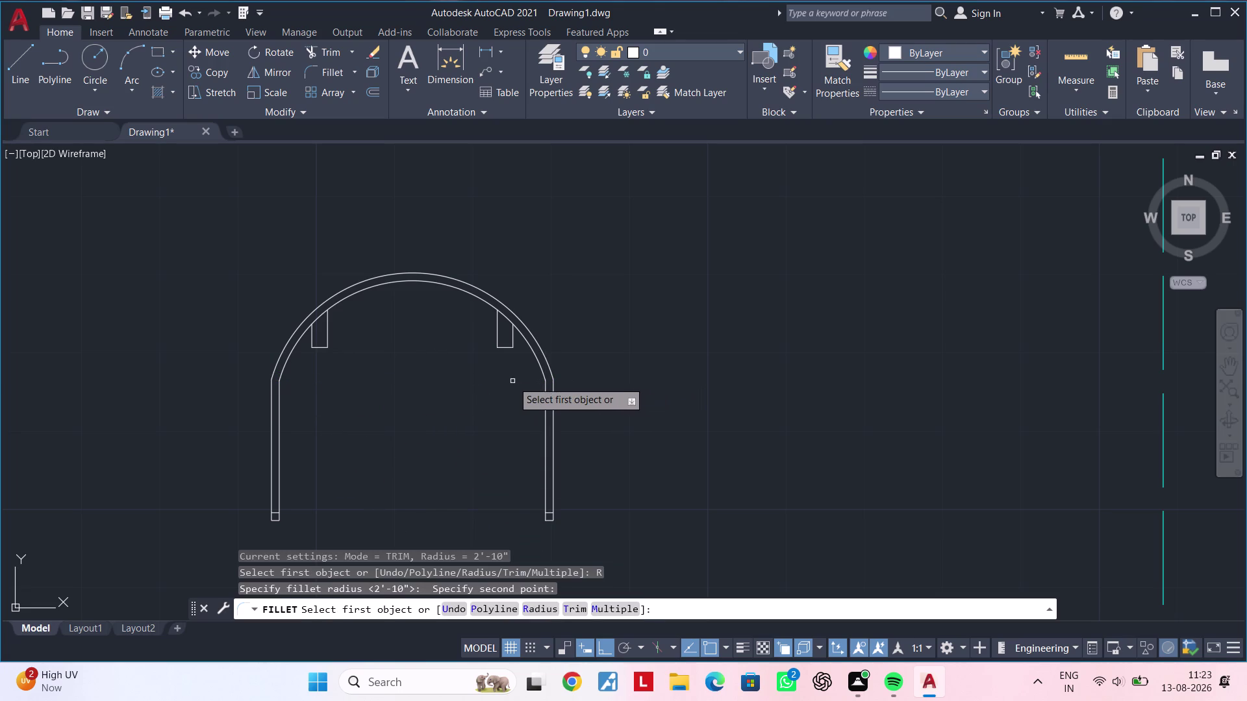
Fillet the arch's left and right side lines with a 2' radius arc.
click(539, 611)
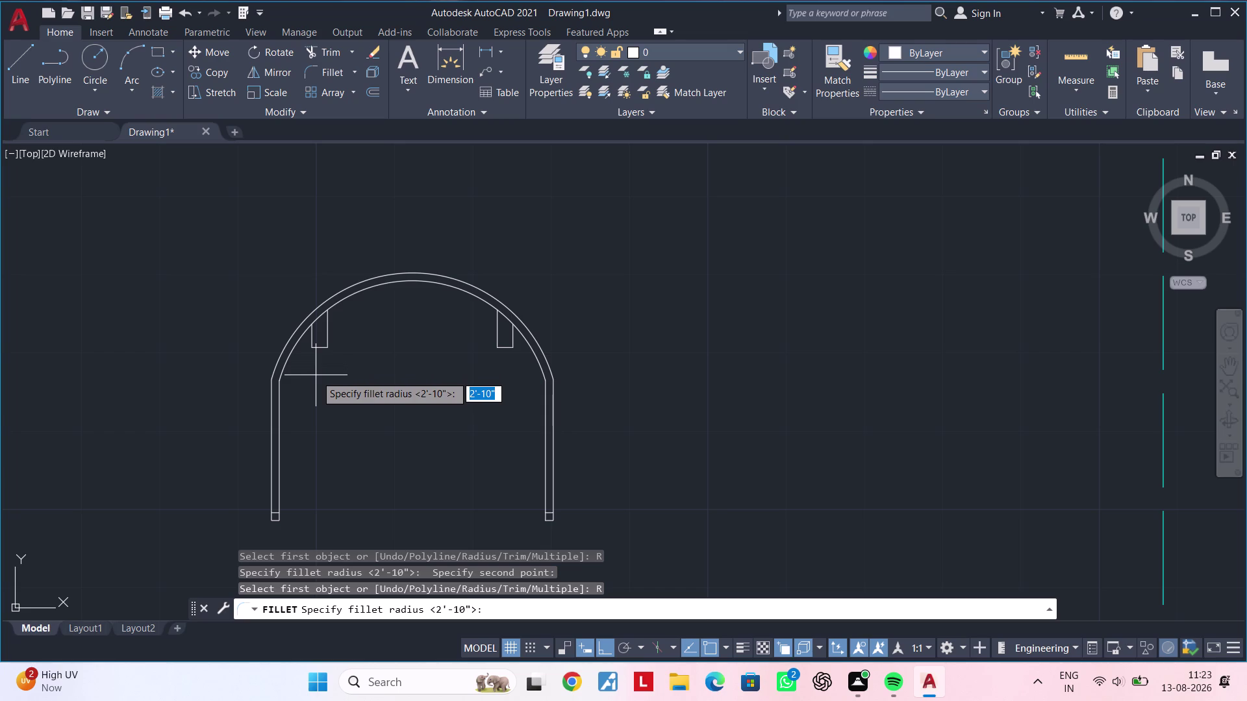
text(2')
key(Return)
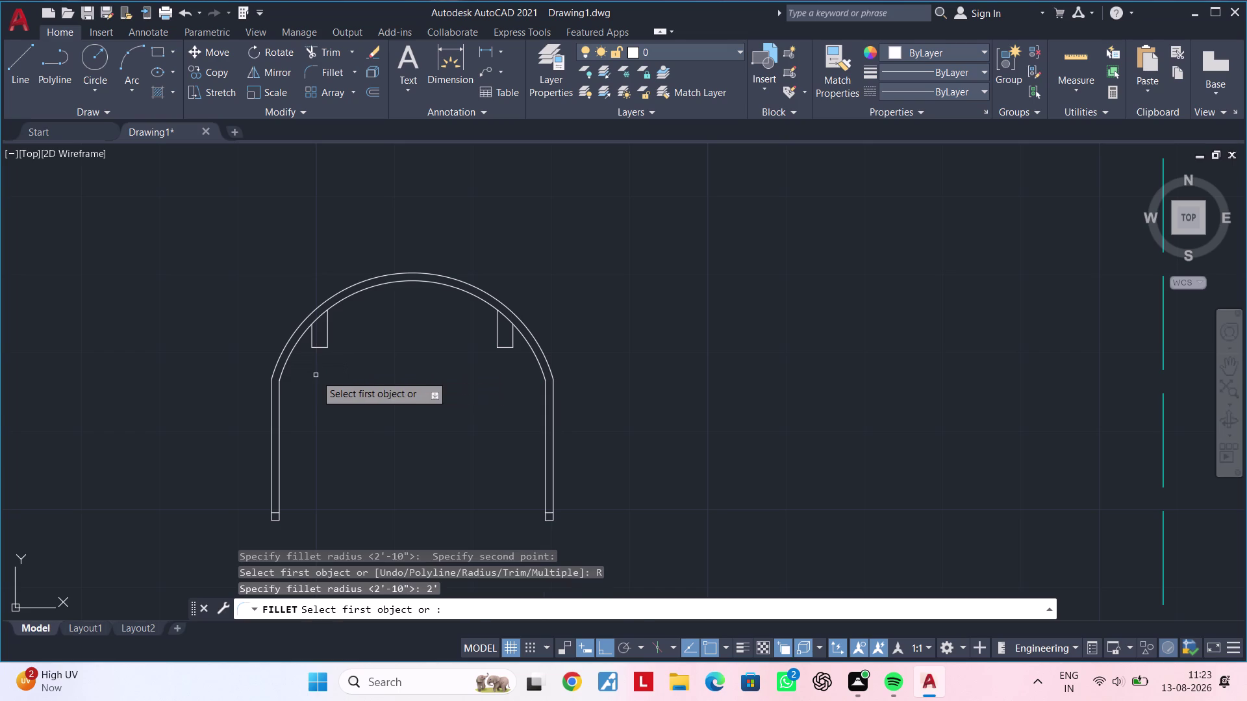
click(279, 393)
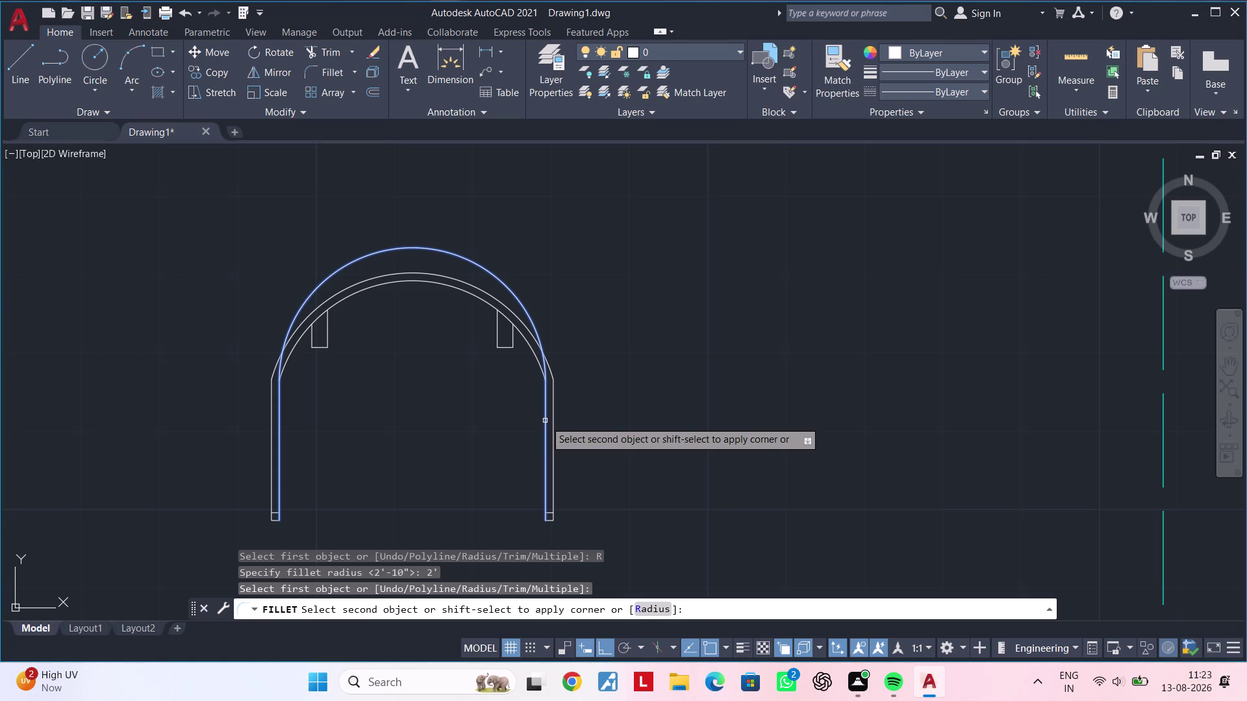
click(545, 421)
key(Escape)
key(Escape)
key(Escape)
key(Escape)
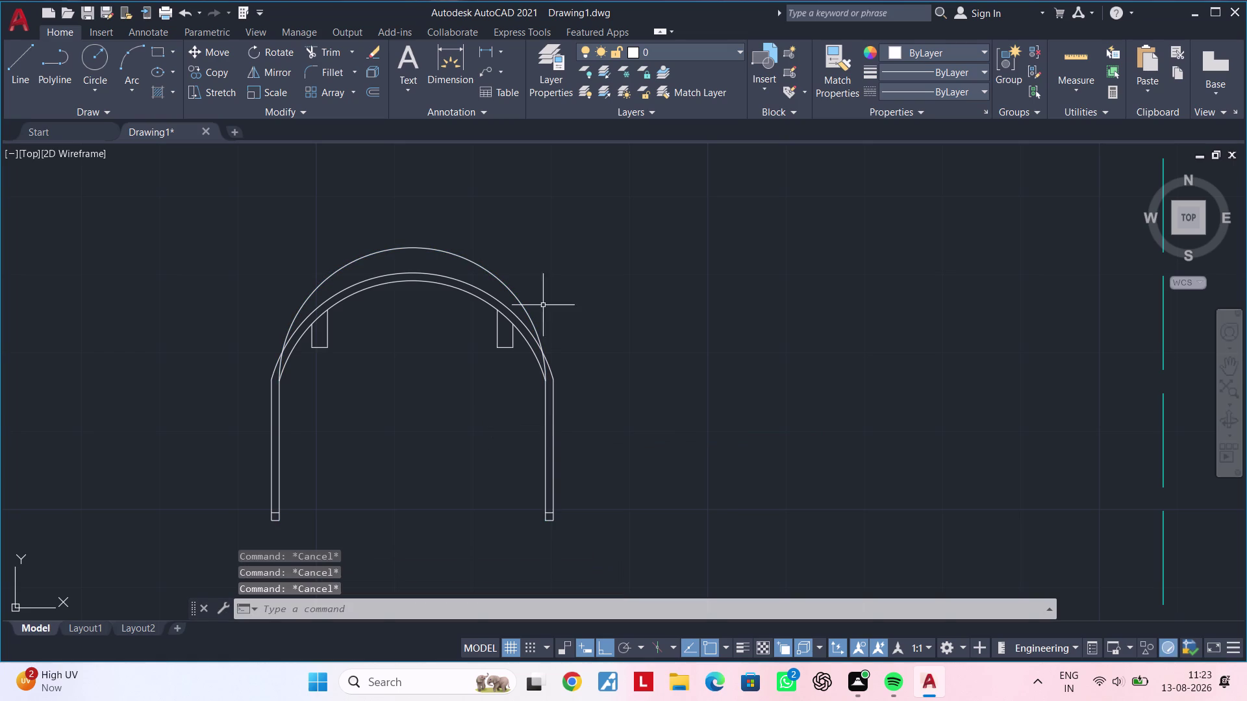
click(515, 296)
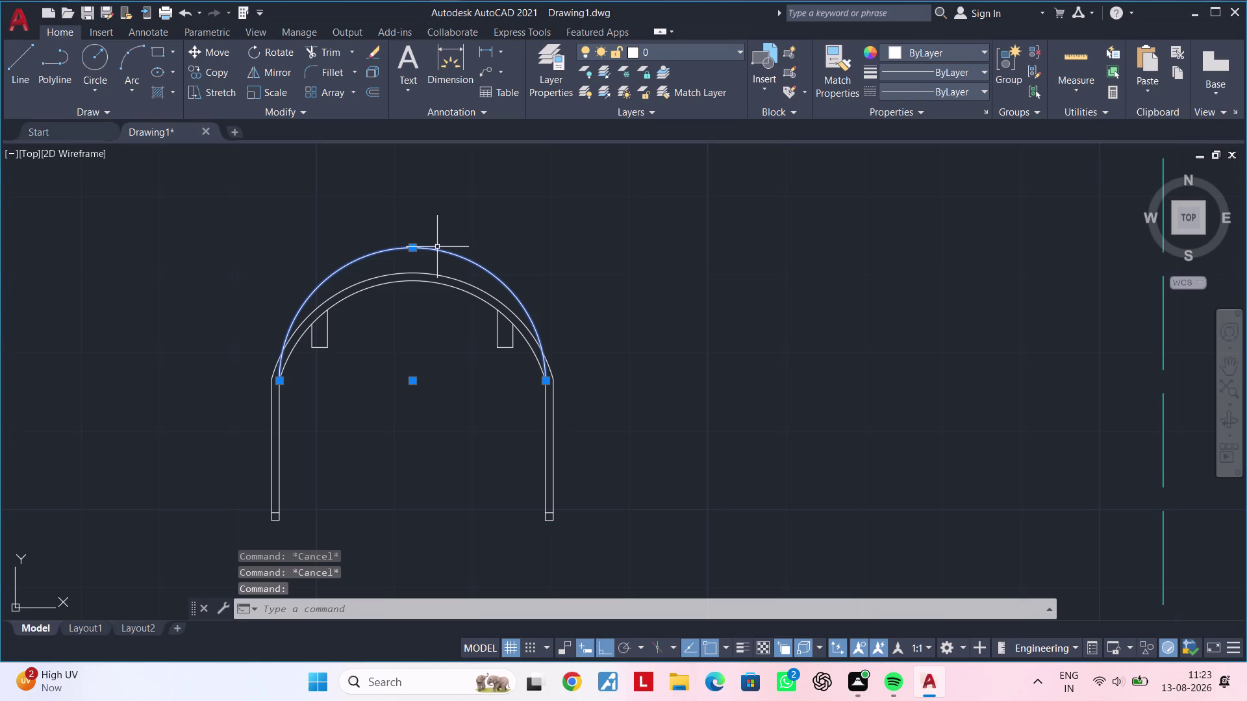
Move the new arc from its top point to the right of the arch.
text(m)
key(space)
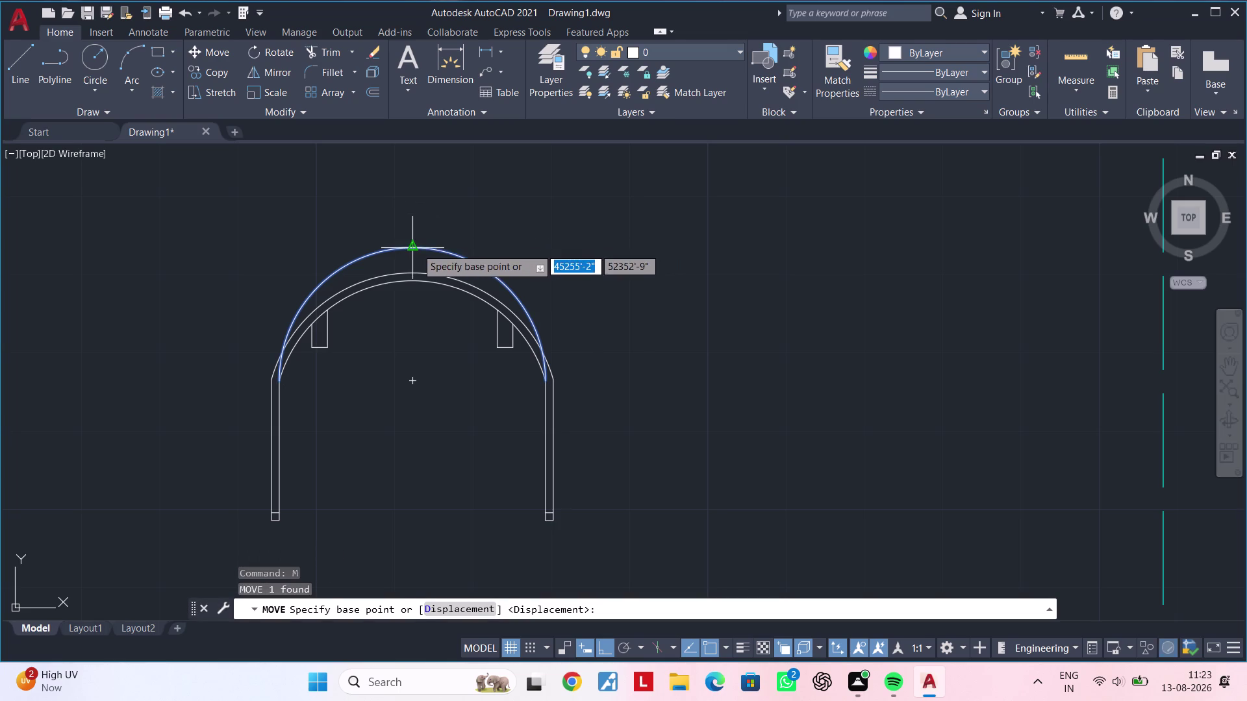
double_click(417, 248)
middle_drag(799, 283, 665, 308)
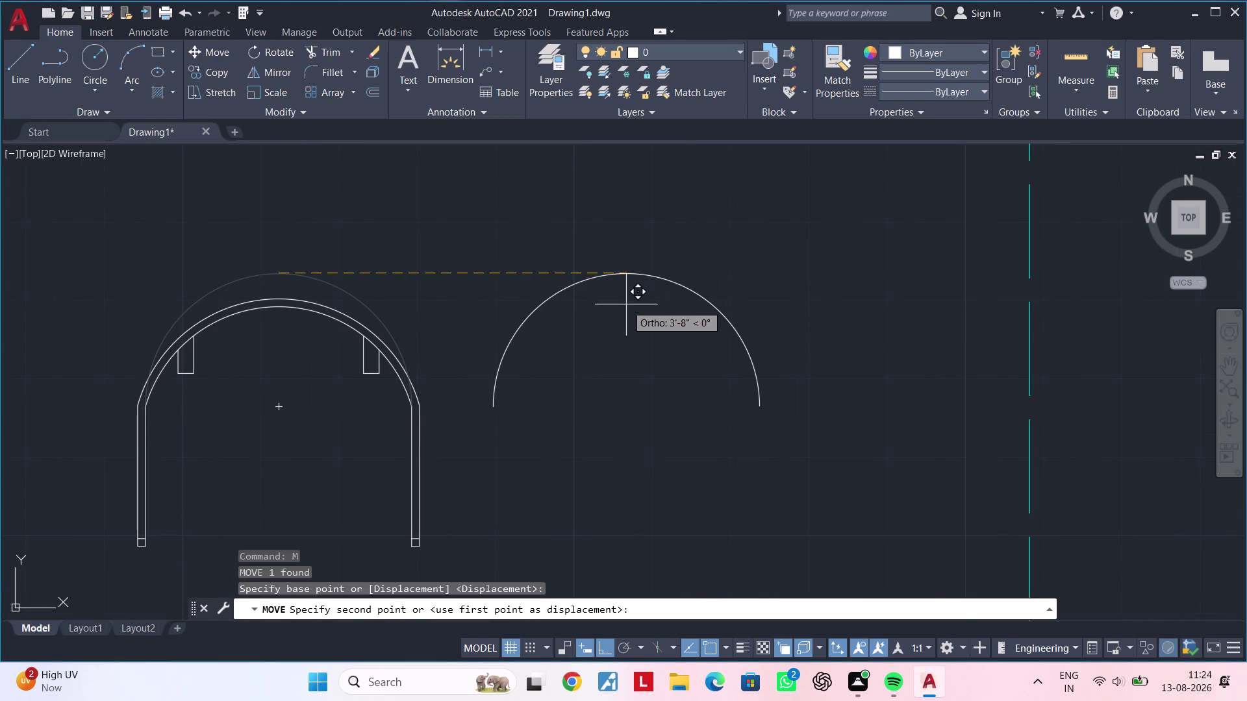
click(626, 305)
key(Escape)
key(Escape)
Drag the arc's crest grip downward to flatten it into a shallow curve.
click(627, 276)
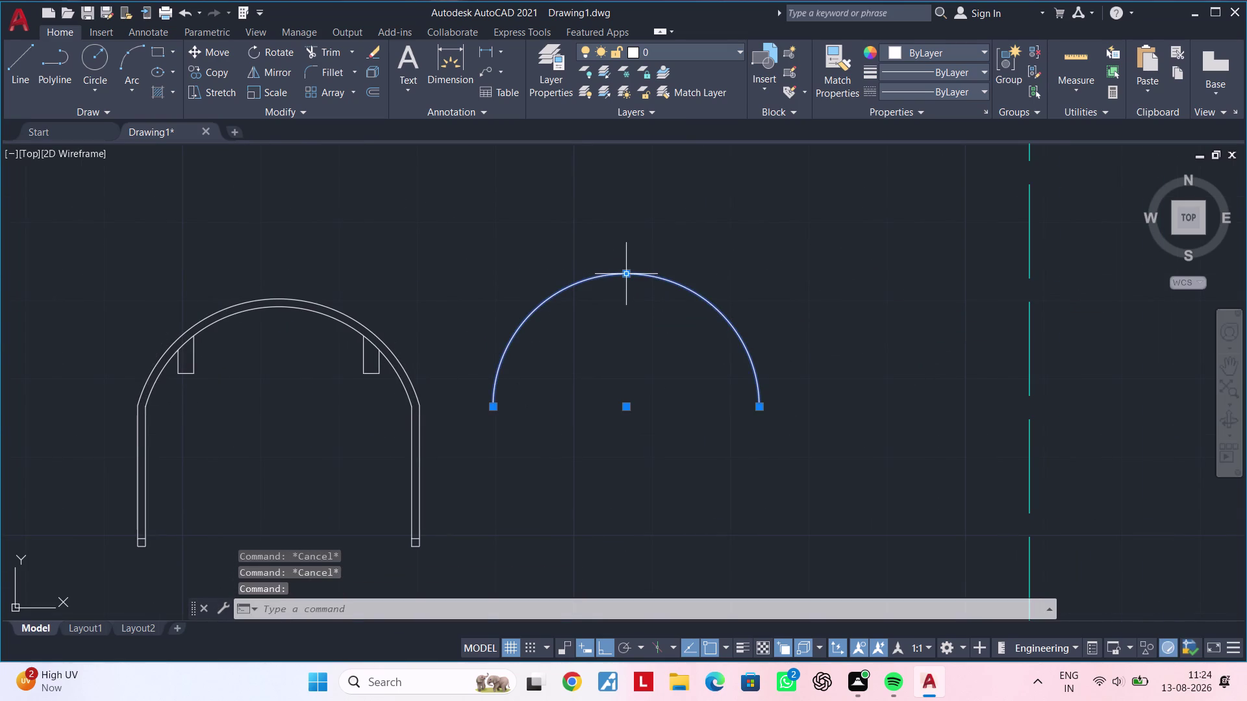
click(628, 276)
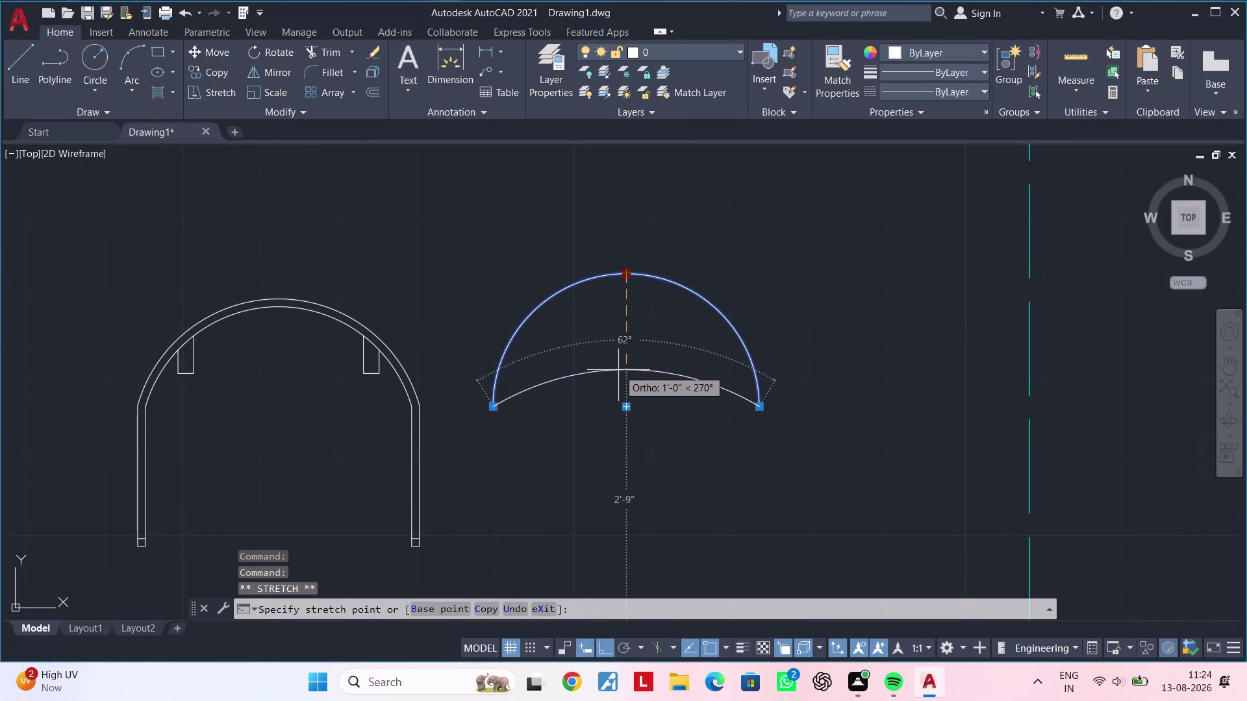
click(619, 374)
middle_drag(626, 415, 623, 396)
key(Escape)
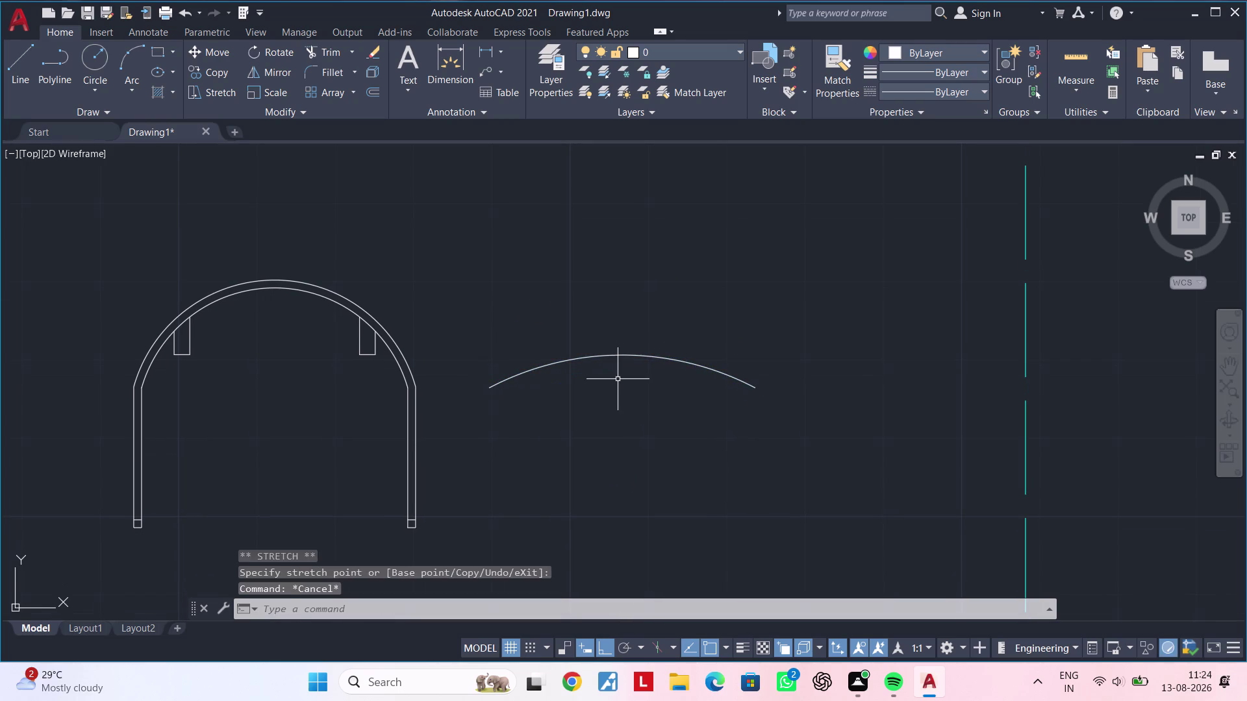
key(Escape)
key(Escape)
key(Escape)
key(Escape)
key(Escape)
key(Escape)
click(765, 331)
click(490, 468)
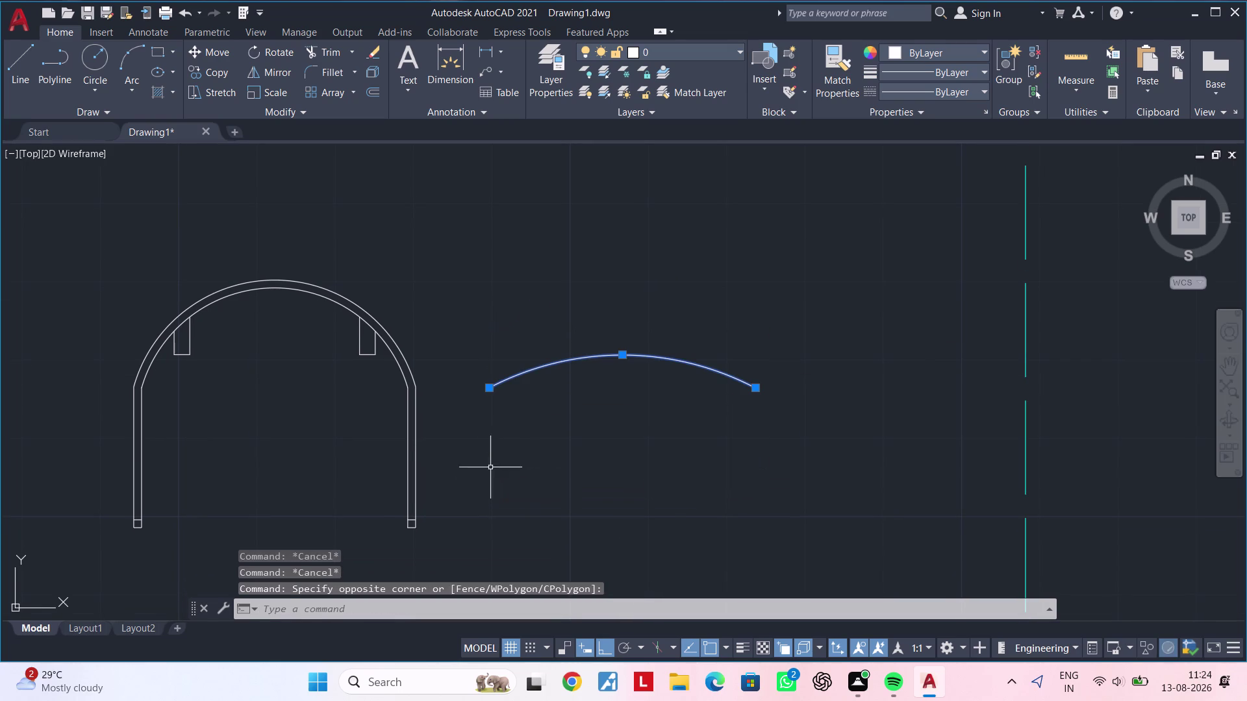
Copy the flattened arc from its left end to the arch's left wall.
key(c)
text(o)
key(space)
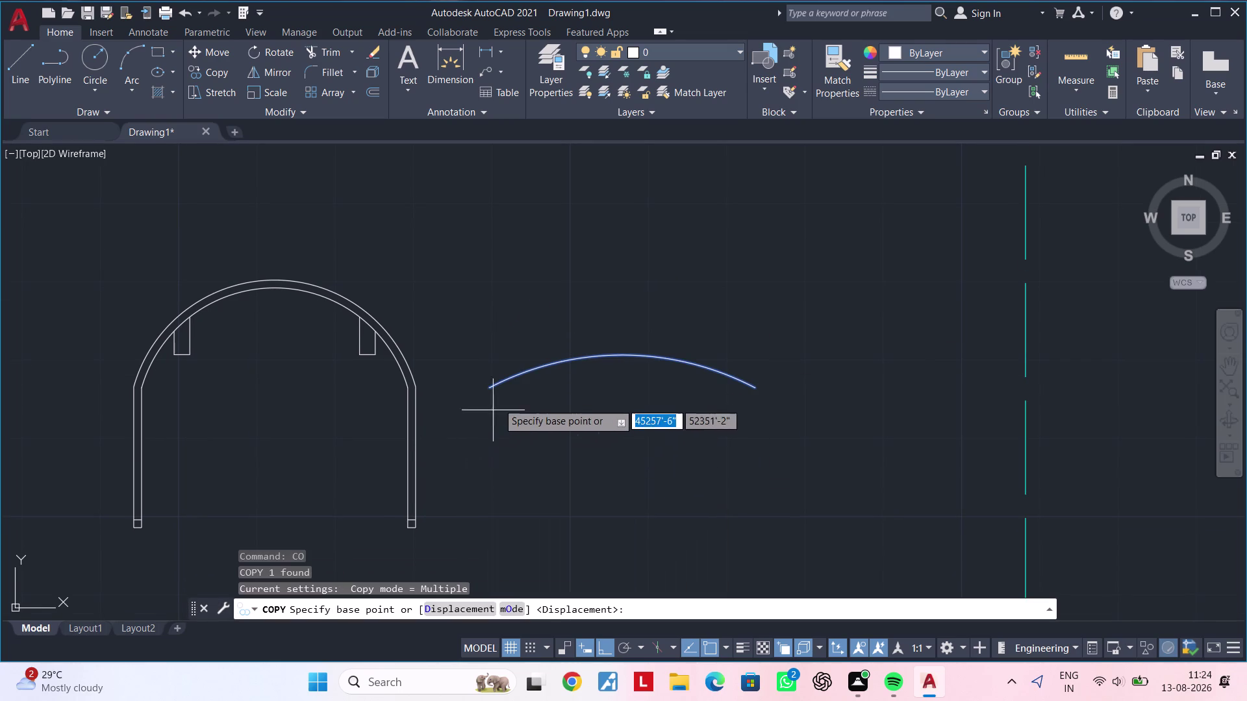
double_click(493, 390)
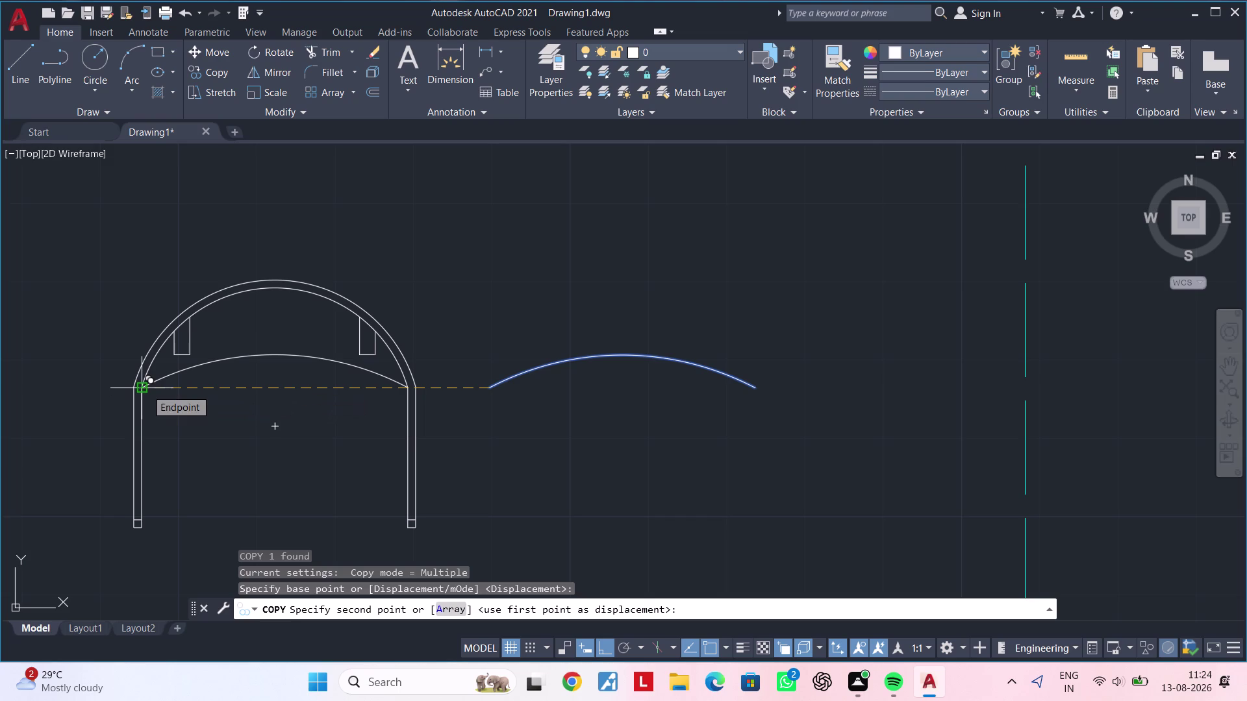
click(146, 389)
key(Escape)
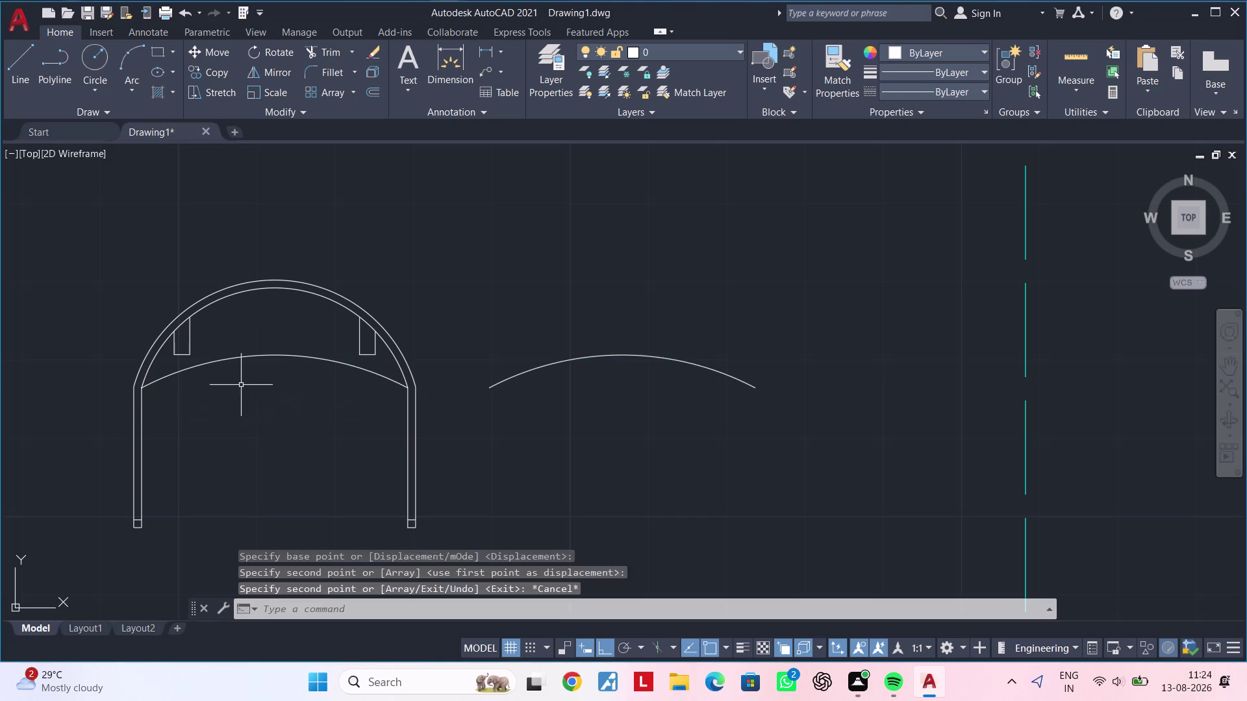
key(Escape)
key(Escape)
Raise the copied arc's midpoint so it bows just beneath the inner band.
click(265, 354)
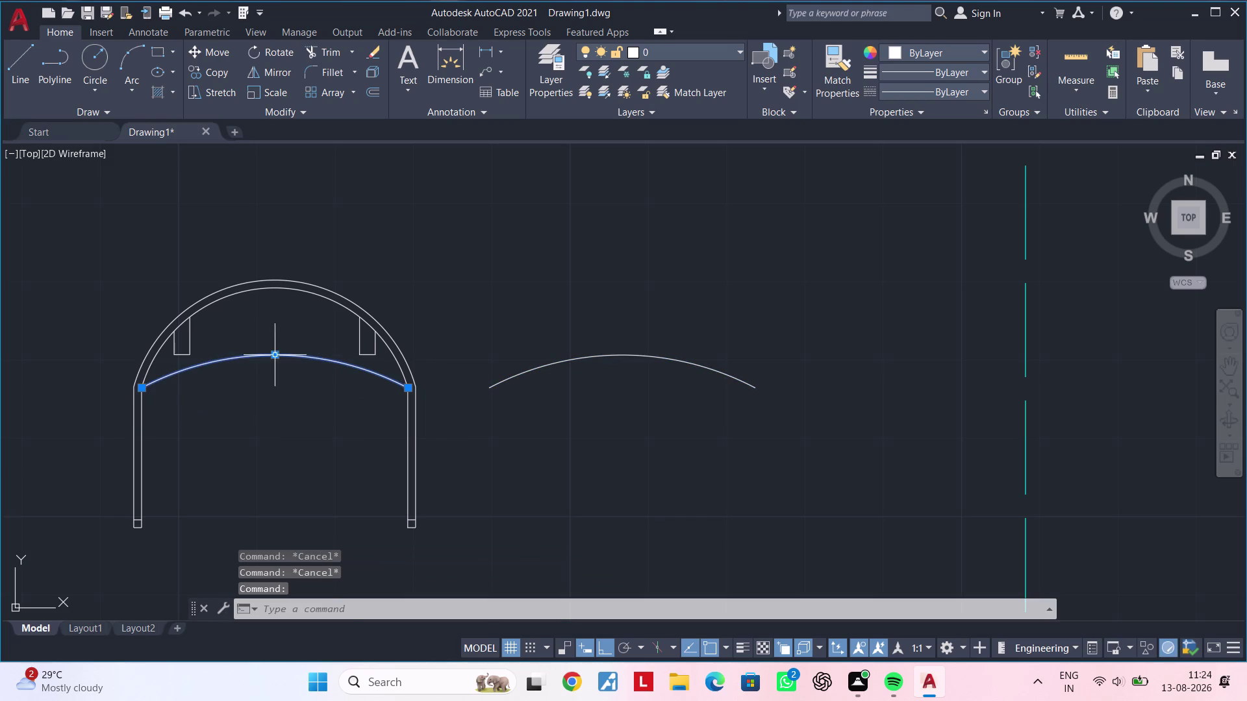
click(275, 358)
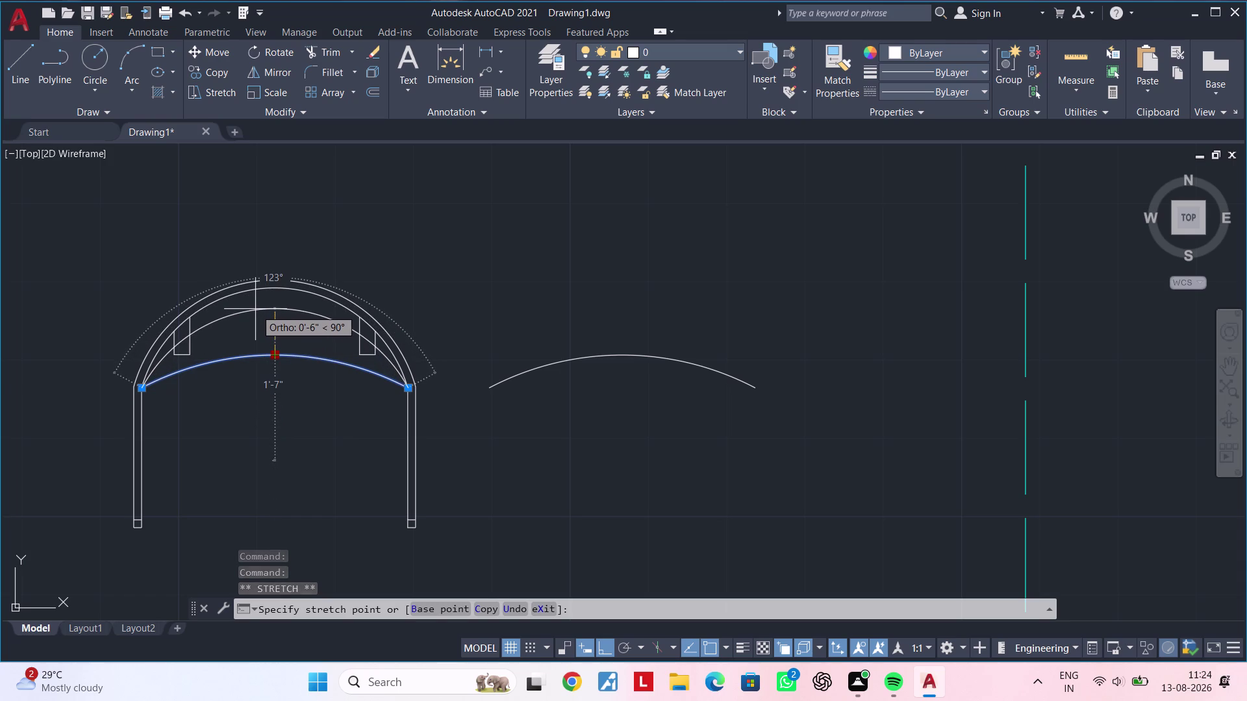
click(255, 310)
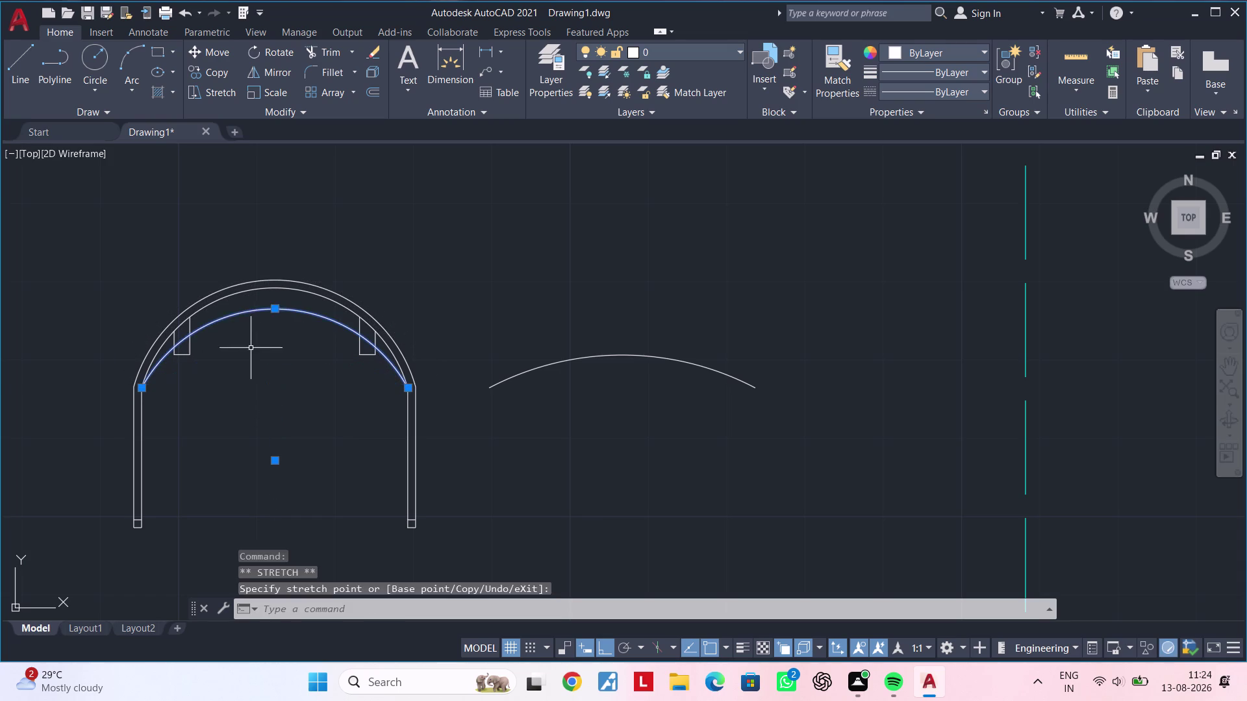
key(Escape)
key(Escape)
middle_drag(246, 362, 295, 371)
Try trimming two pieces near the backrest with TR, then cancel.
key(Escape)
key(Escape)
key(t)
key(r)
key(space)
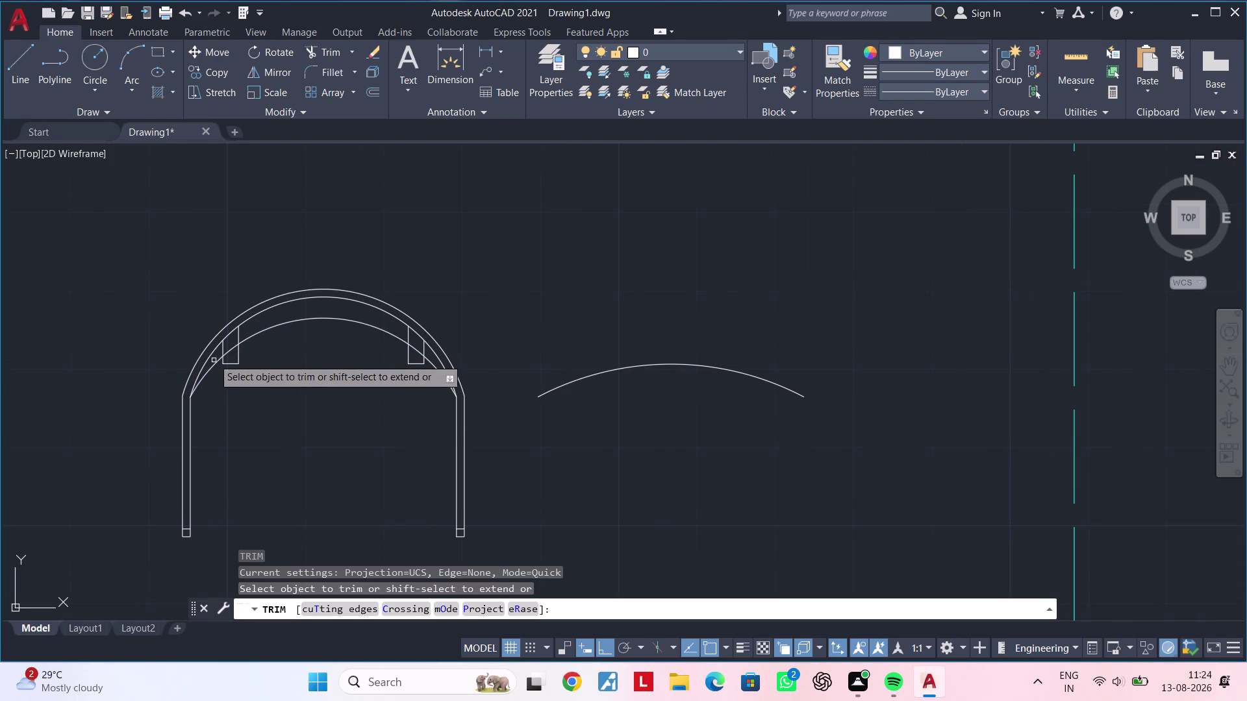
click(230, 348)
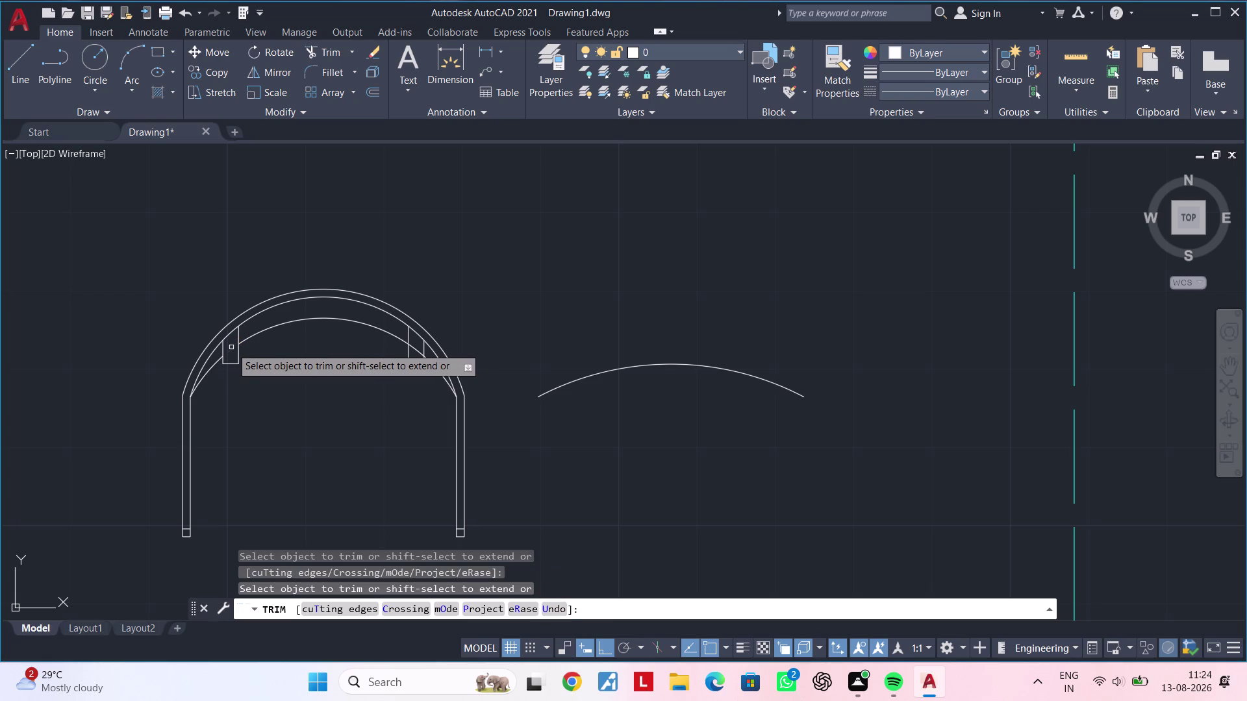
click(413, 349)
scroll(down, 3)
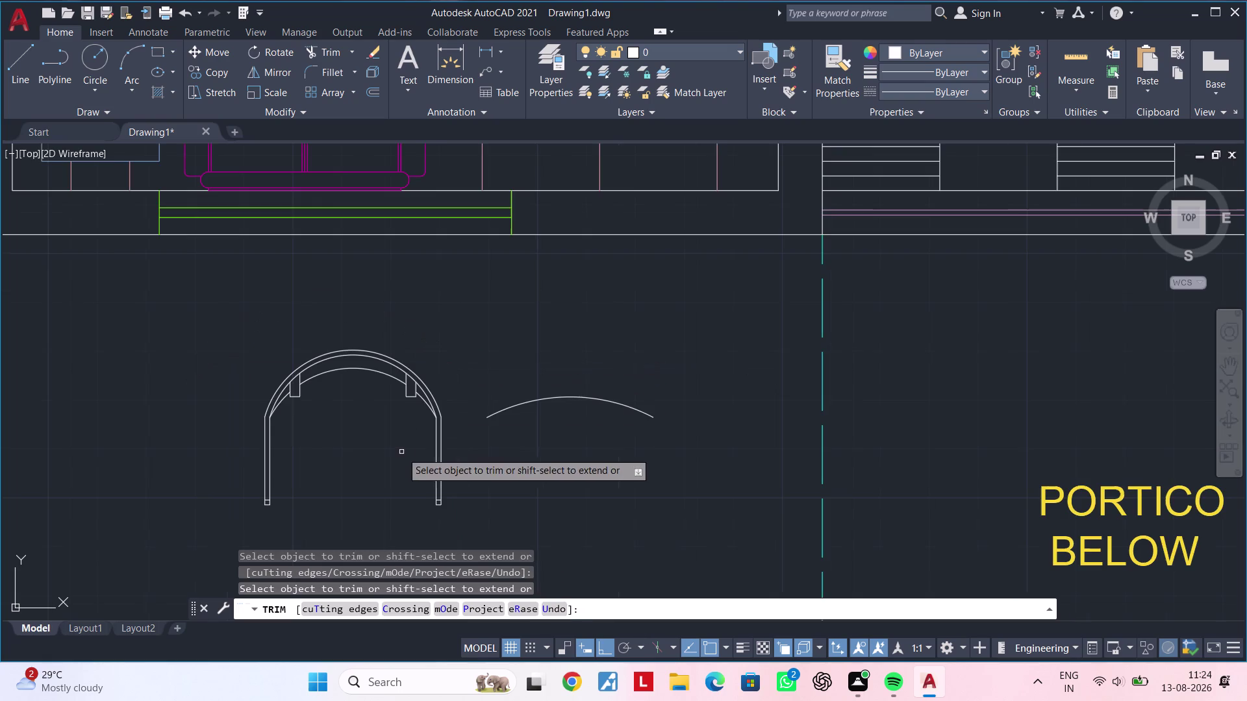
key(Escape)
key(Escape)
click(658, 351)
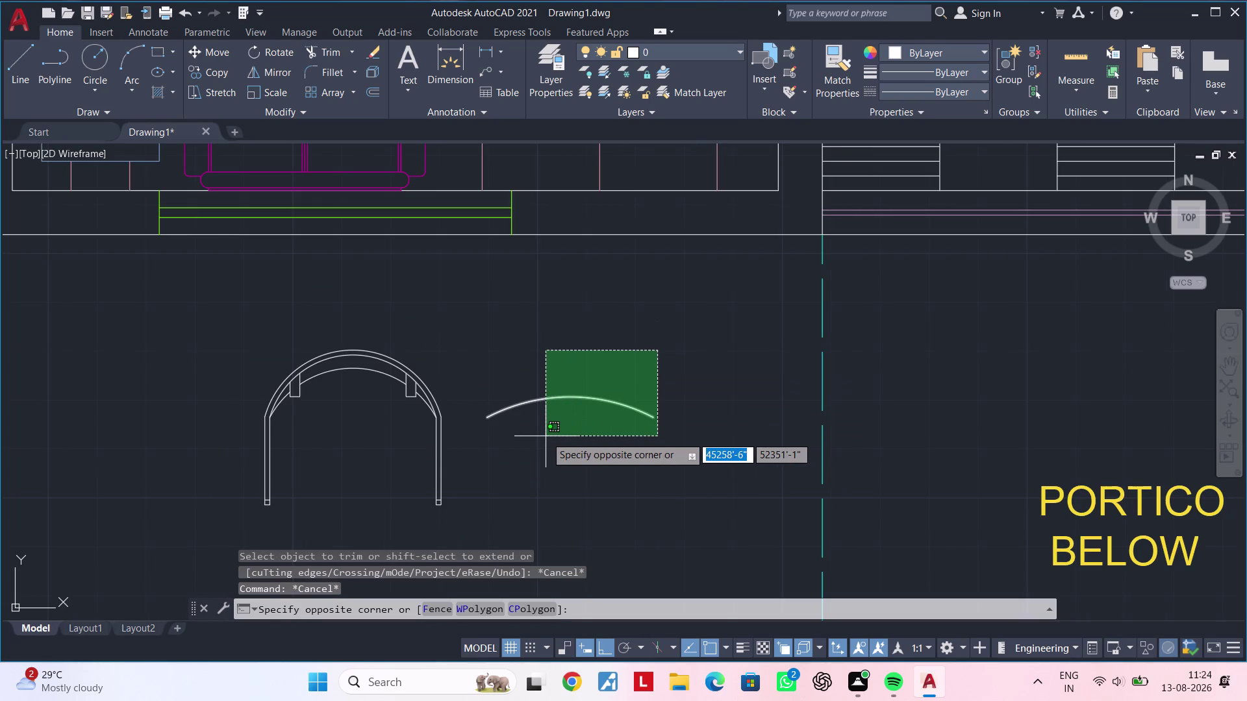
key(Escape)
key(Escape)
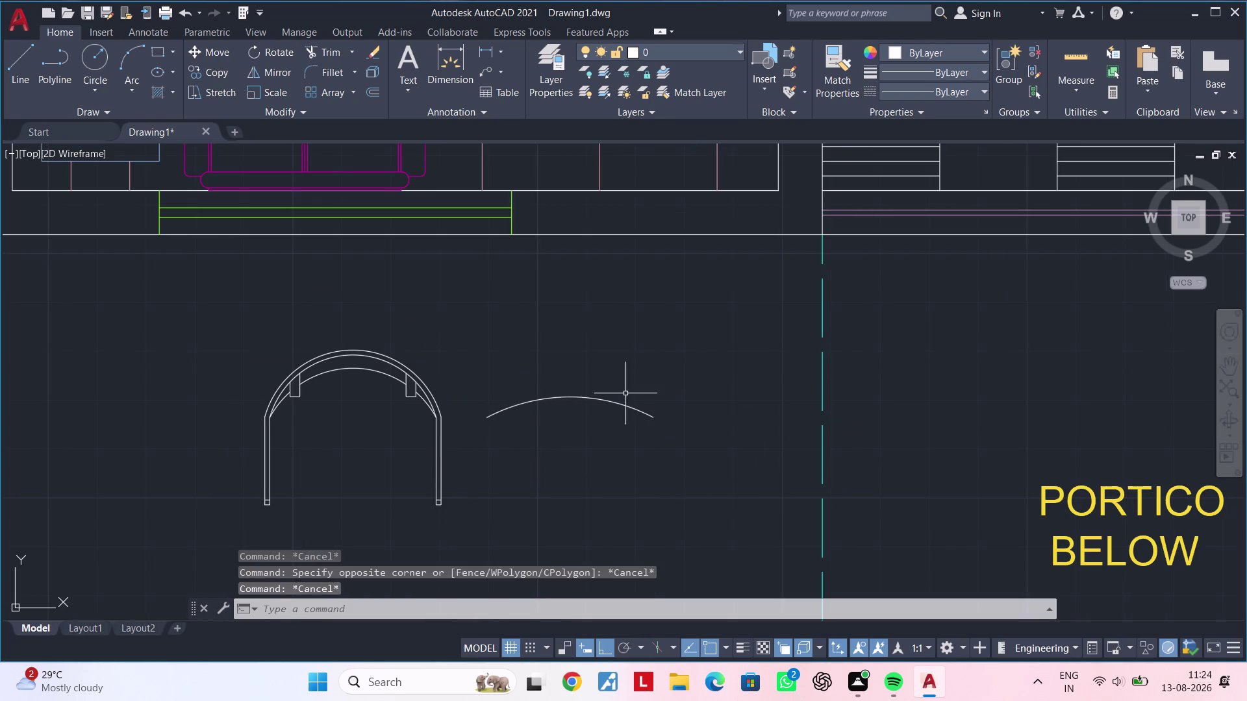
Rotate the loose arc, then undo the wrong rotation.
click(654, 359)
click(467, 456)
key(r)
text(o)
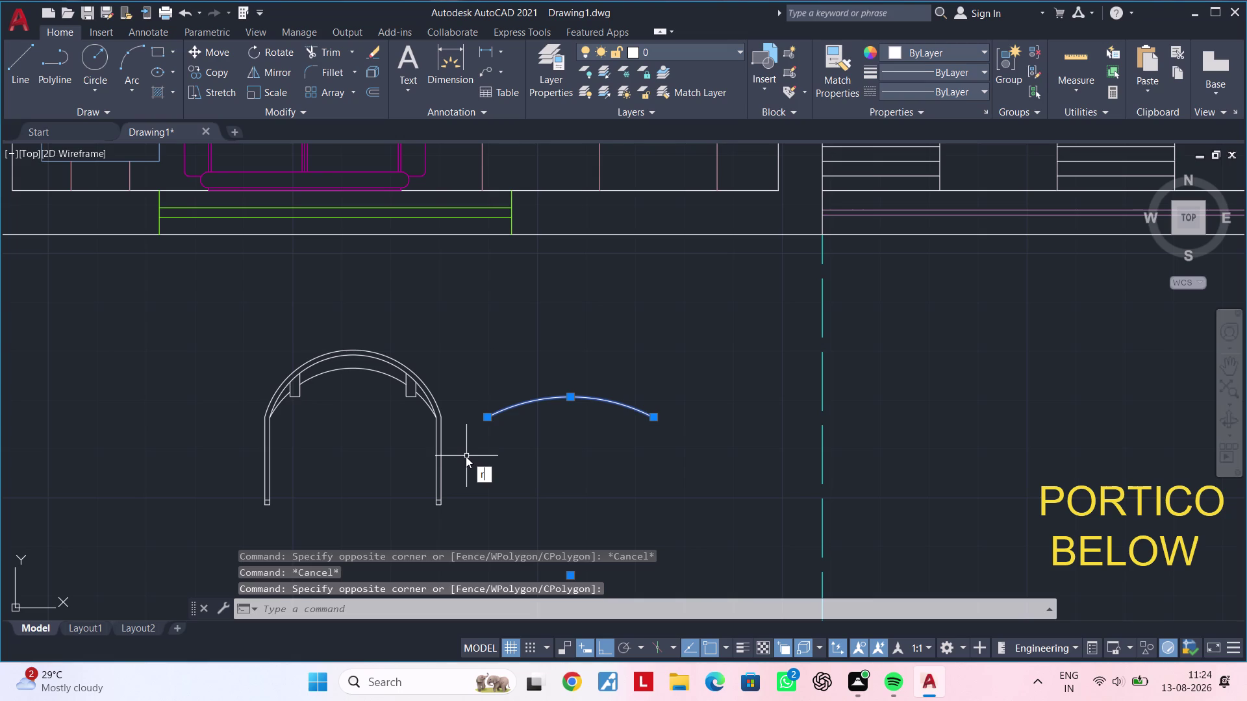
key(space)
click(523, 432)
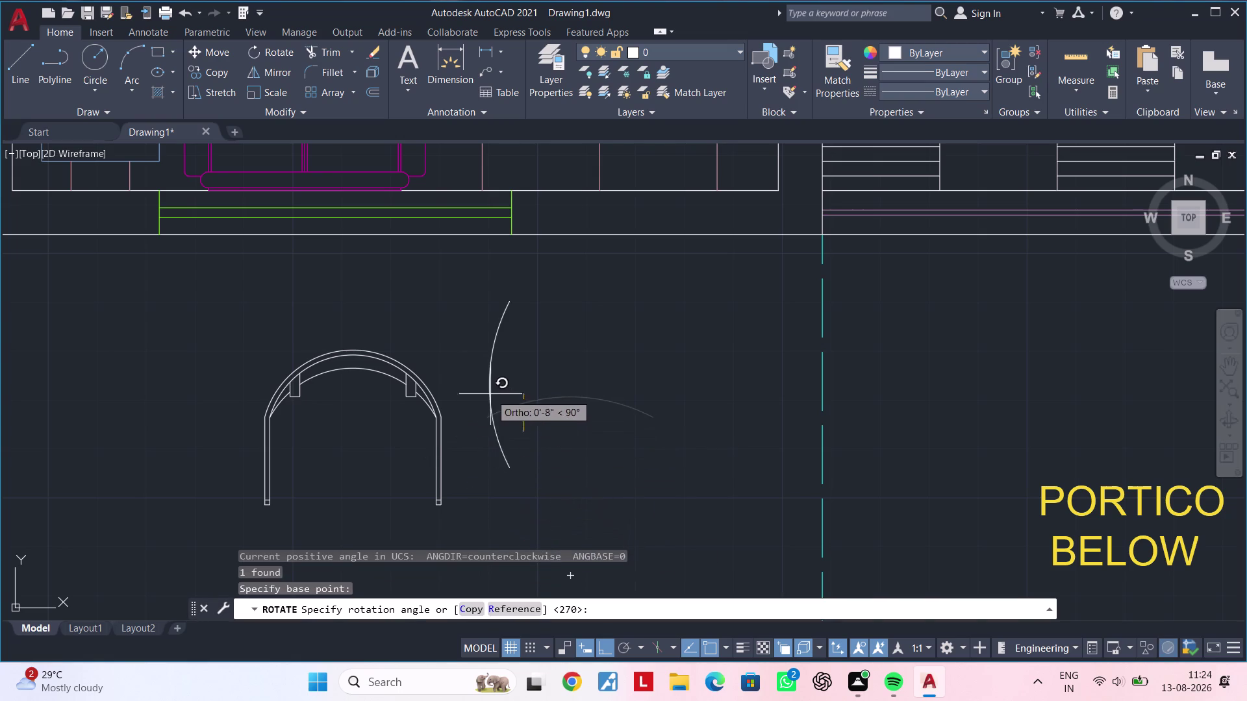
click(488, 421)
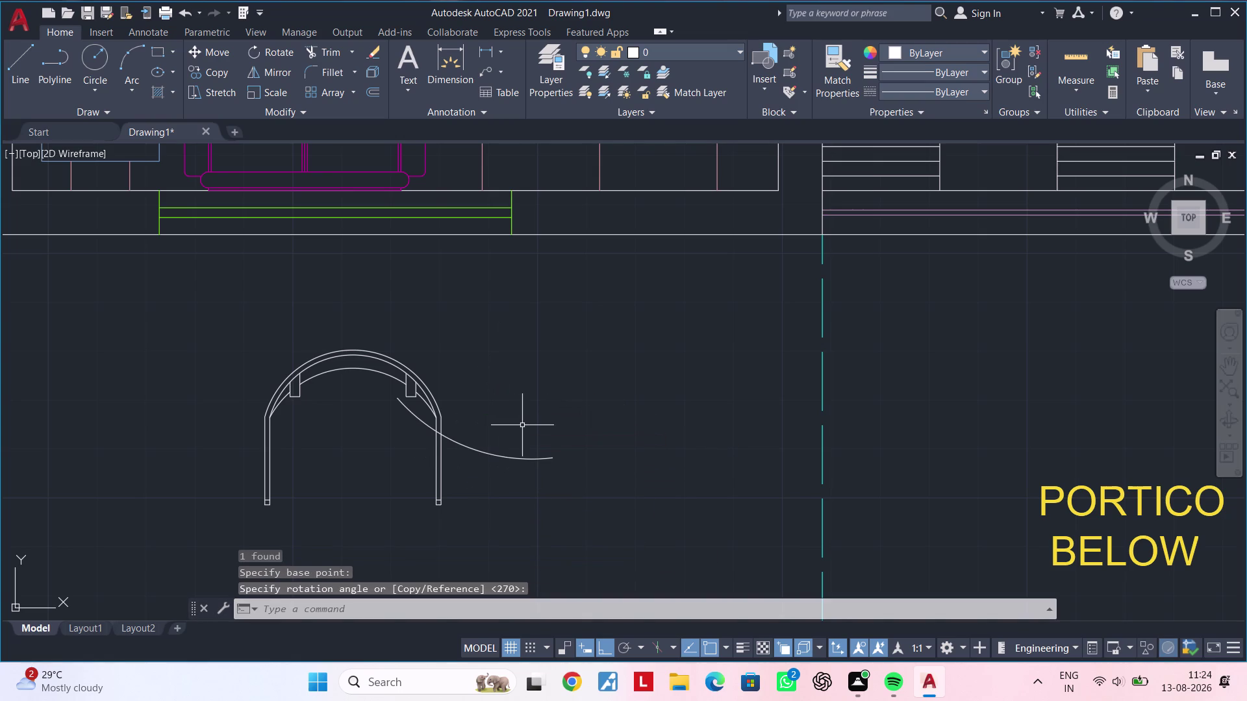
key(ctrl+z)
key(Escape)
Rotate the loose arc 180° about its midpoint so it curves downward.
click(686, 359)
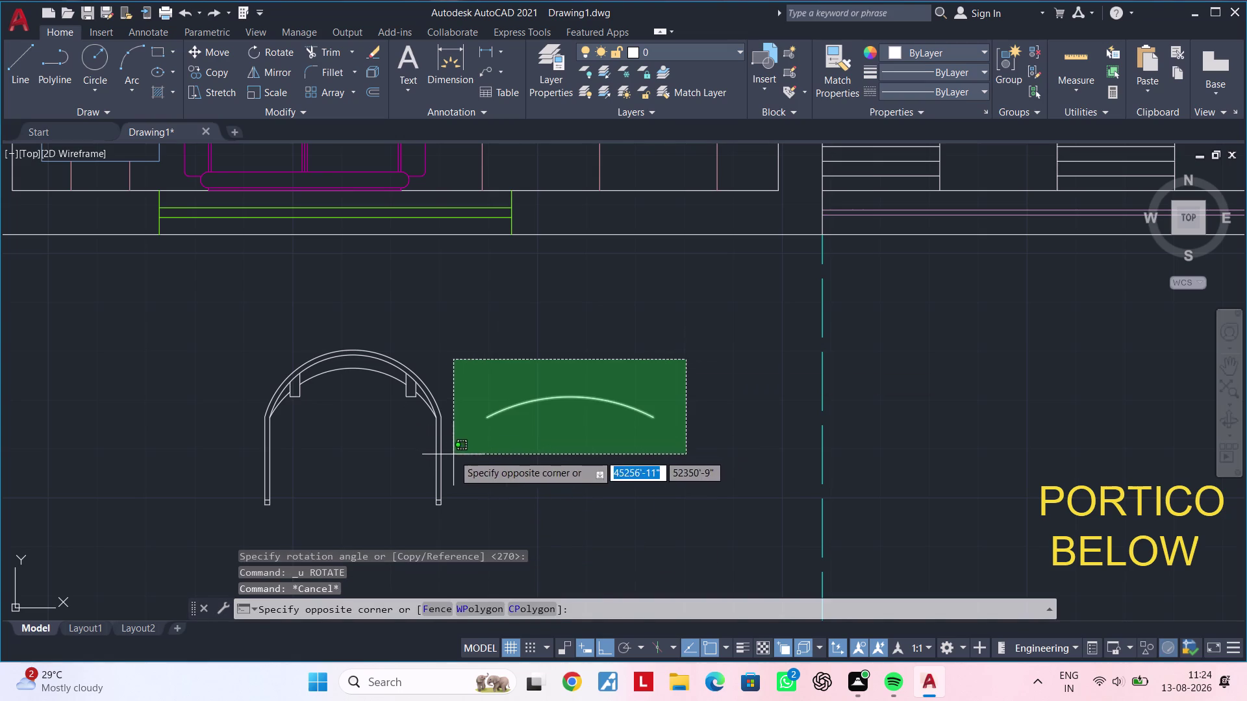
click(453, 455)
key(F8)
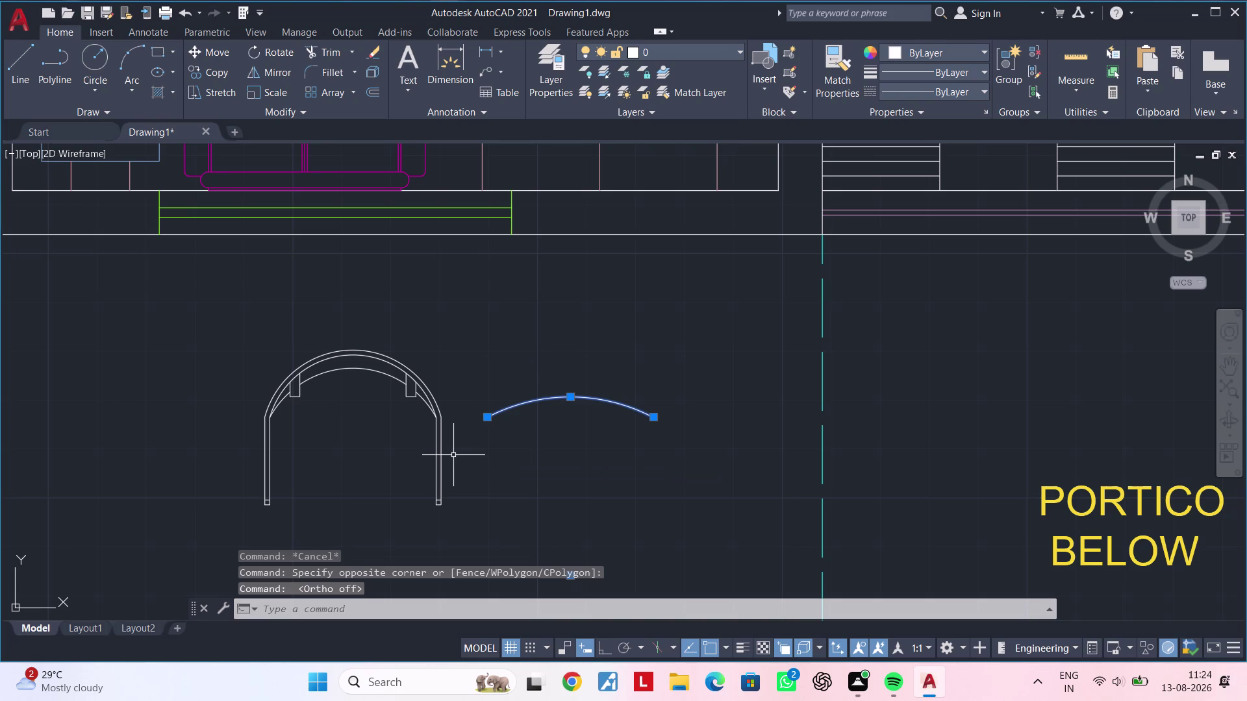
text(ro)
key(space)
click(536, 417)
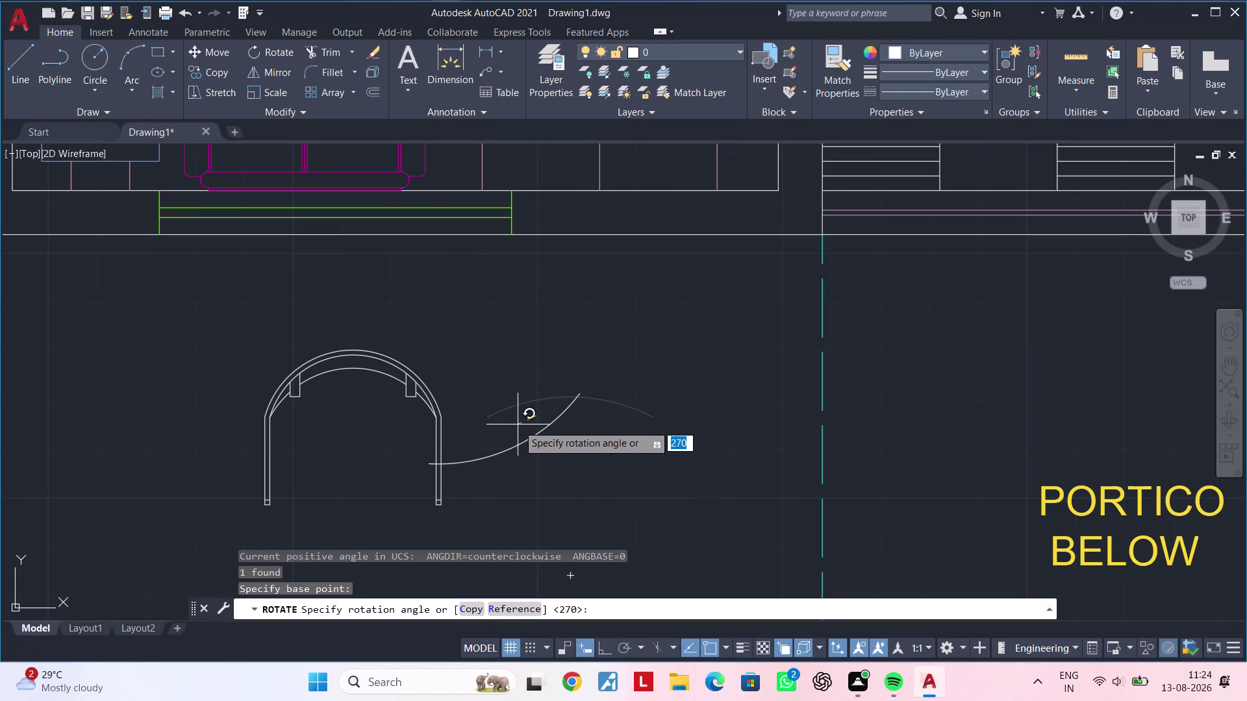
key(F8)
click(517, 424)
scroll(down, 3)
middle_drag(527, 469, 538, 471)
key(Escape)
Move the flipped arc below the chair's open base with Ortho off.
click(581, 415)
click(506, 483)
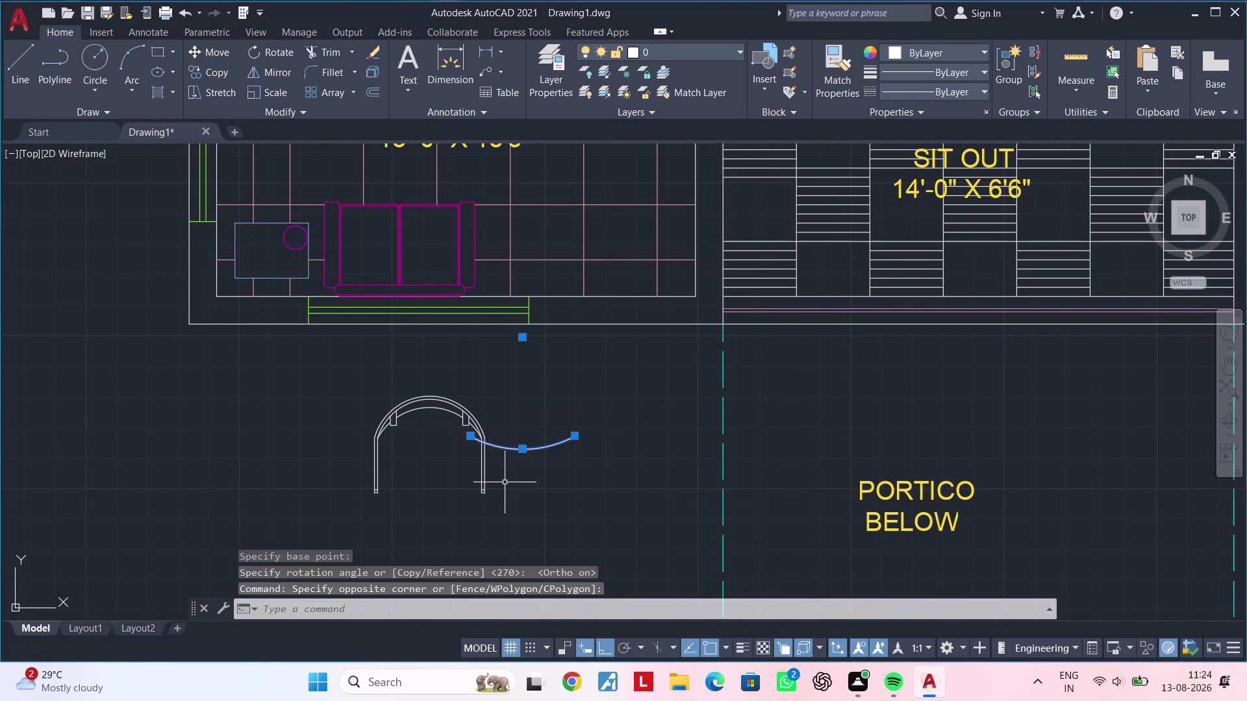
key(m)
key(space)
click(524, 468)
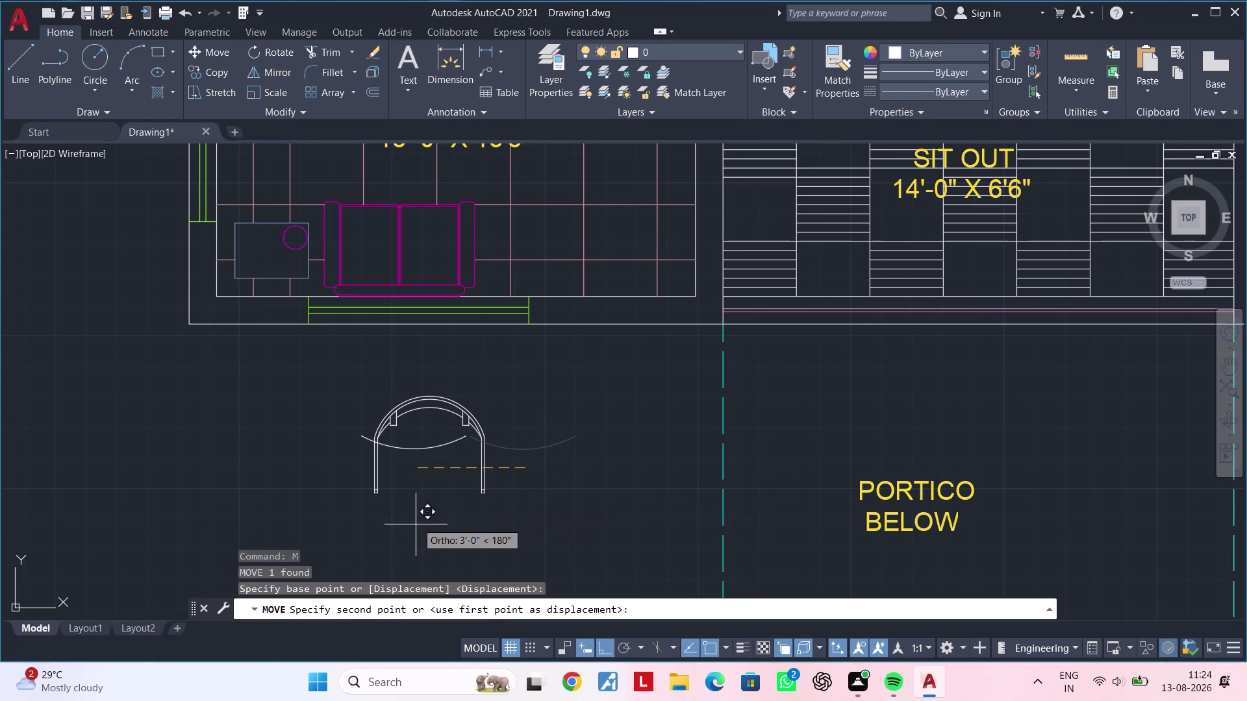
middle_drag(430, 535, 448, 481)
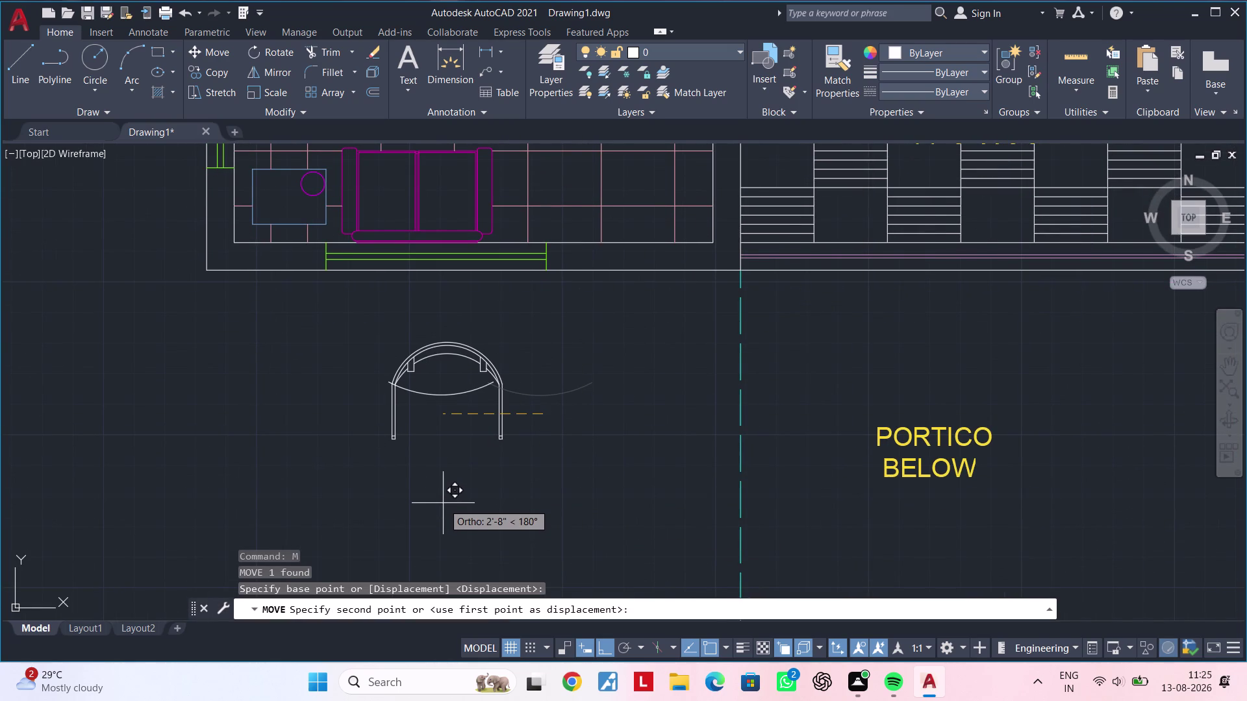
key(F8)
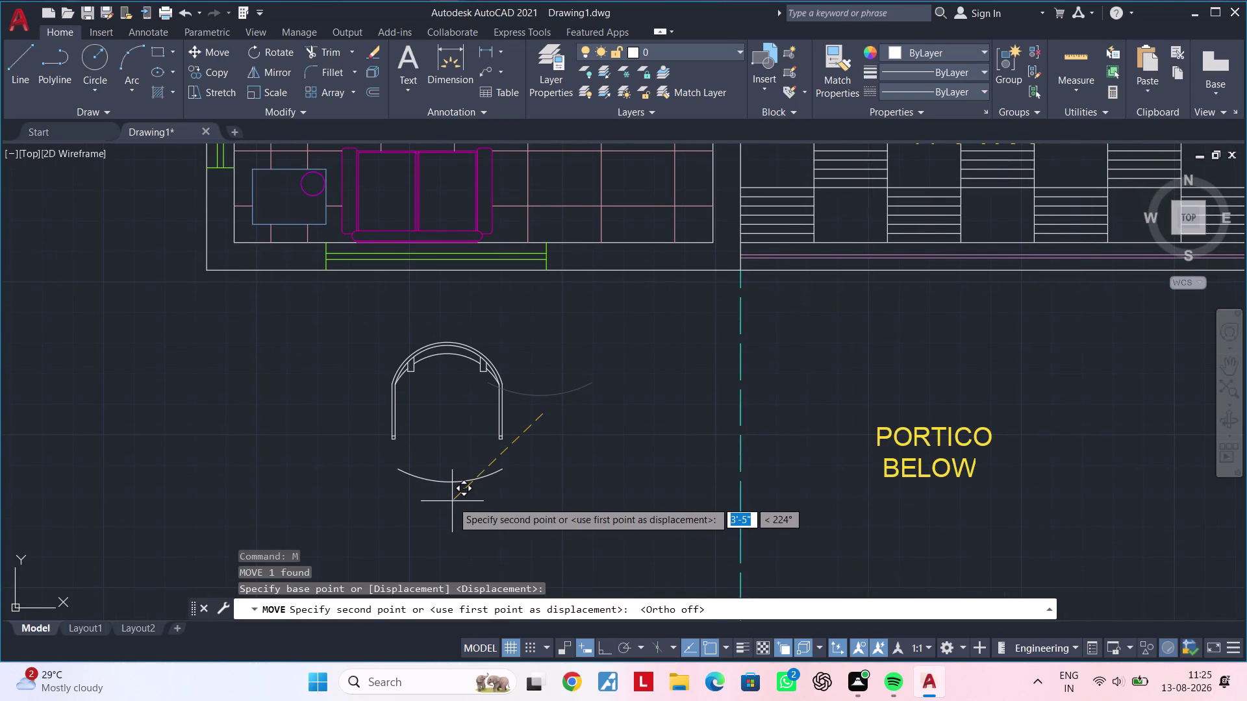
click(452, 501)
key(Escape)
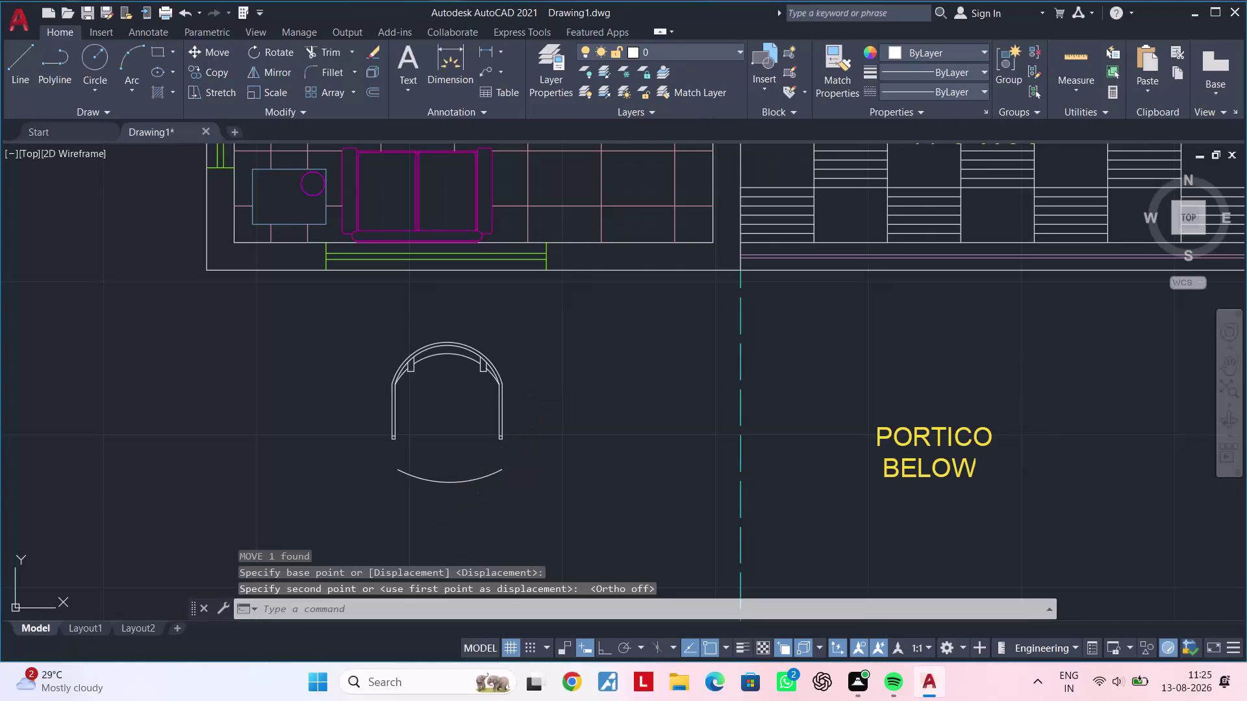
key(Escape)
scroll(up, 3)
Pull the lower arc's midpoint grip up slightly to flatten it.
click(448, 482)
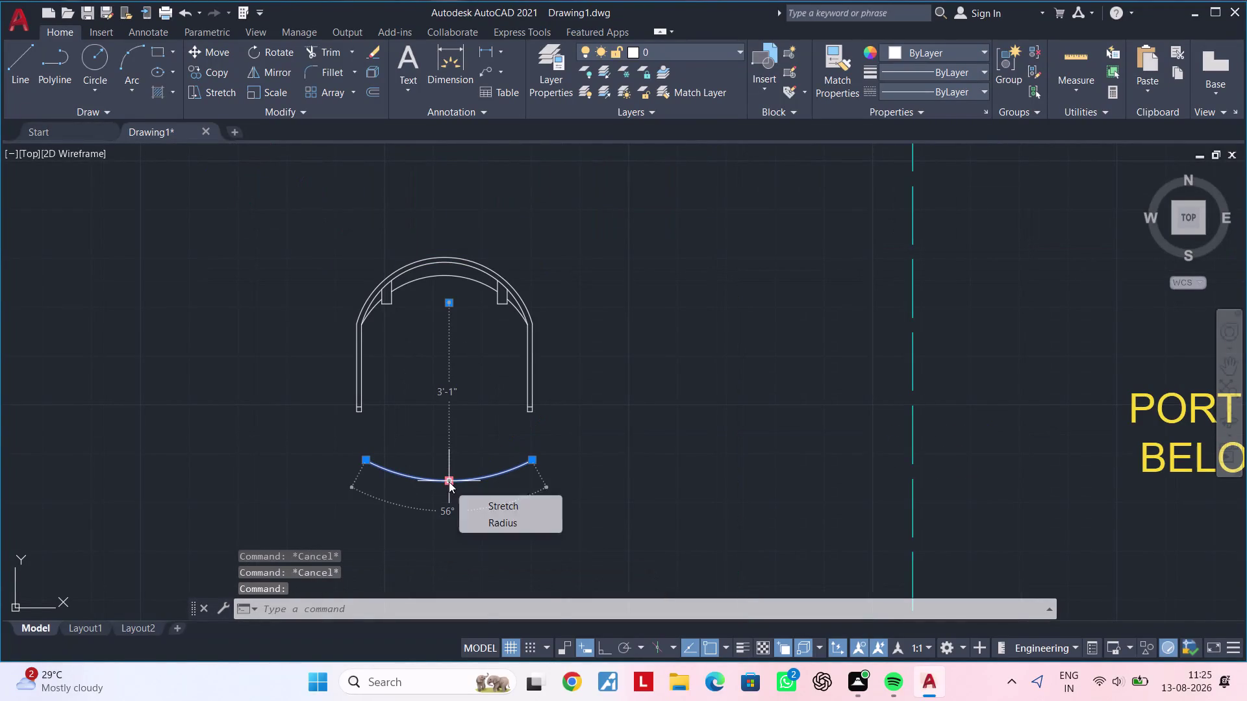
click(449, 482)
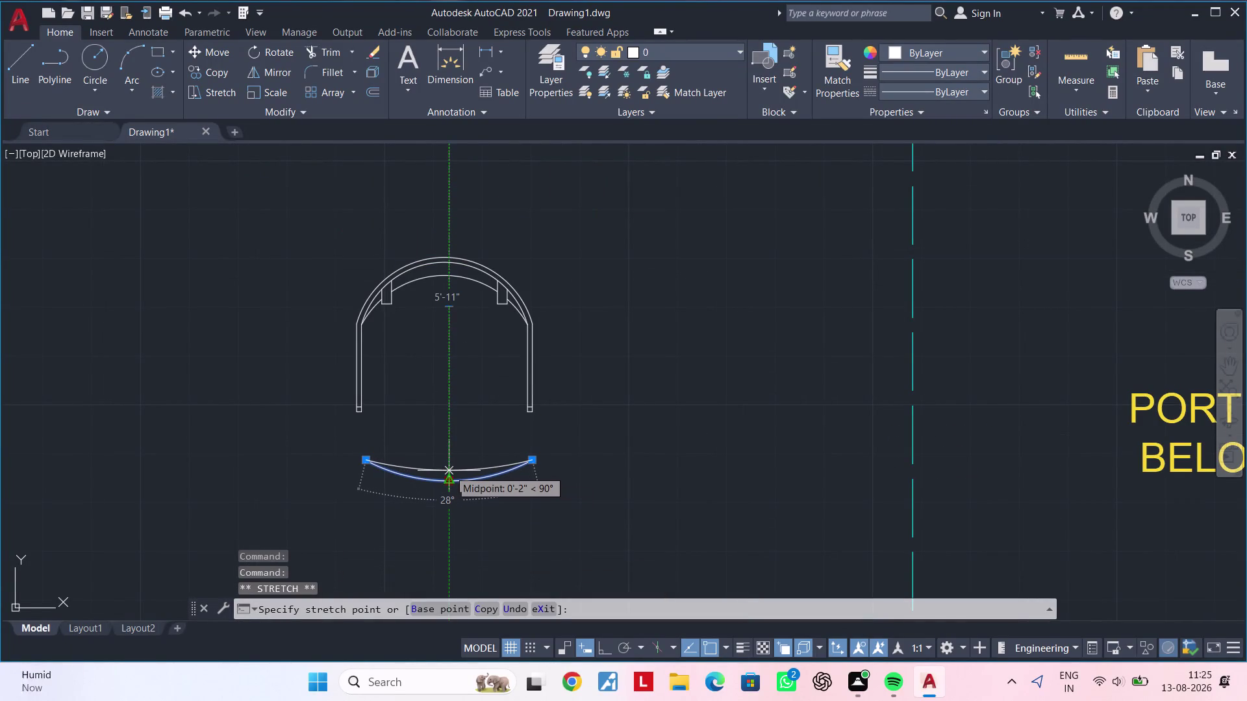
click(448, 471)
key(Escape)
key(Escape)
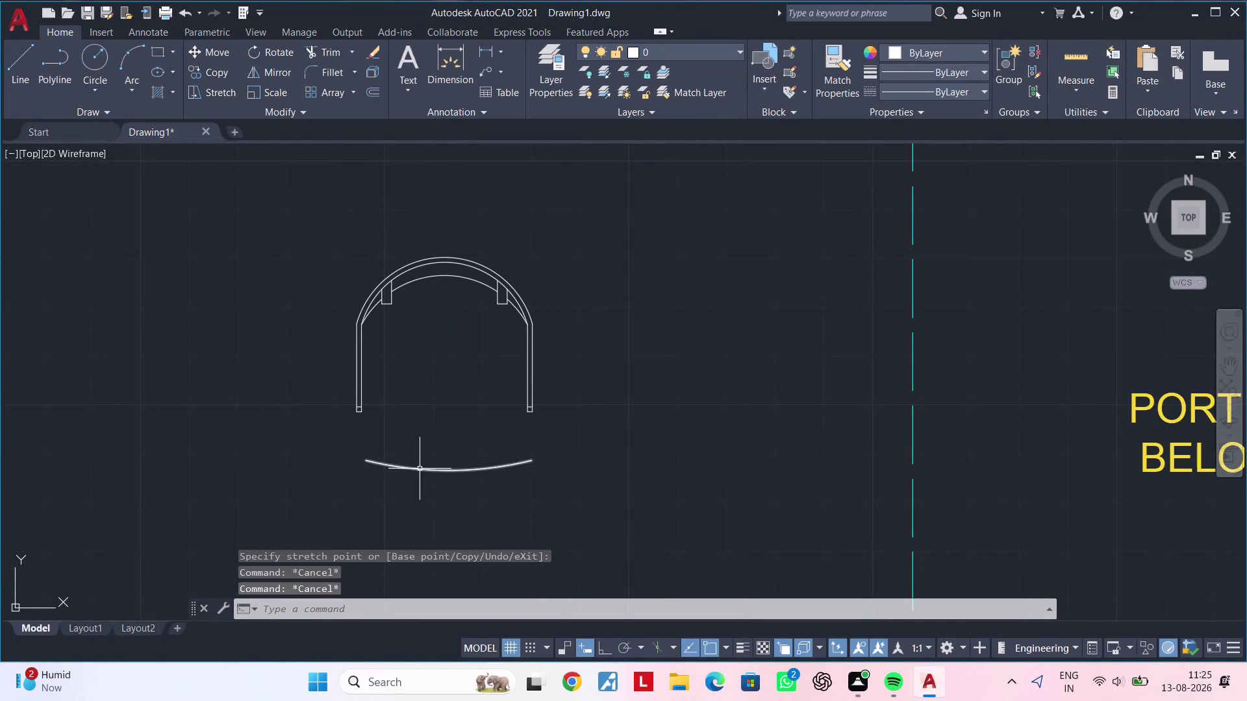
Move the arc by its left end onto the left leg's bottom corner.
click(420, 469)
text(m)
key(space)
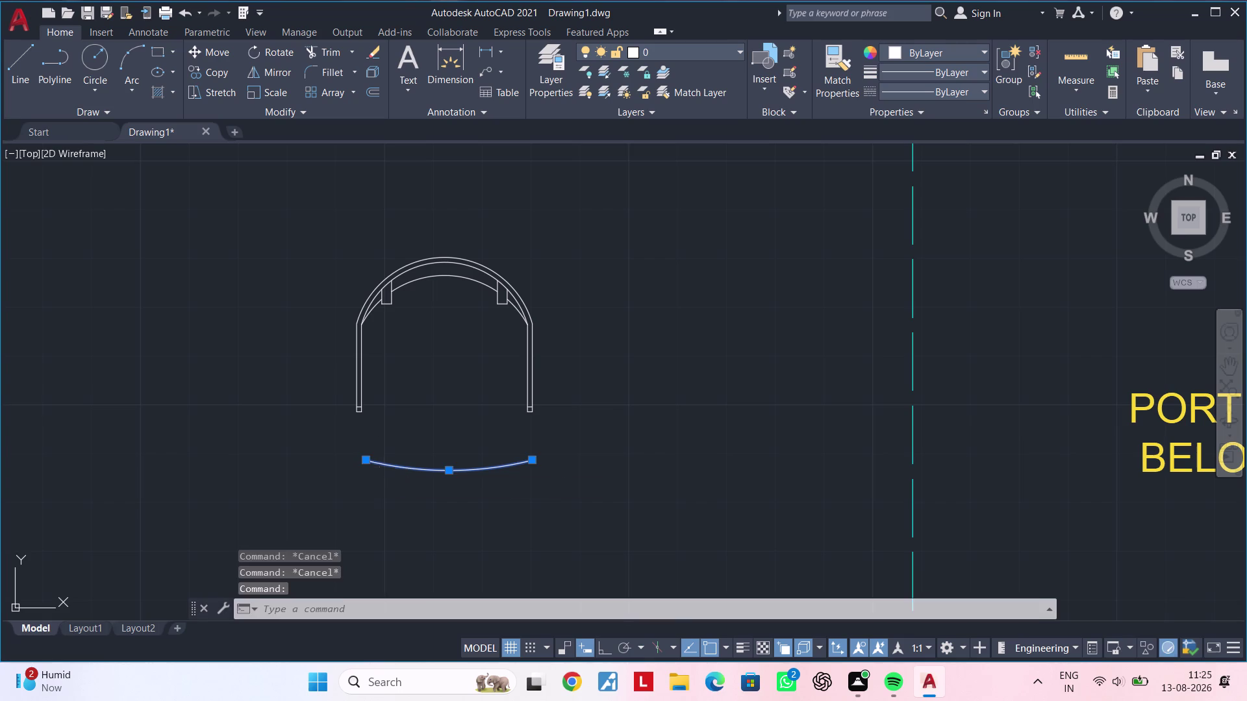
click(365, 459)
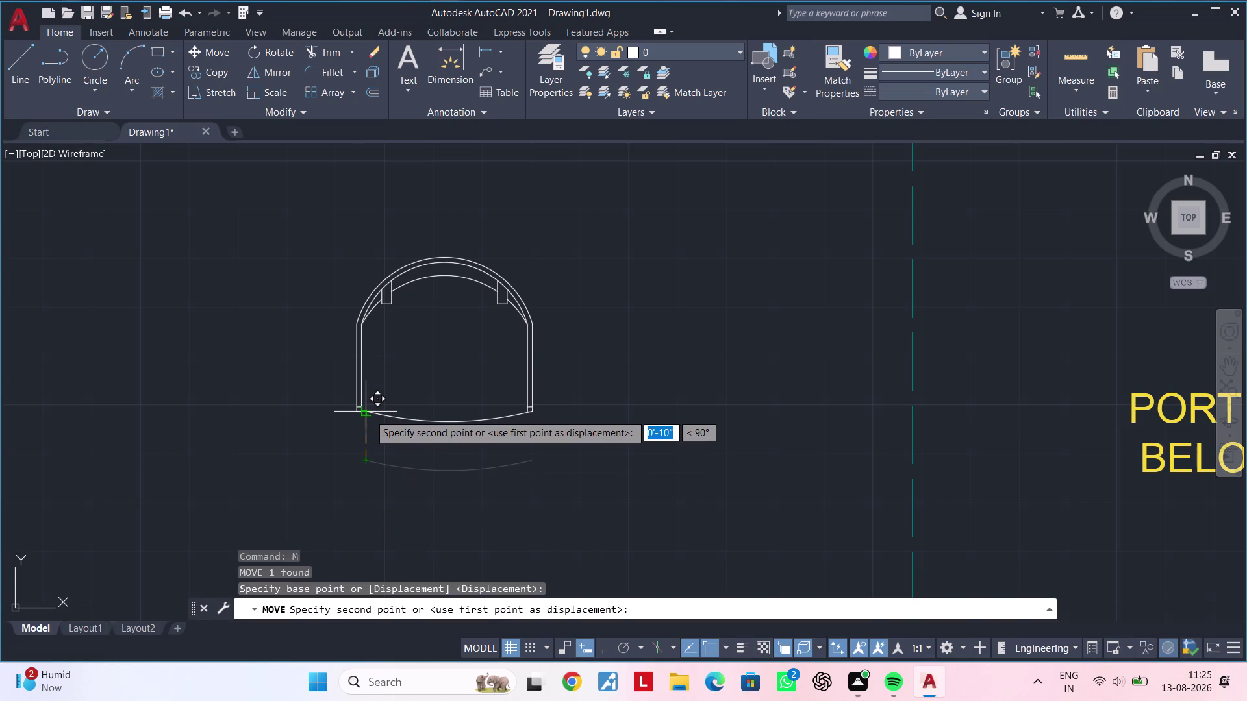
scroll(up, 3)
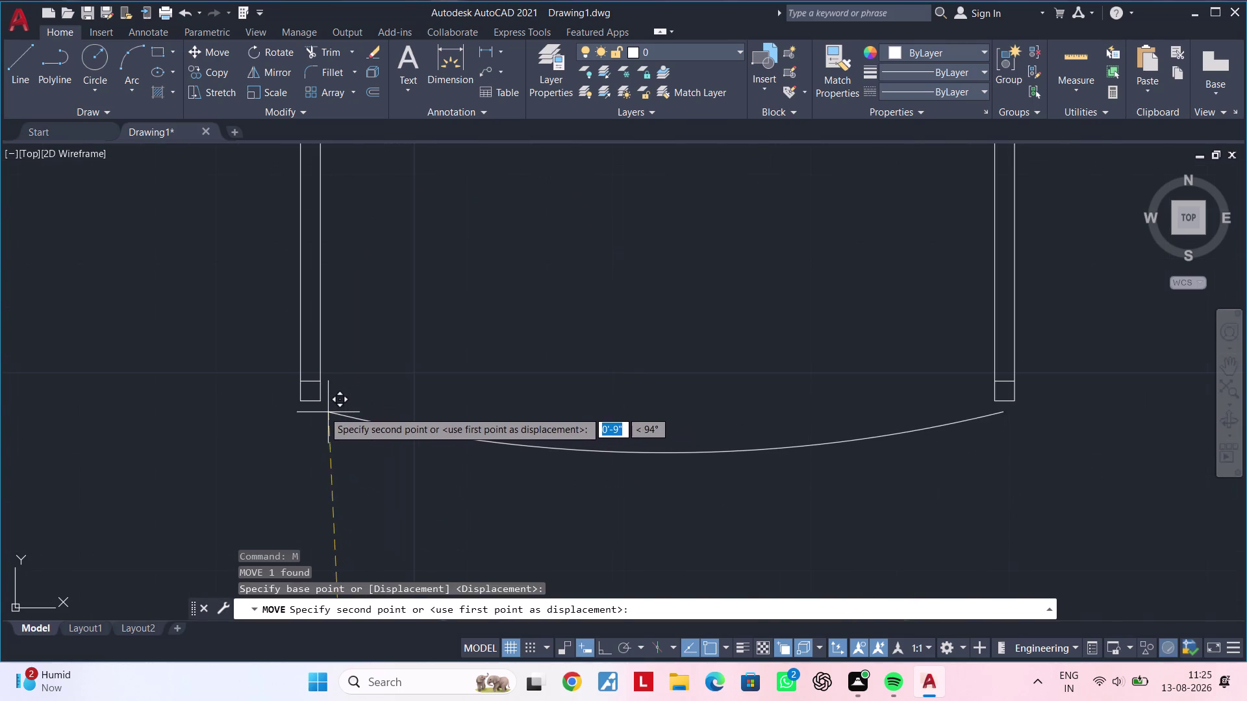
click(321, 404)
scroll(down, 3)
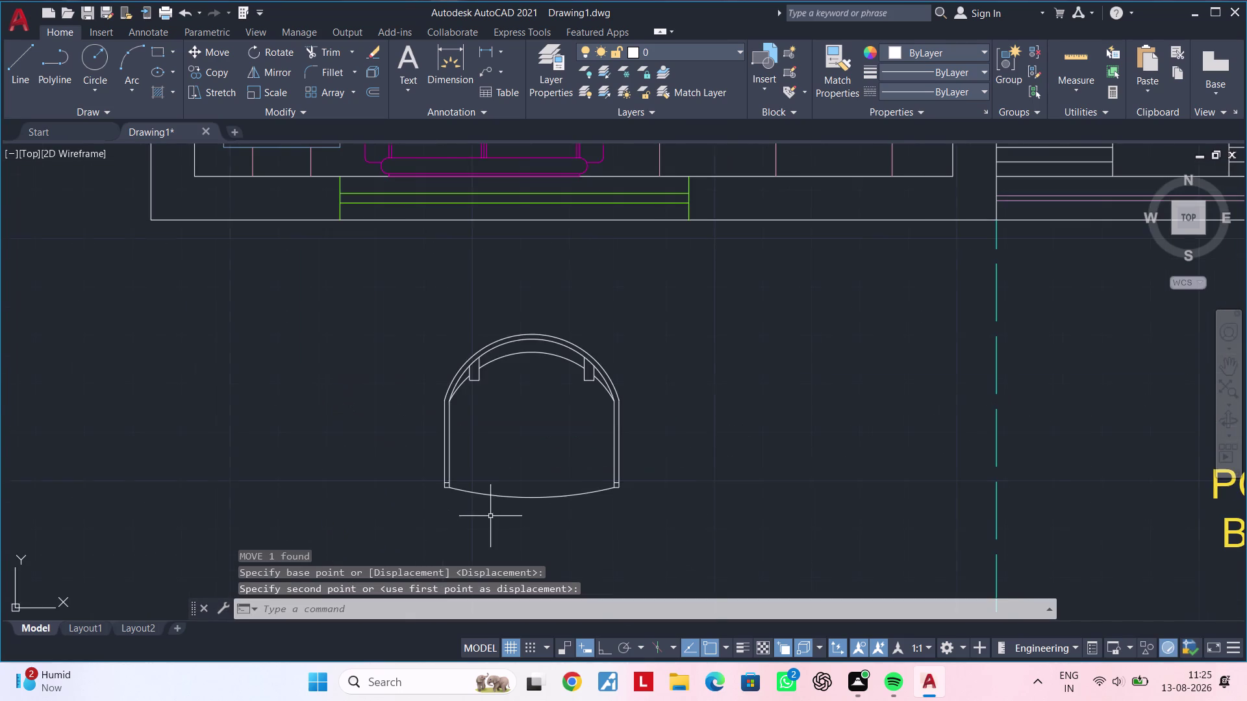
middle_drag(580, 506, 521, 448)
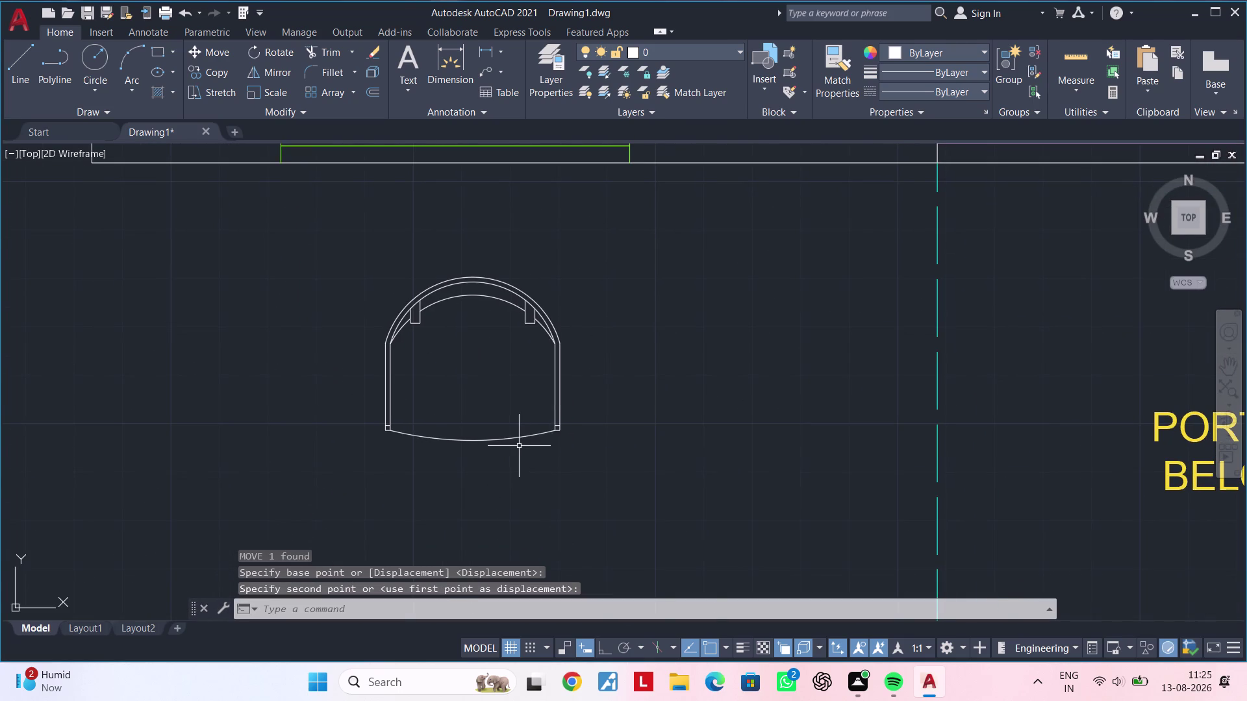
key(Escape)
key(Escape)
key(Escape)
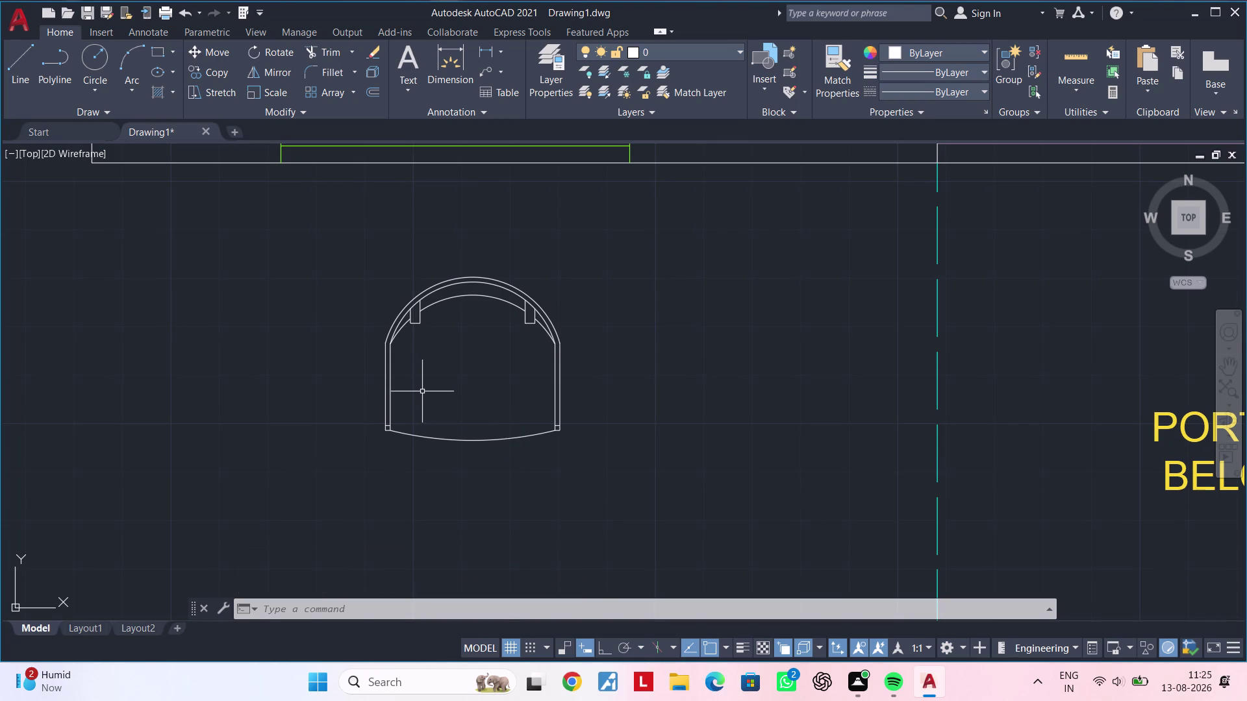
Zoom in on the chair's backrest and select its small left arc.
middle_drag(422, 386, 354, 394)
key(Escape)
key(Escape)
click(554, 234)
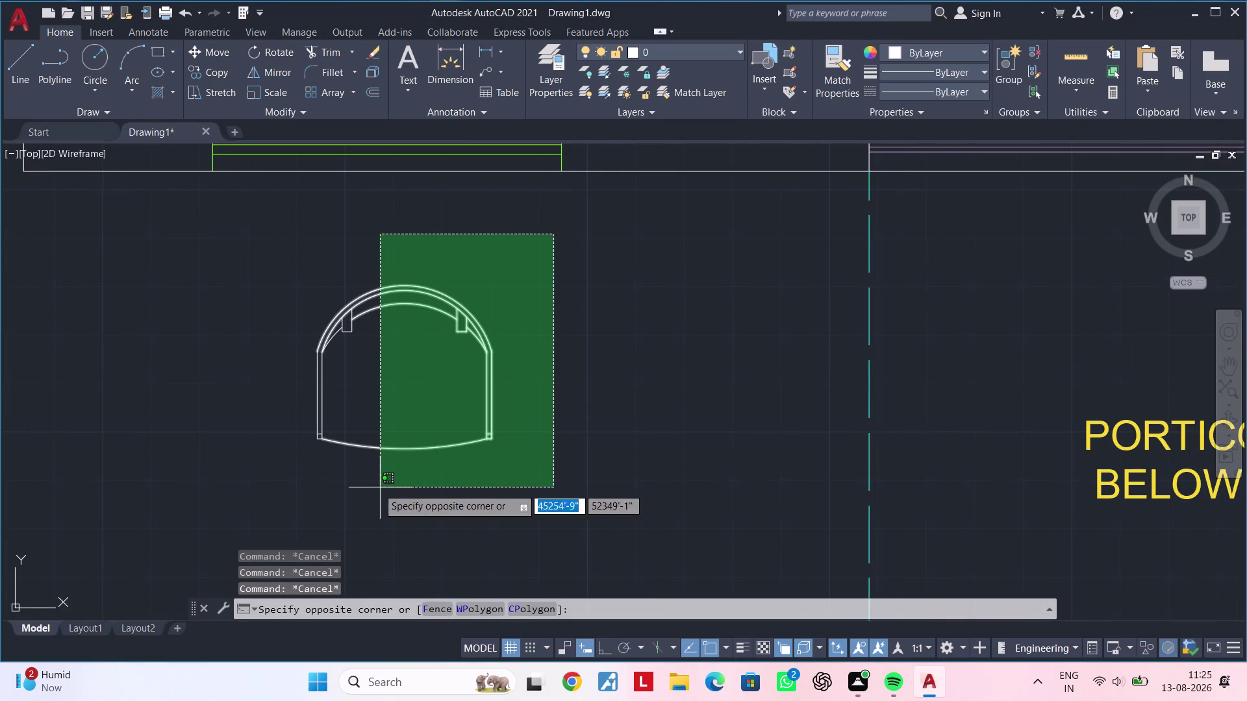
key(Escape)
key(Escape)
key(Escape)
key(Escape)
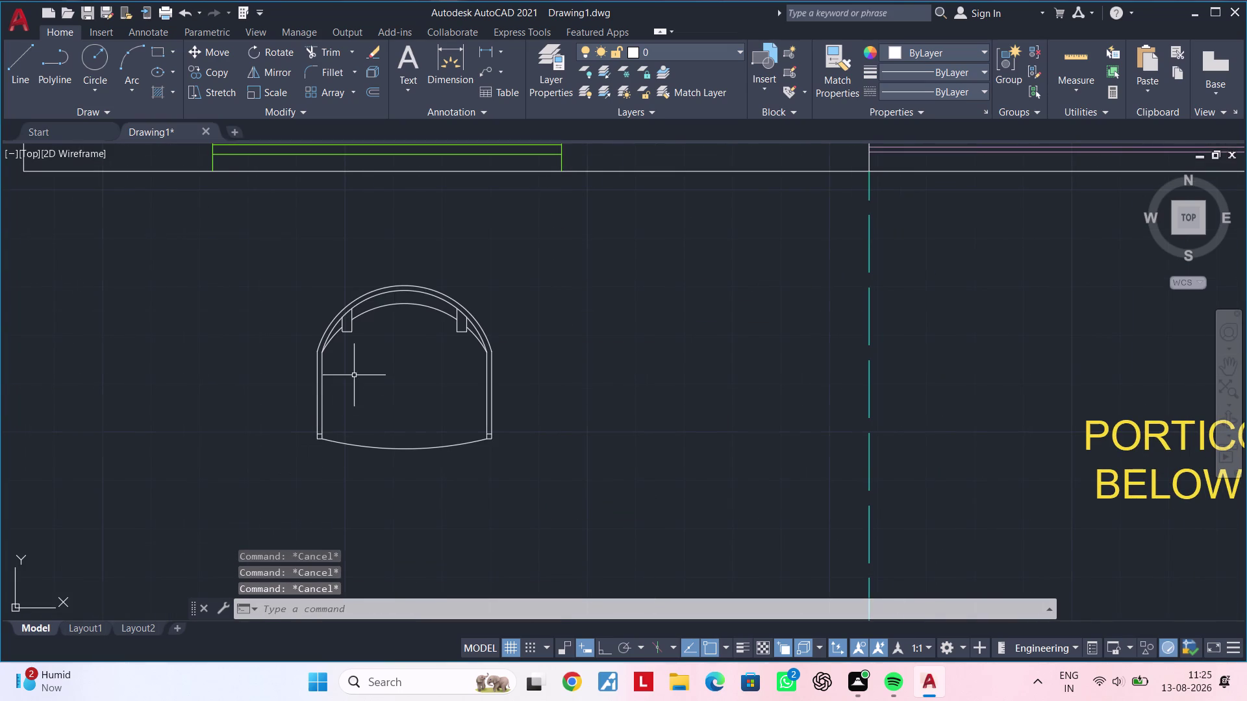
scroll(up, 3)
middle_drag(402, 412, 541, 500)
click(443, 360)
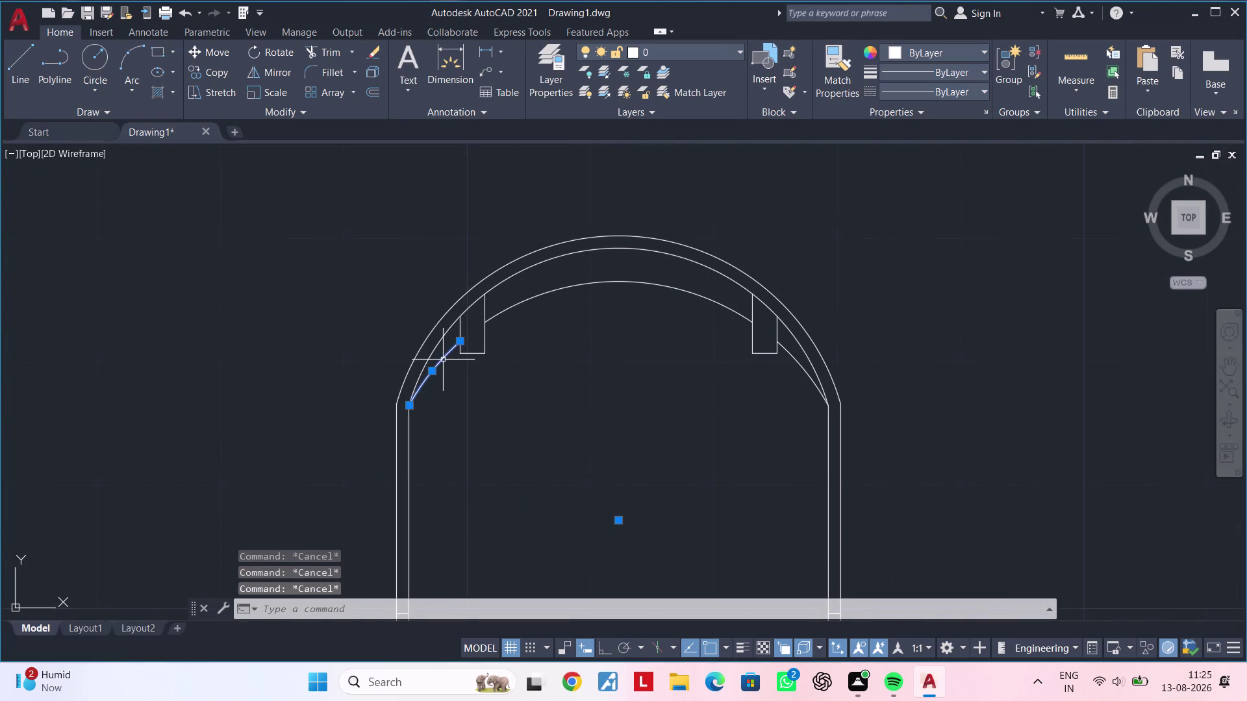
Select the chair's left notch lines and its inner arc.
click(499, 305)
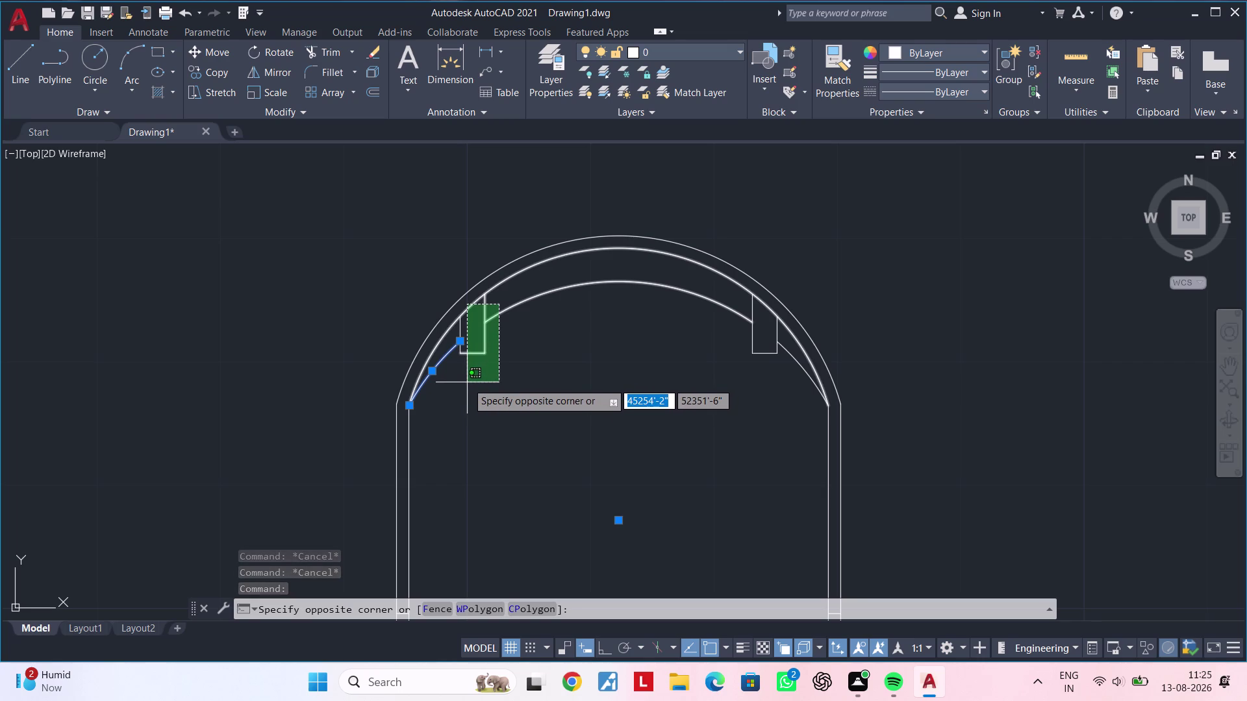
key(Escape)
click(482, 376)
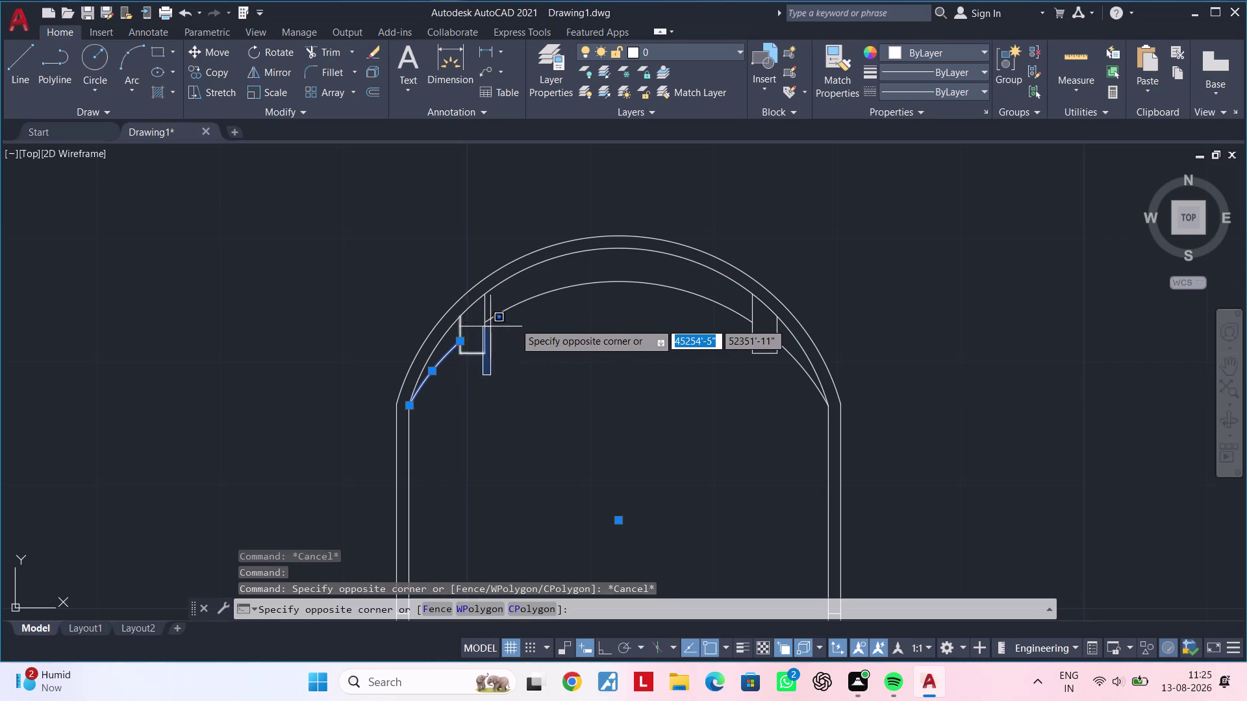
click(456, 331)
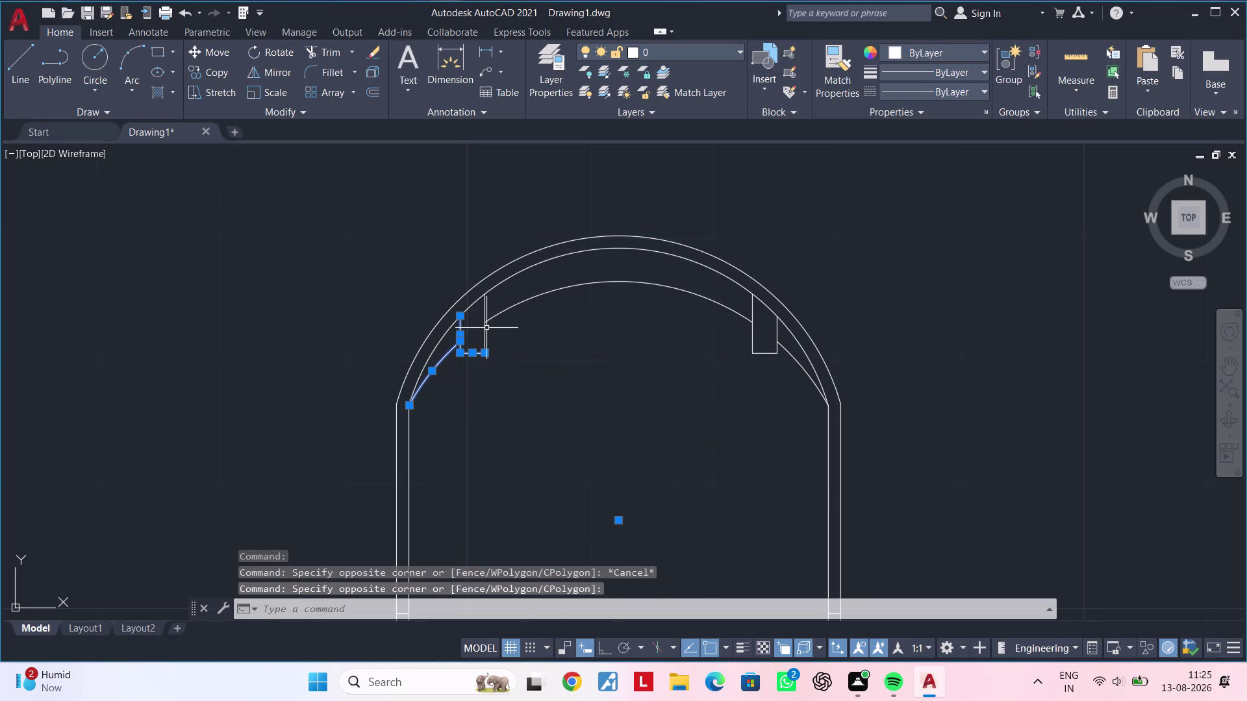
double_click(486, 328)
click(498, 317)
Add the right notch lines and the bottom curve to the selection.
middle_drag(648, 392, 434, 500)
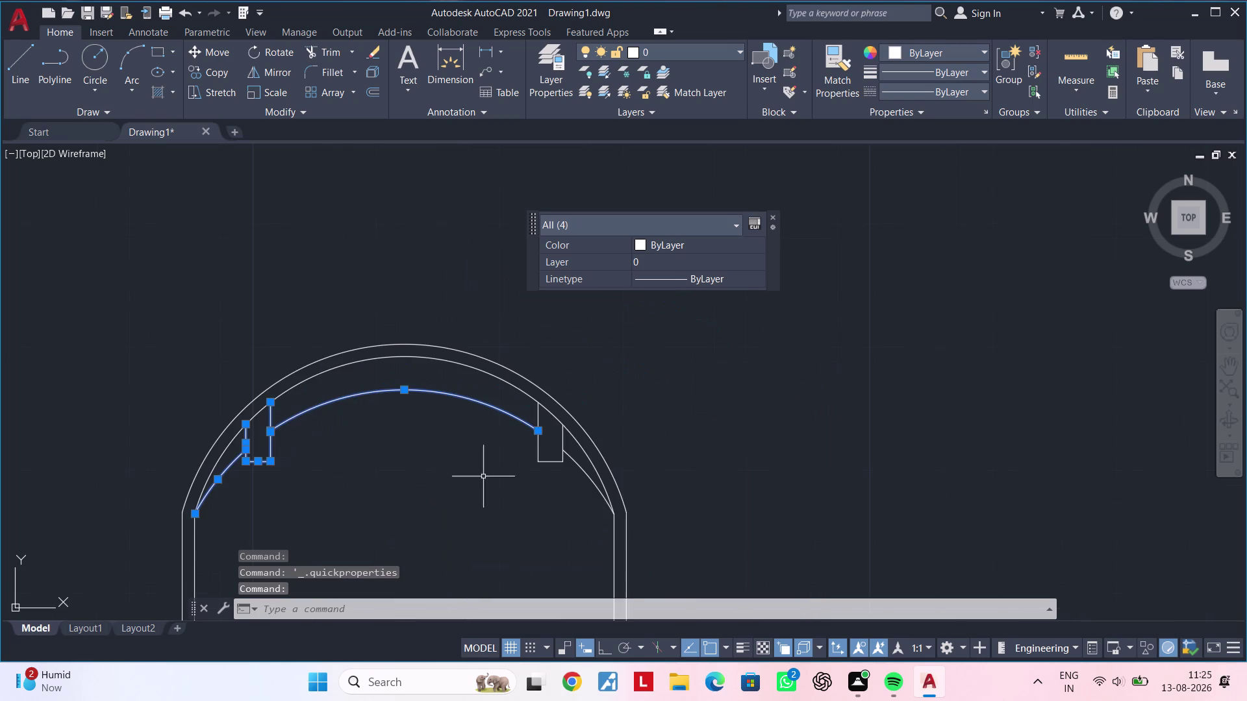
scroll(up, 3)
click(578, 465)
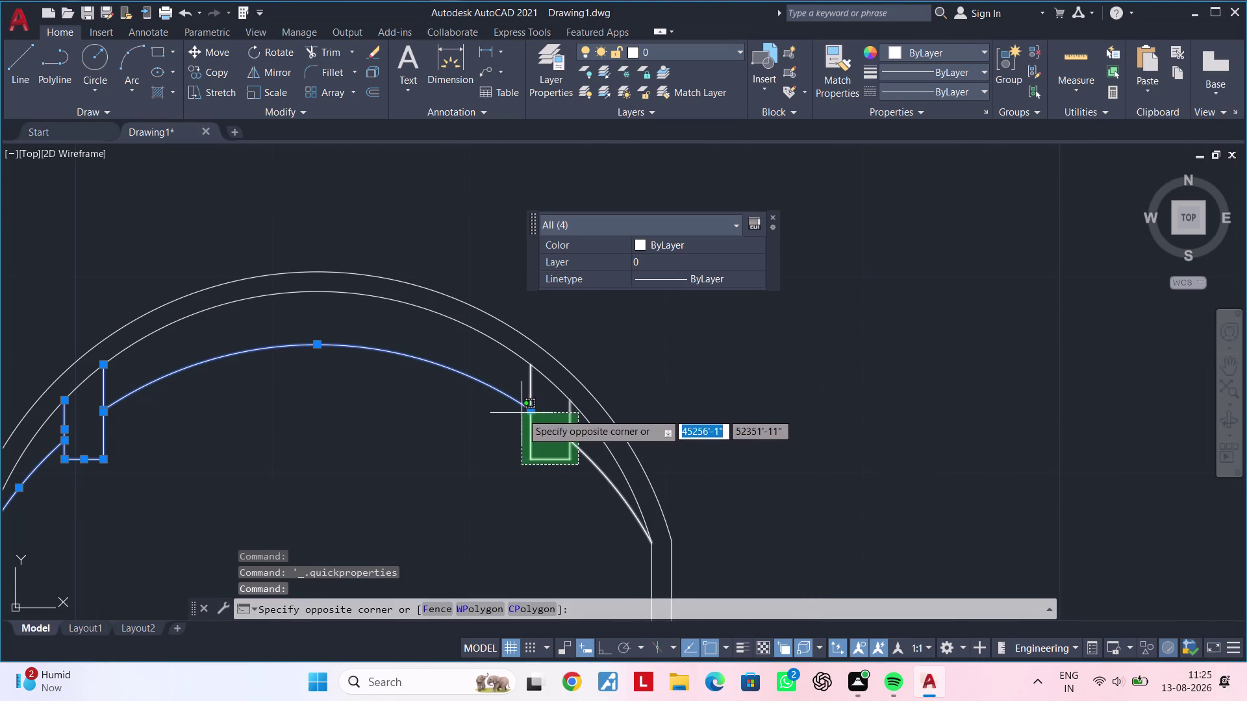
click(519, 419)
scroll(down, 3)
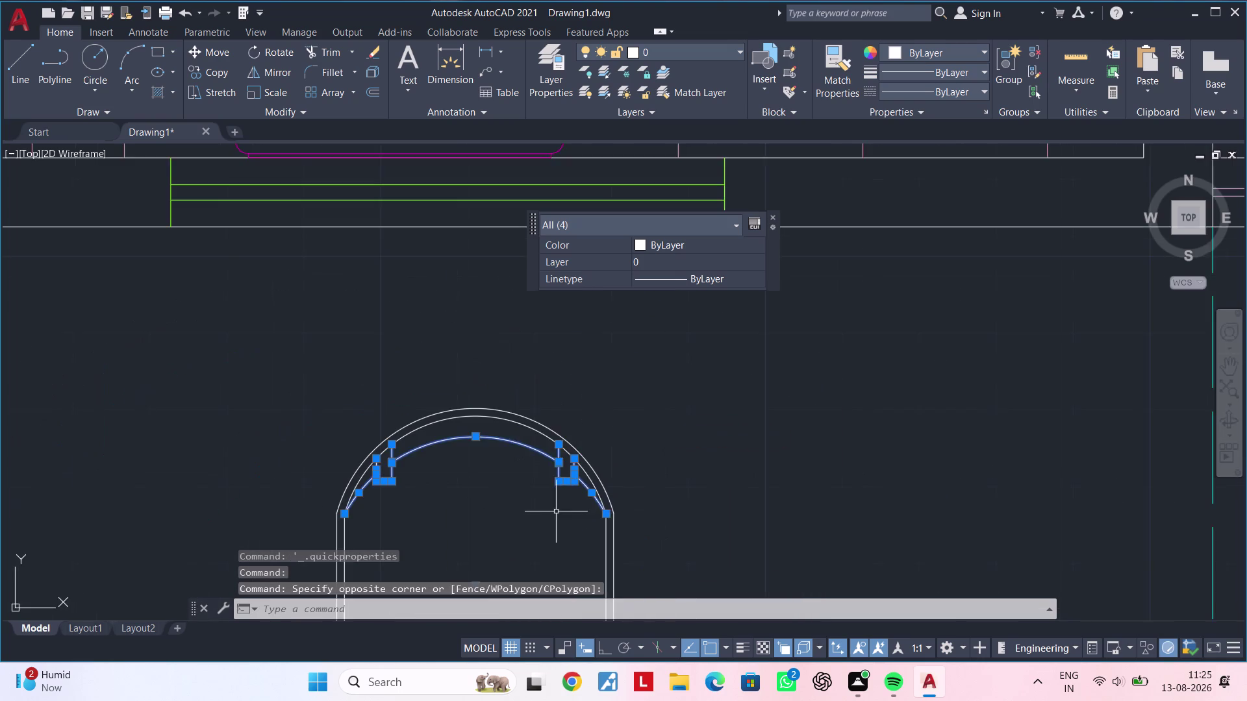
middle_drag(554, 513, 578, 461)
middle_drag(488, 473, 473, 361)
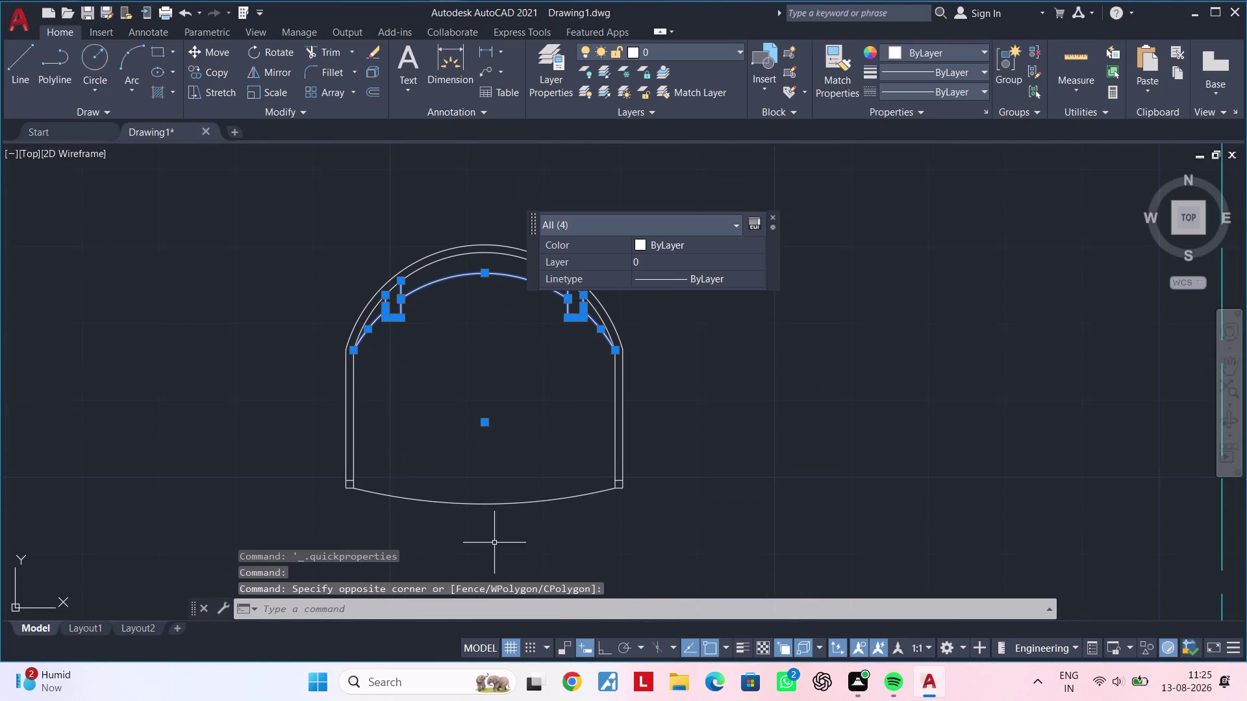
click(495, 505)
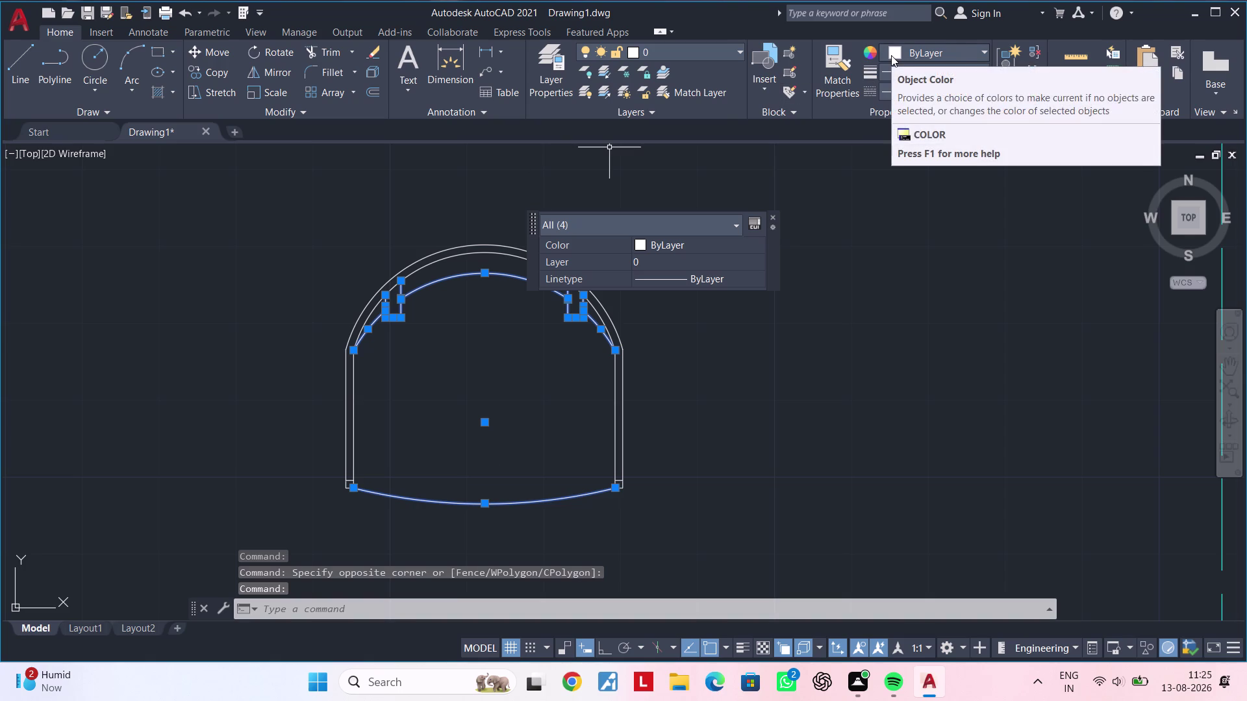
click(891, 55)
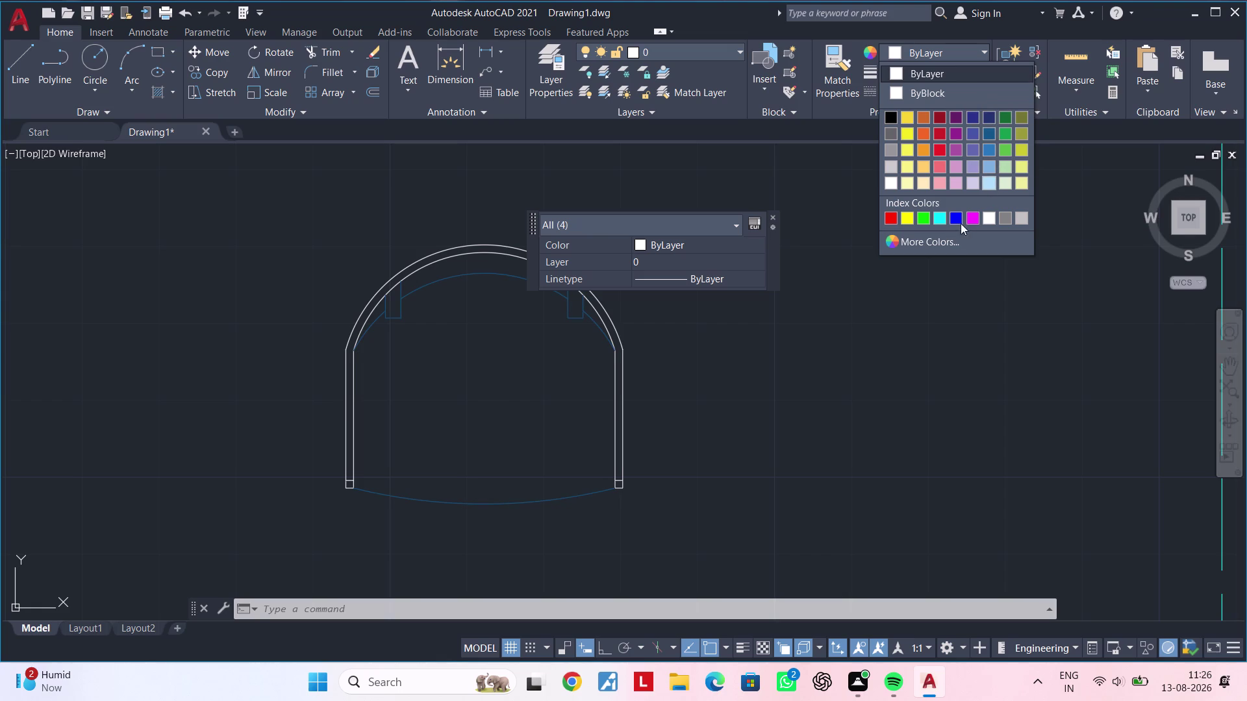
Change the selected chair lines to index colour 187.
click(949, 239)
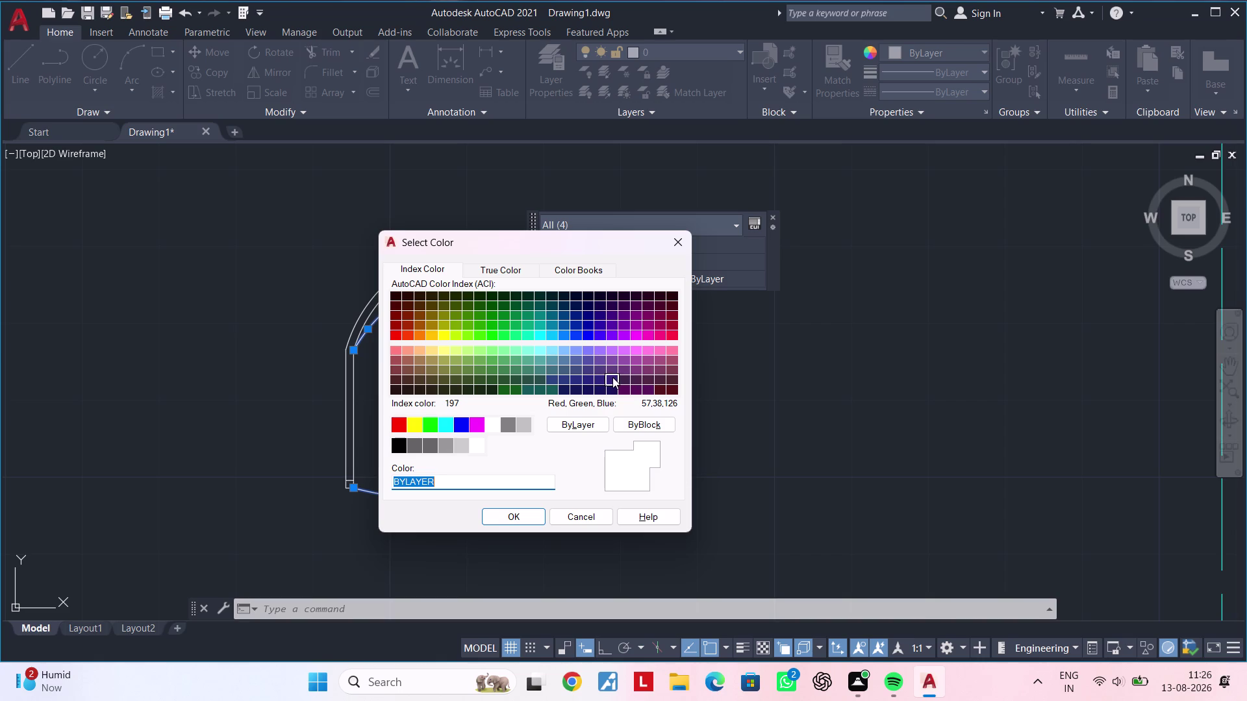
click(598, 377)
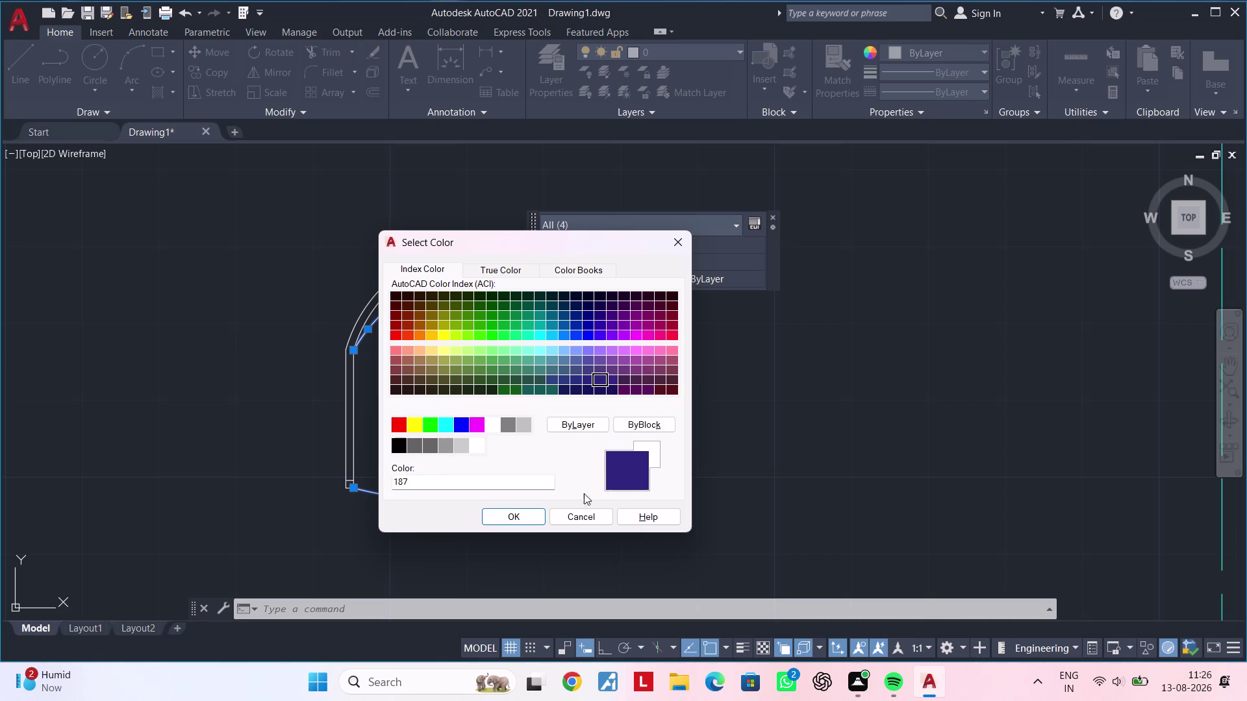
click(511, 517)
key(Escape)
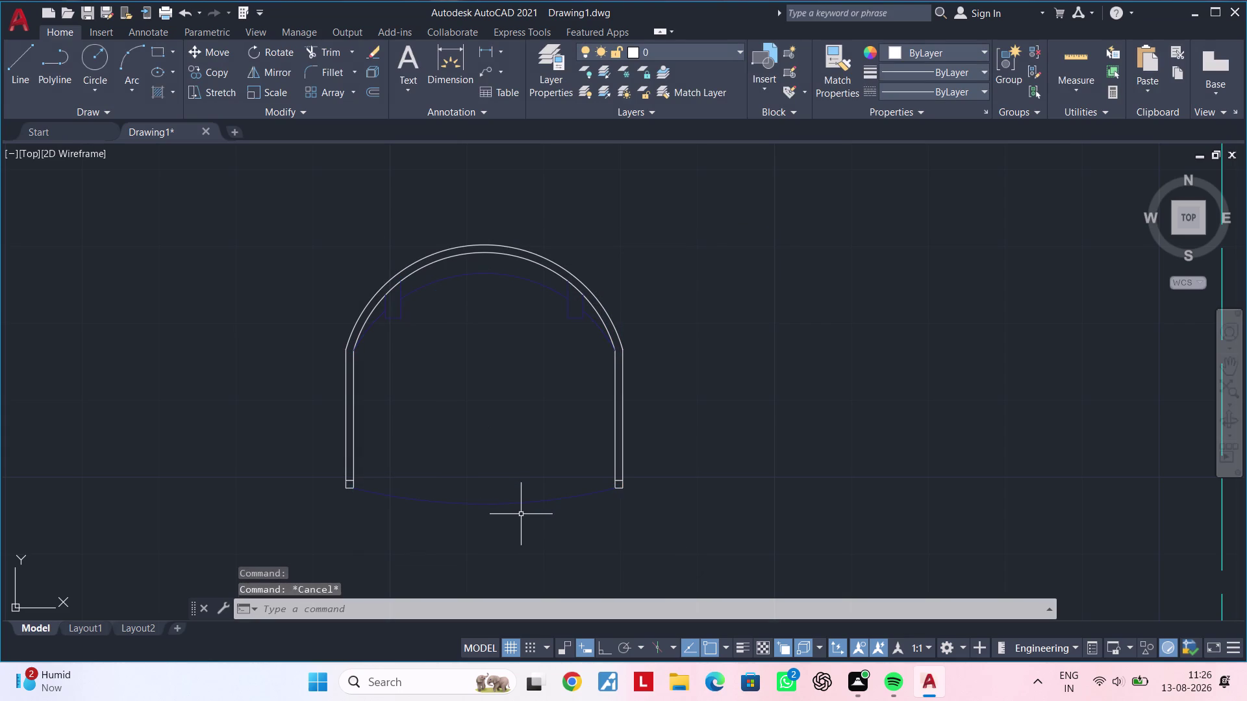
Reselect the bottom curve, right notch lines and inner arc.
click(498, 508)
click(491, 473)
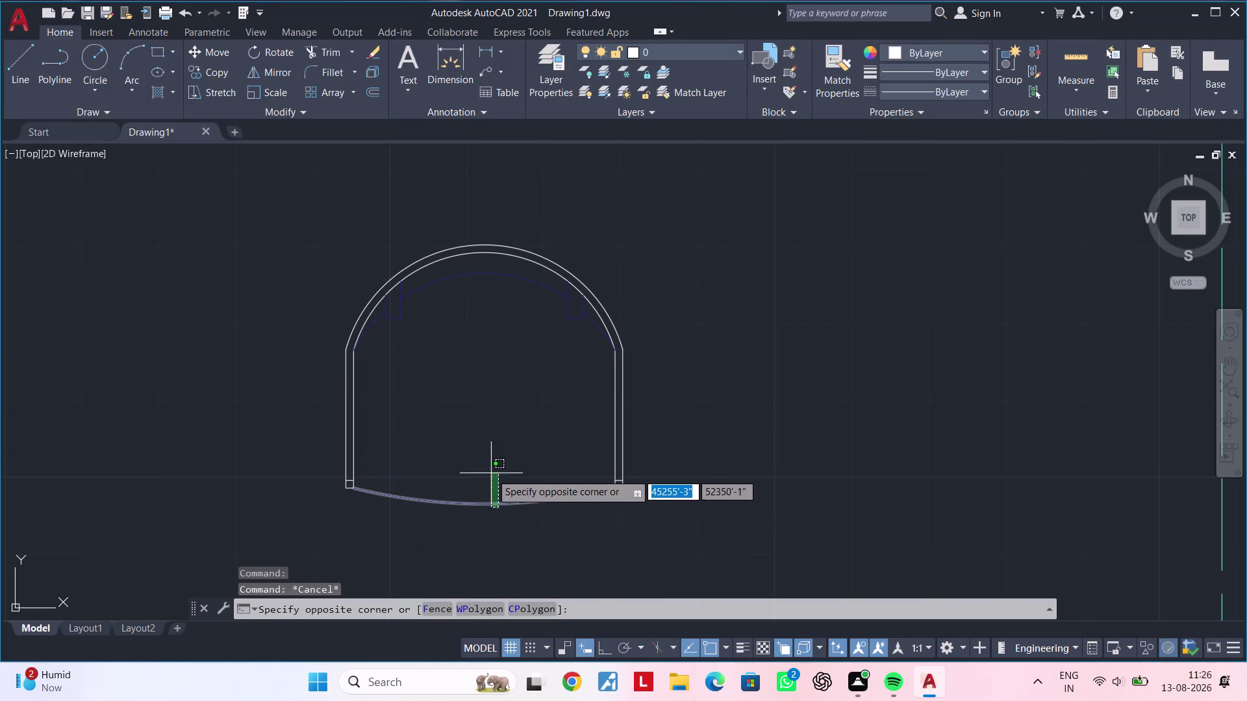
scroll(up, 3)
middle_drag(452, 320, 468, 348)
click(696, 345)
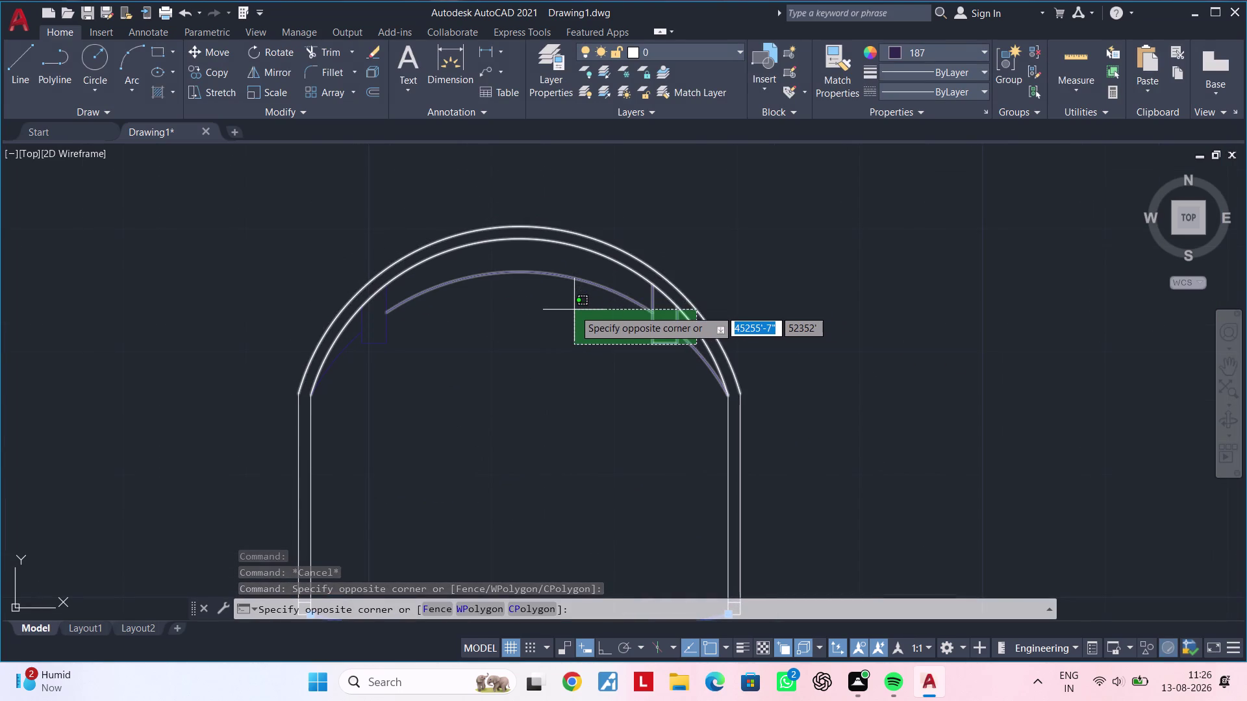
click(562, 333)
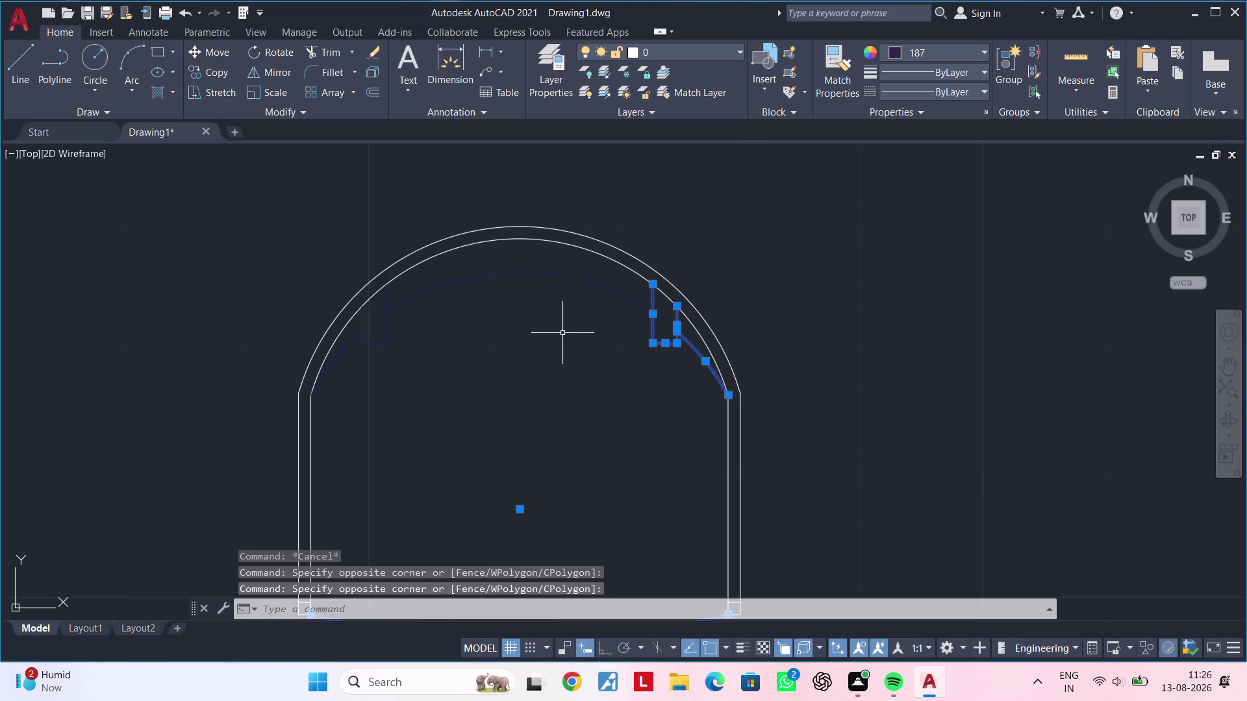
click(603, 279)
click(547, 325)
click(511, 337)
drag(556, 336, 565, 335)
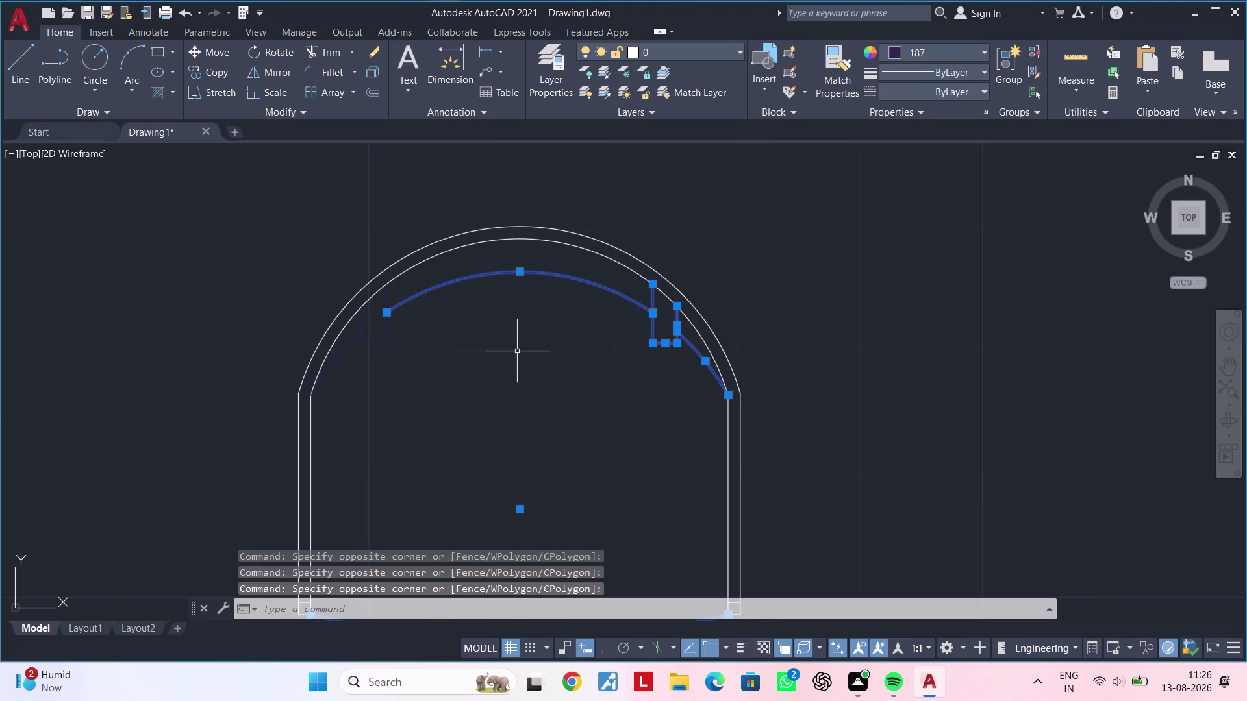
middle_drag(506, 354, 564, 345)
key(Escape)
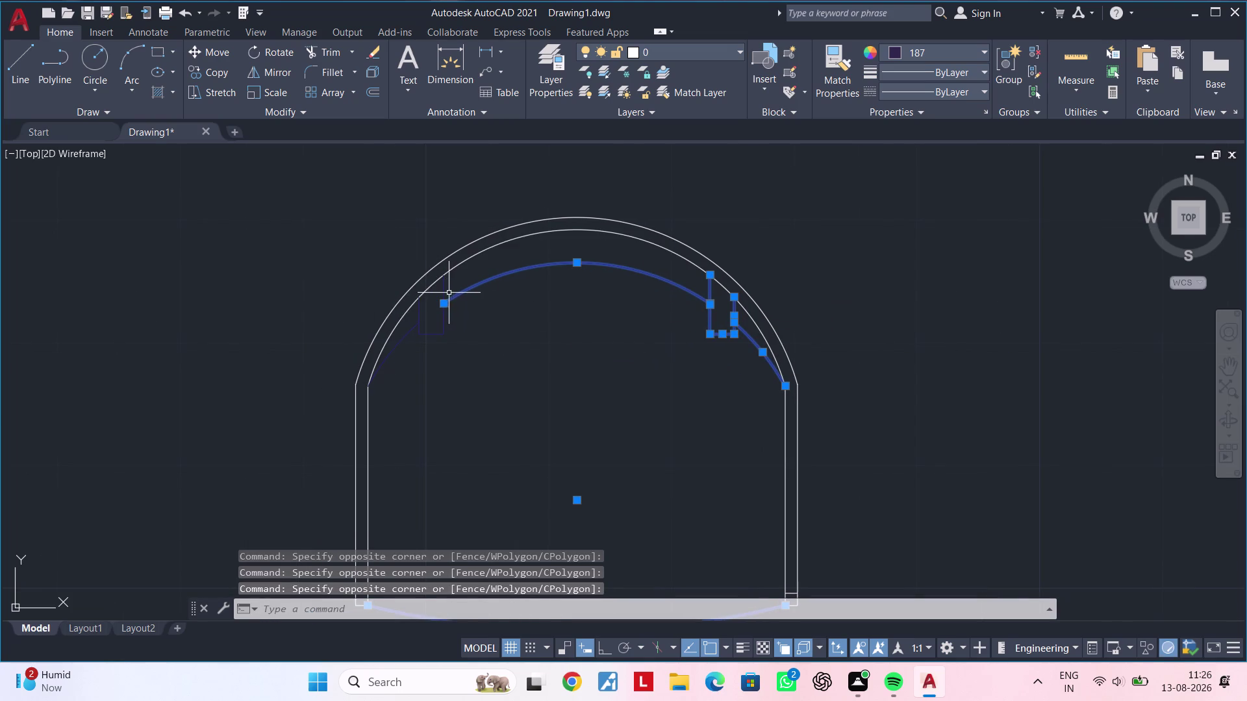
Add the left notch lines, confirm they show colour 187, and clear the selection.
click(452, 293)
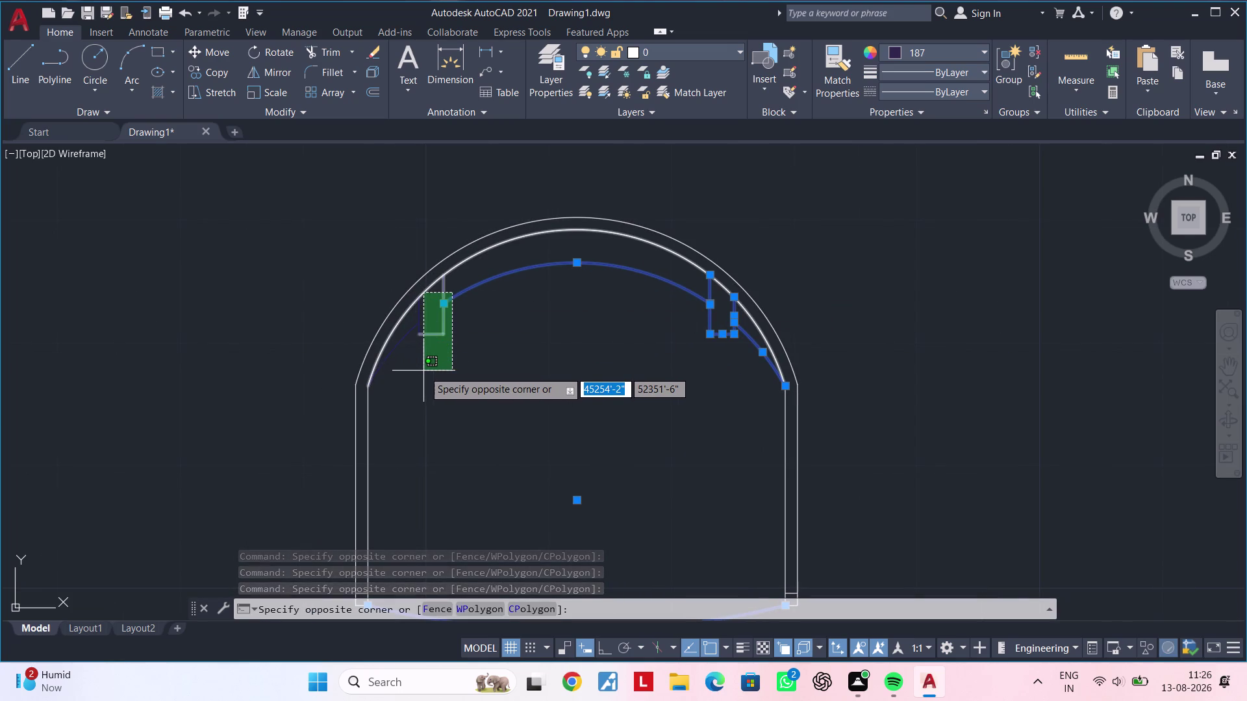
click(428, 372)
click(422, 315)
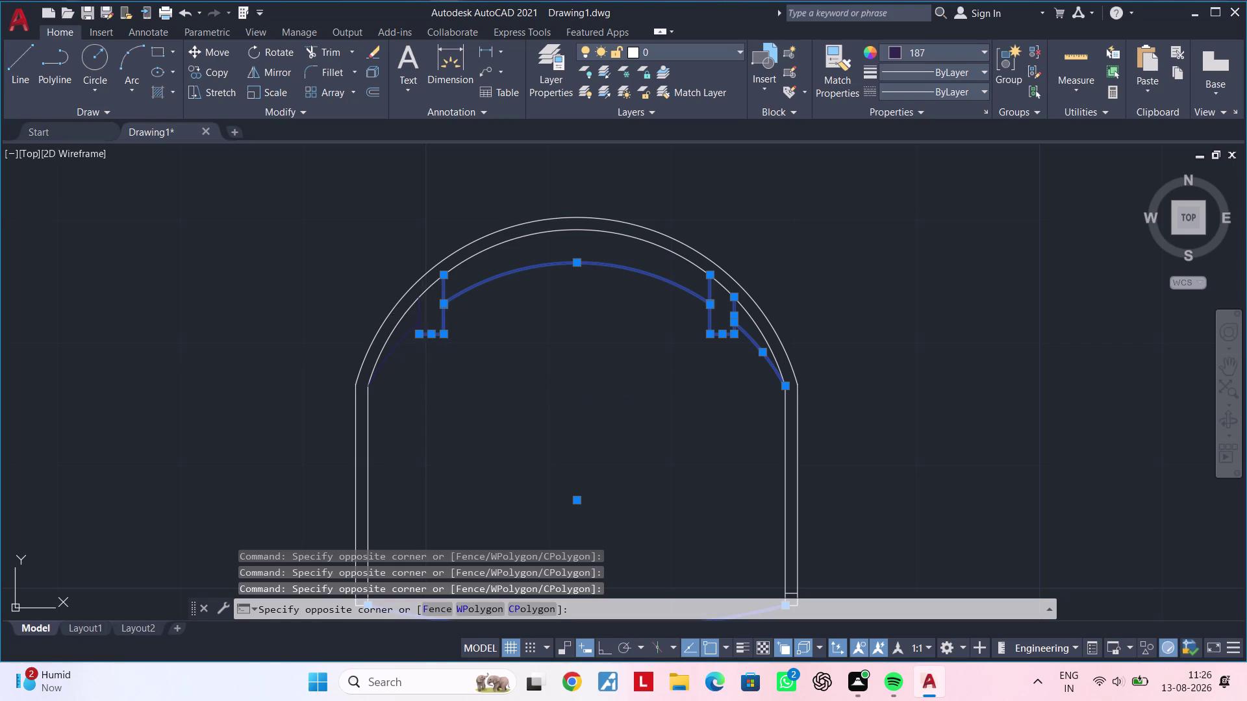
click(412, 331)
middle_drag(474, 350, 345, 361)
scroll(down, 3)
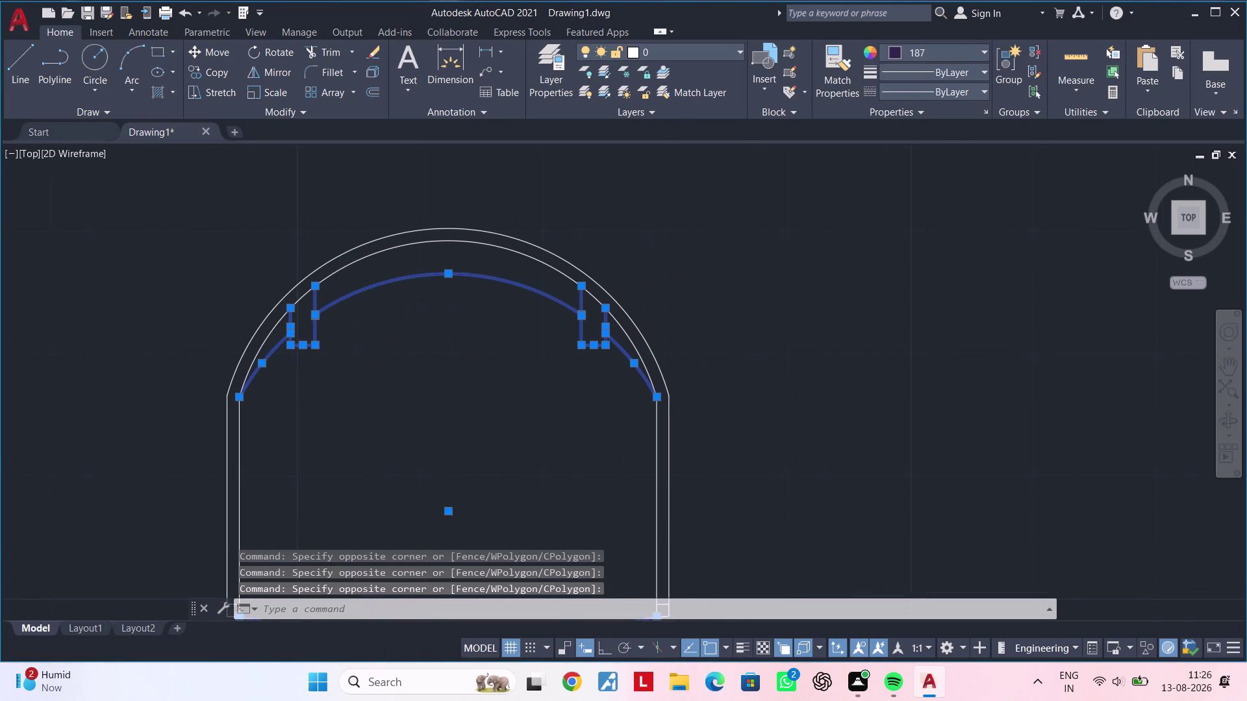
scroll(down, 3)
click(899, 51)
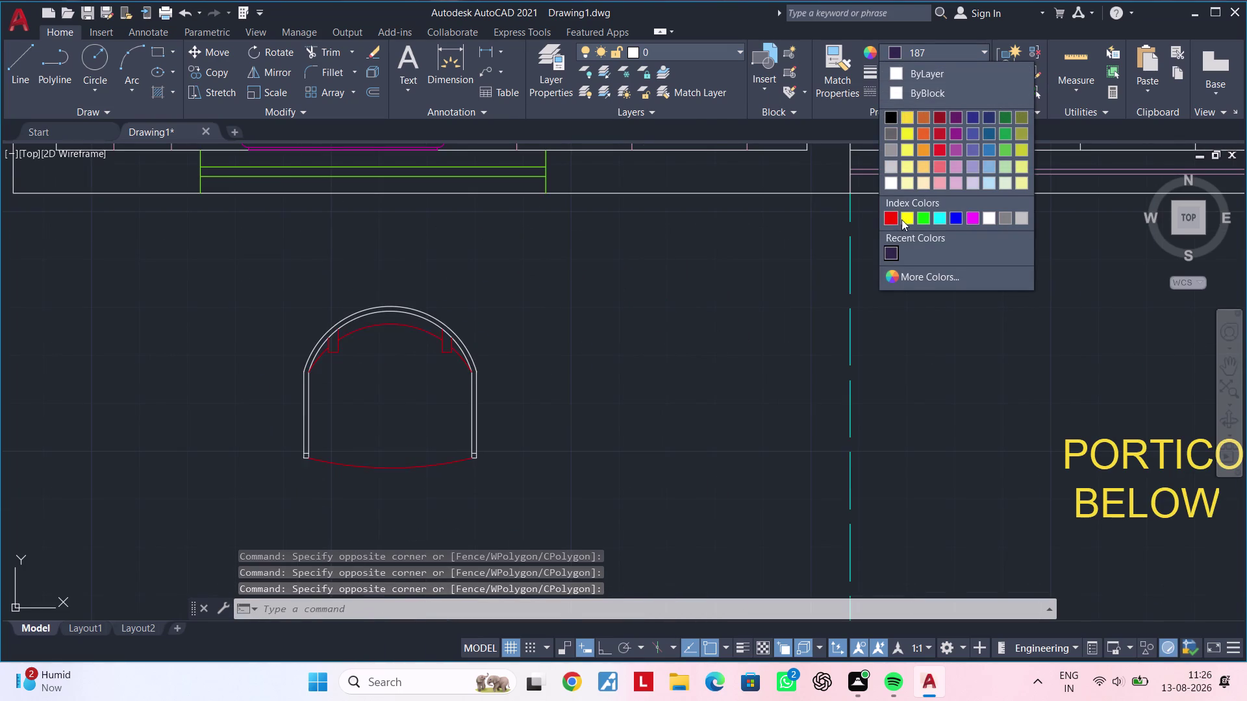
click(988, 150)
key(Escape)
key(Escape)
Cancel pending commands and start Match Properties with MA.
middle_drag(569, 426, 629, 402)
key(Escape)
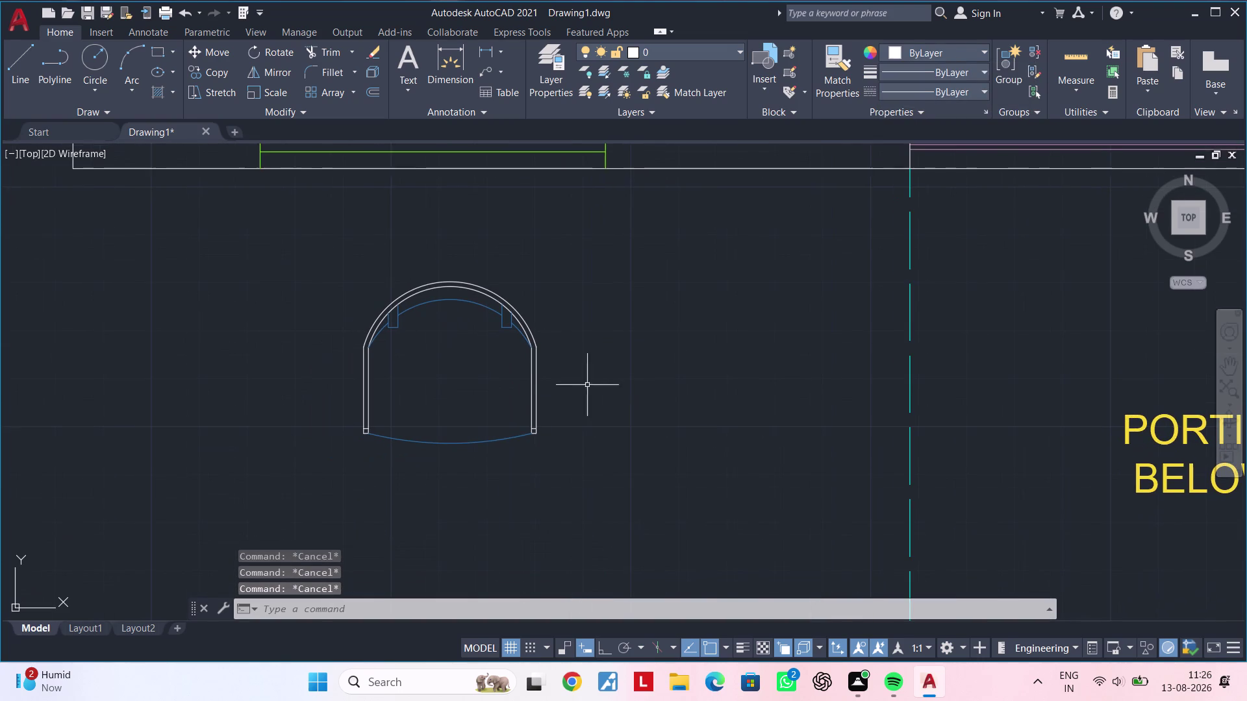
key(Escape)
click(551, 382)
key(Escape)
key(Escape)
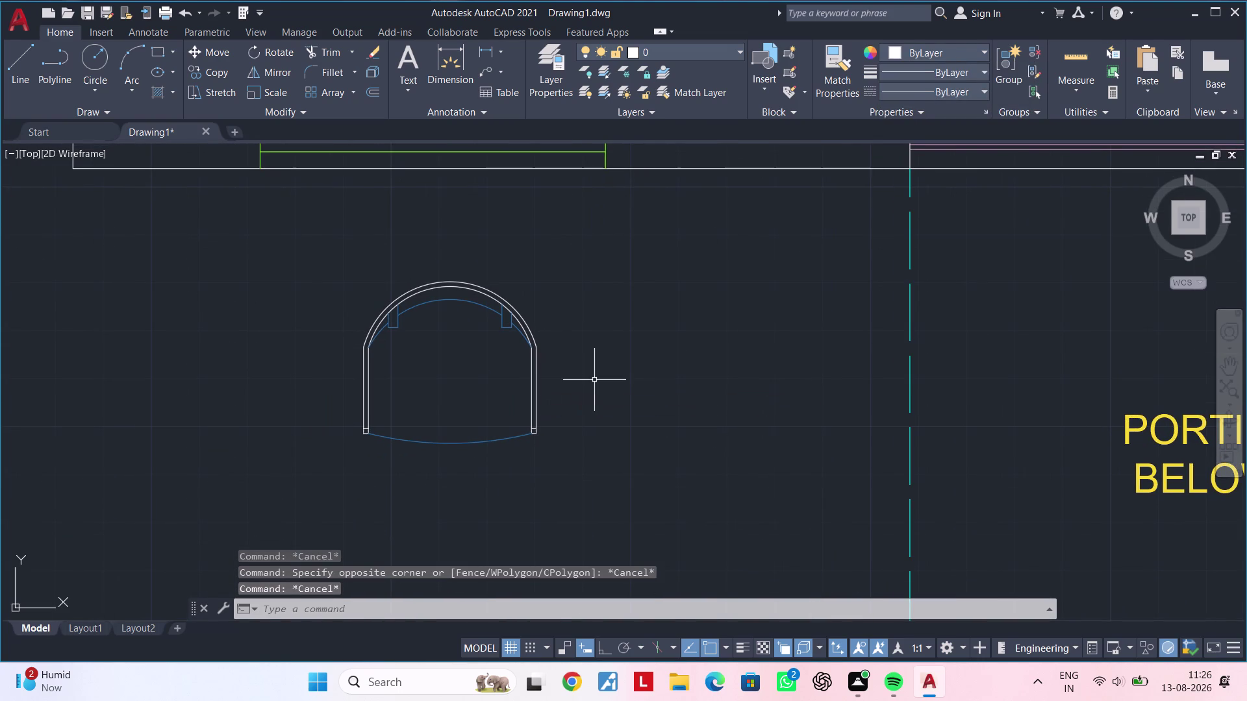
key(m)
text(a)
key(space)
Pick the purple bedroom sofa as the property source.
scroll(down, 3)
middle_drag(594, 386, 558, 469)
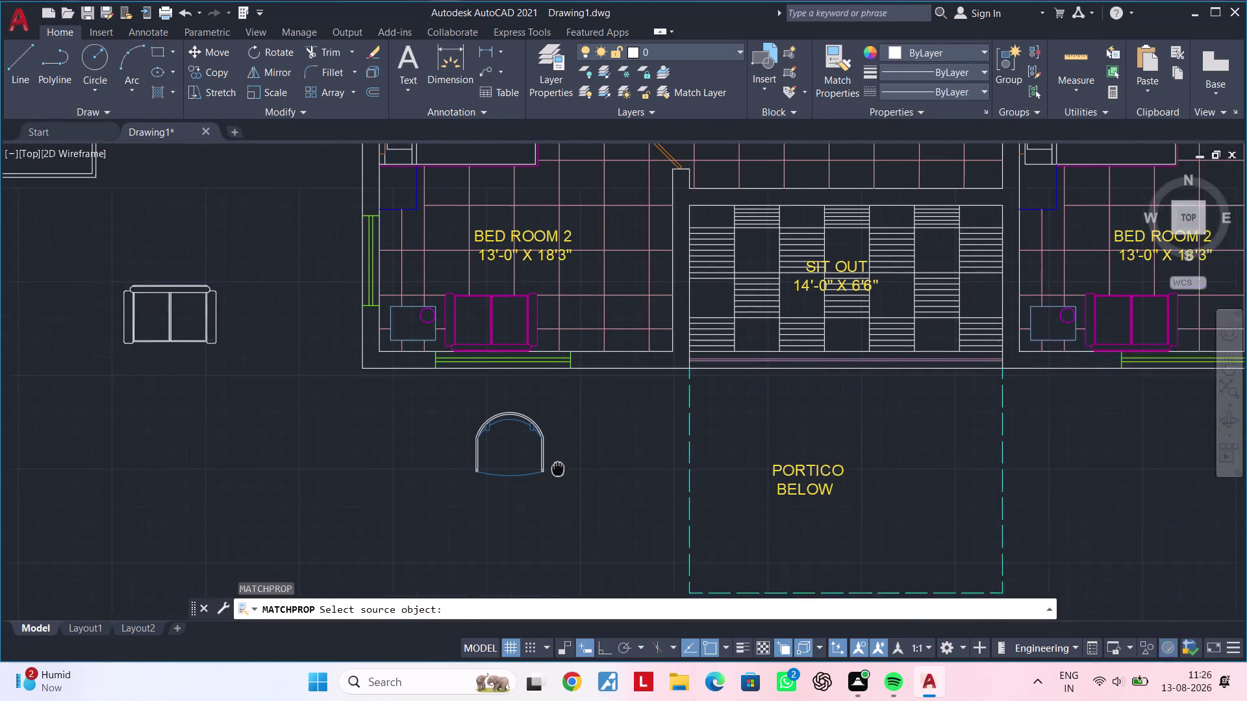
middle_drag(558, 469, 557, 469)
scroll(up, 3)
click(475, 351)
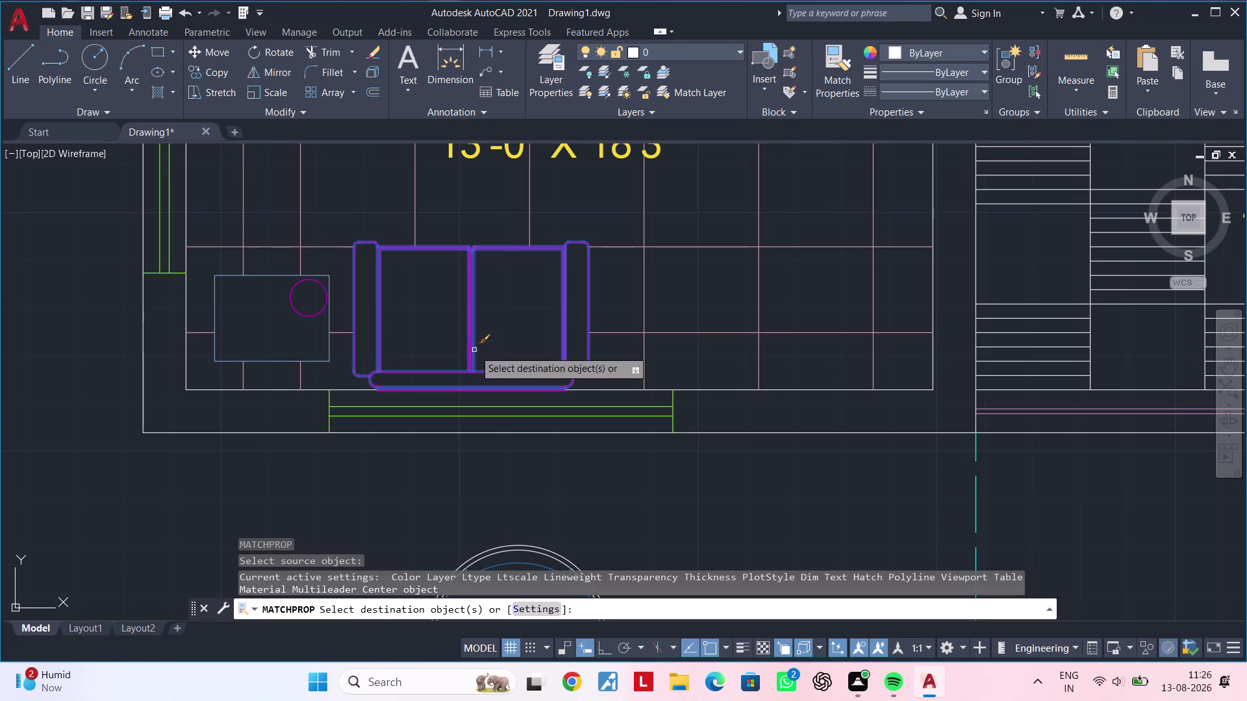
Give the chair's outer arch, side lines and remaining outlines the sofa's purple style.
middle_drag(568, 438, 528, 276)
click(513, 392)
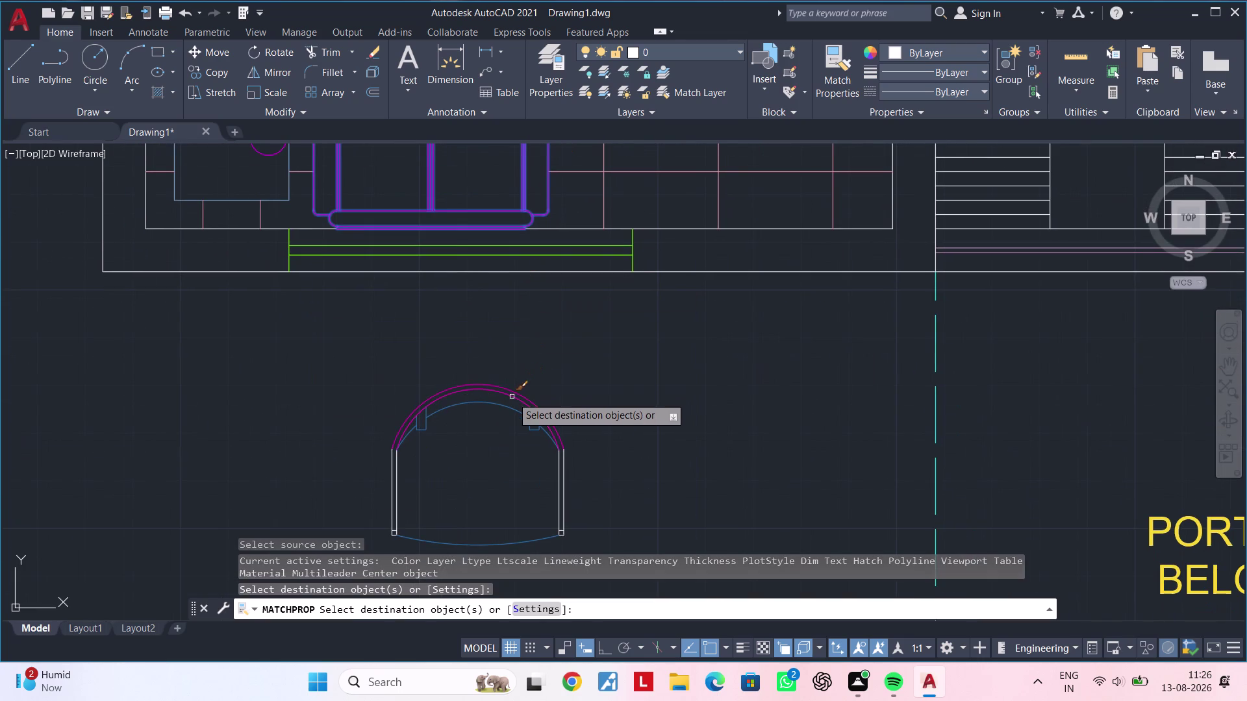
click(512, 397)
click(560, 465)
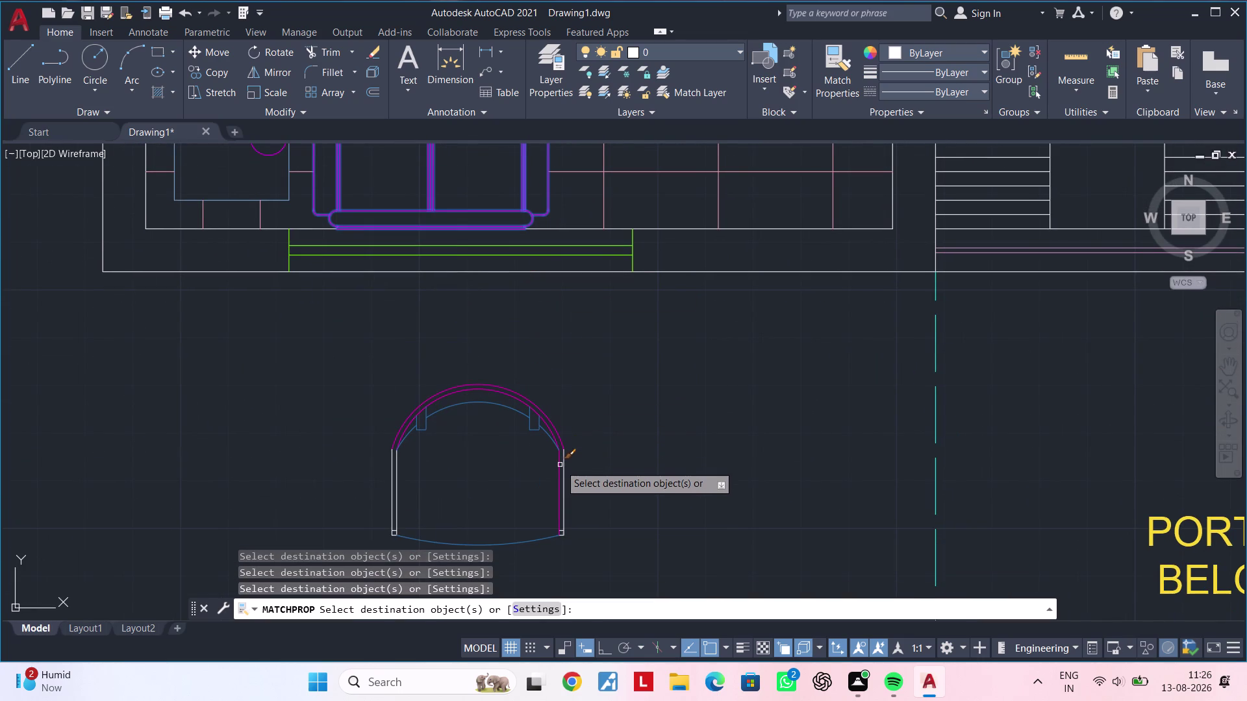
click(564, 467)
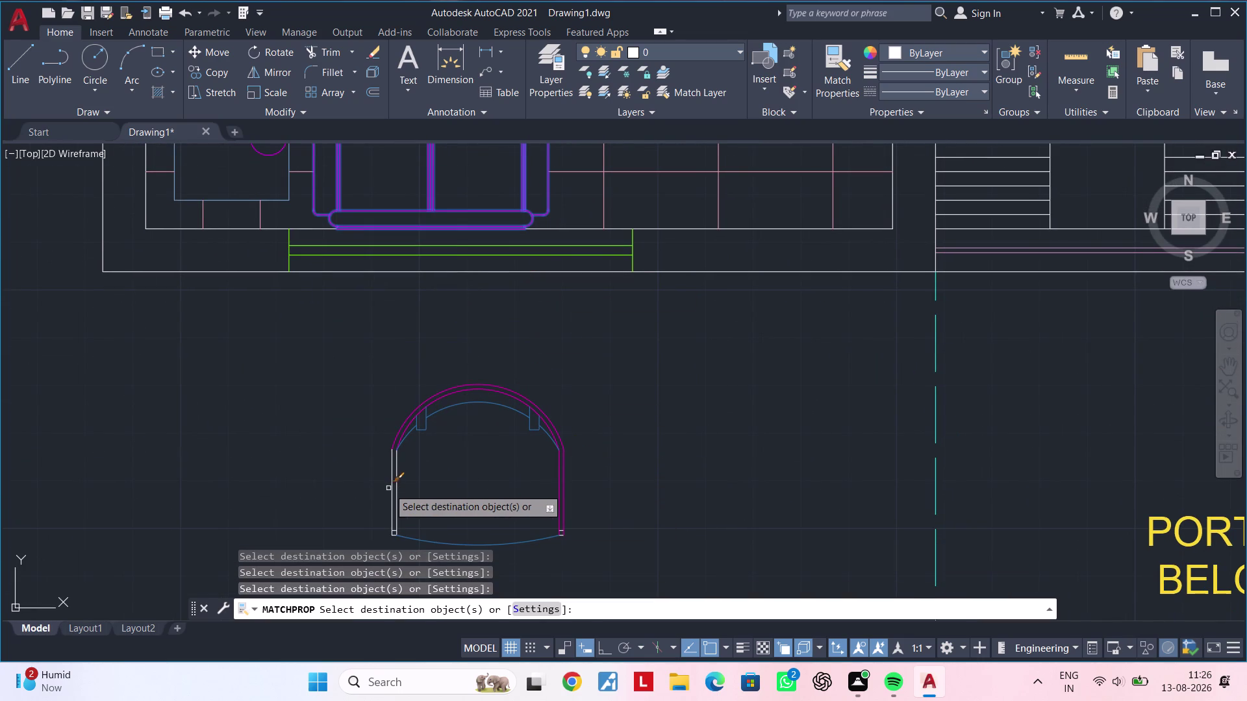
click(392, 488)
click(397, 487)
Apply the purple style to the chair's left leg end.
middle_drag(419, 467, 424, 444)
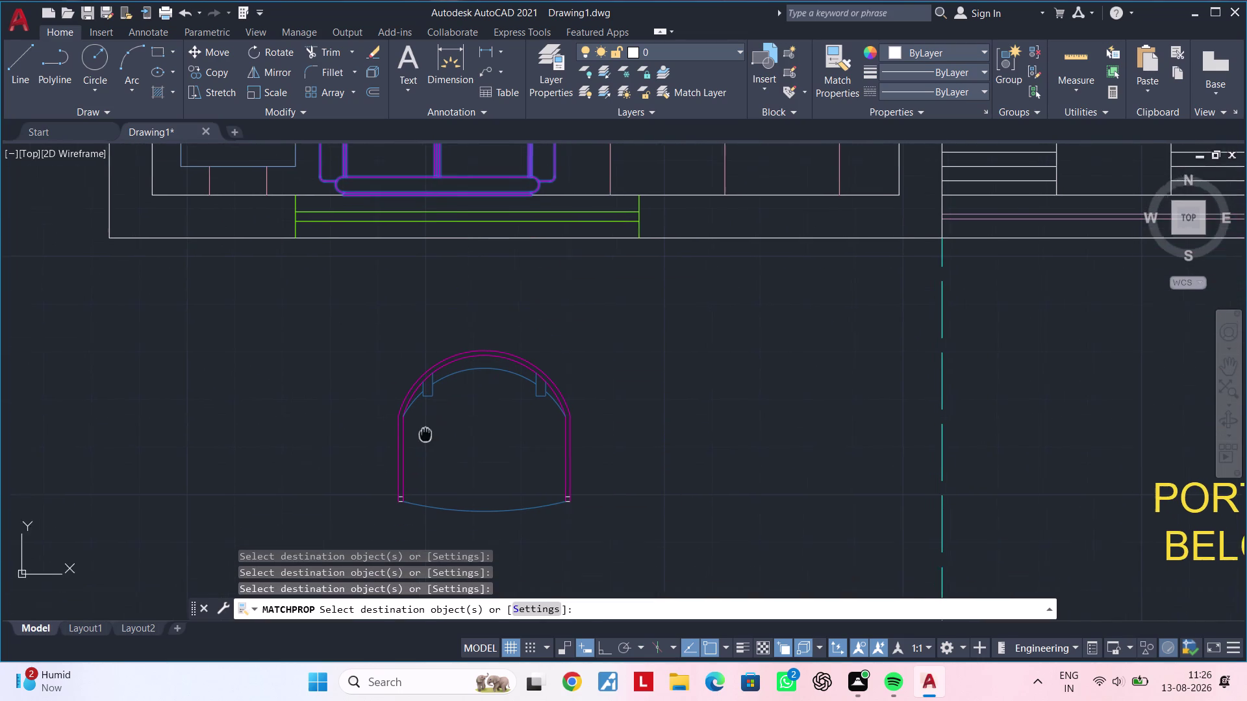
middle_drag(424, 444, 427, 415)
scroll(up, 3)
click(397, 445)
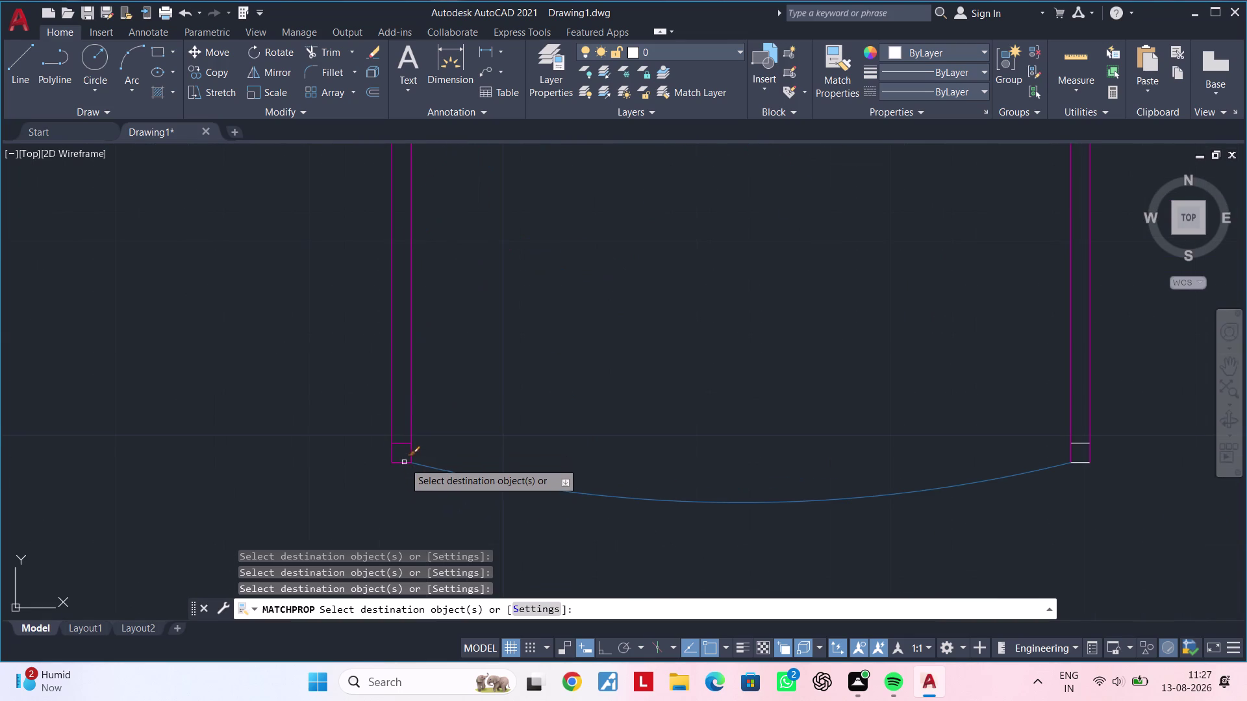
click(404, 462)
Apply the purple style to the right leg end and its small end box.
scroll(down, 3)
middle_drag(626, 495, 365, 450)
scroll(up, 3)
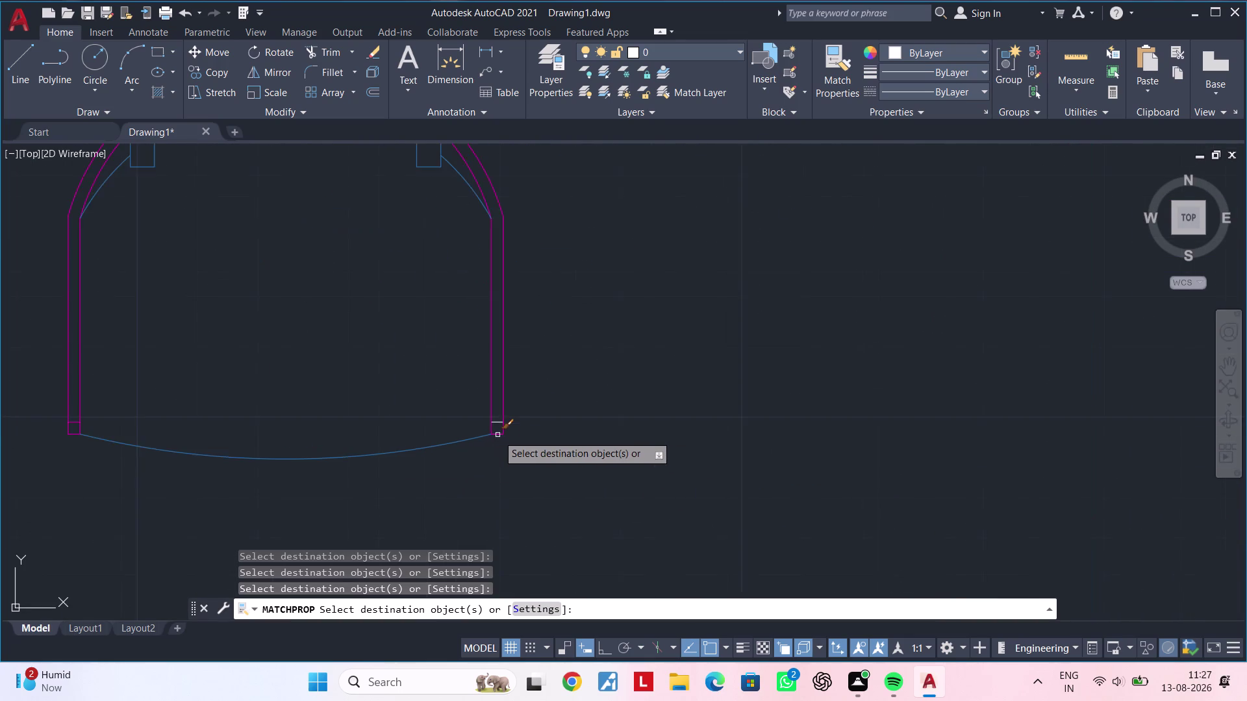
scroll(up, 3)
click(491, 408)
click(499, 396)
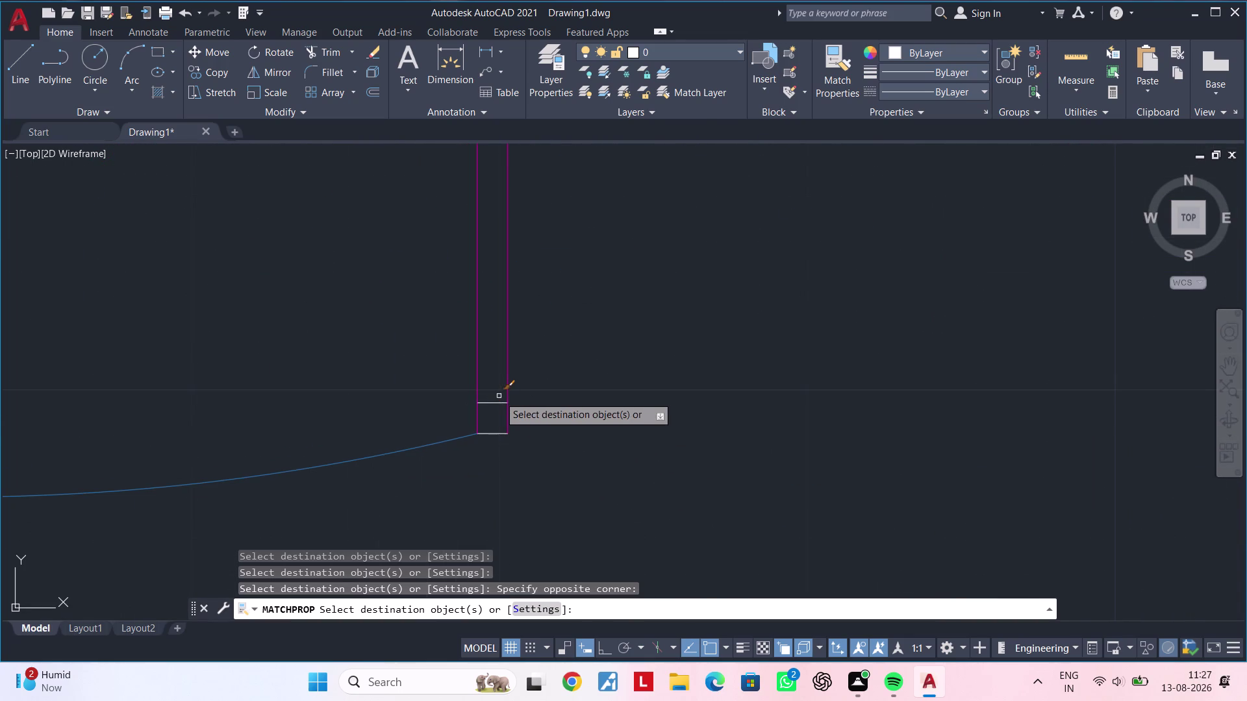
click(496, 402)
click(493, 435)
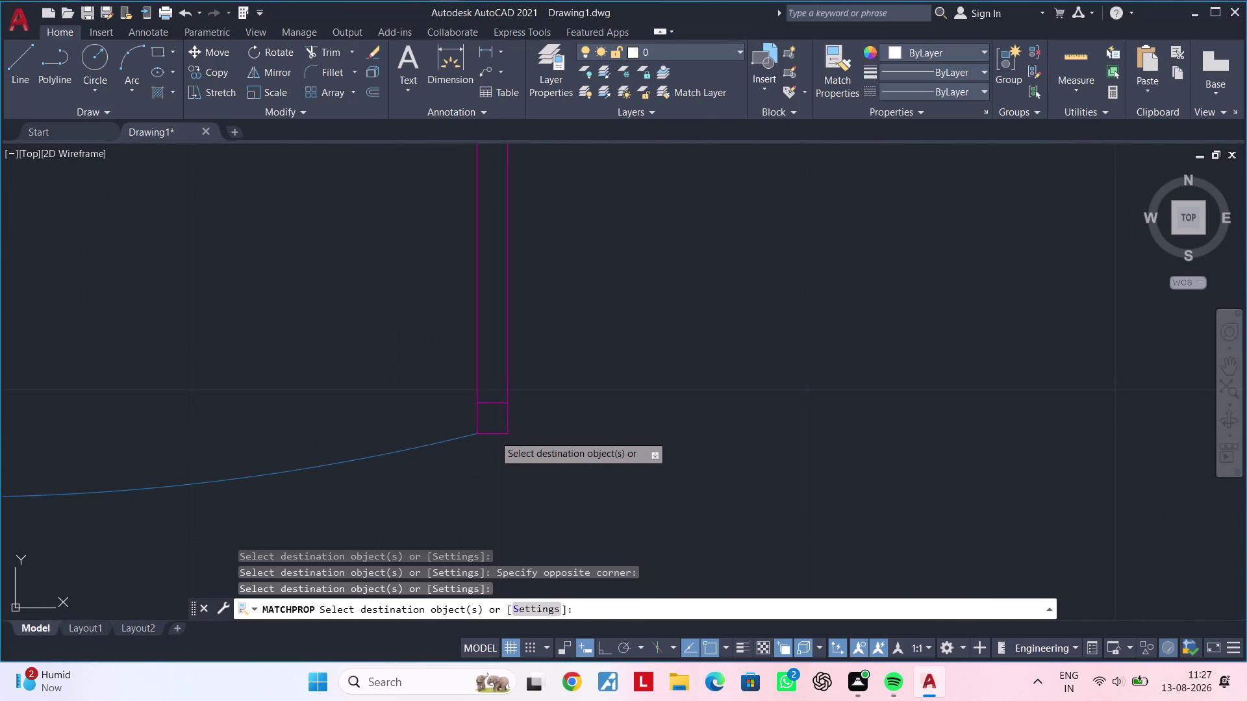
End property matching and reframe the chair in view.
key(Escape)
key(Escape)
key(Escape)
key(Escape)
key(Escape)
scroll(down, 3)
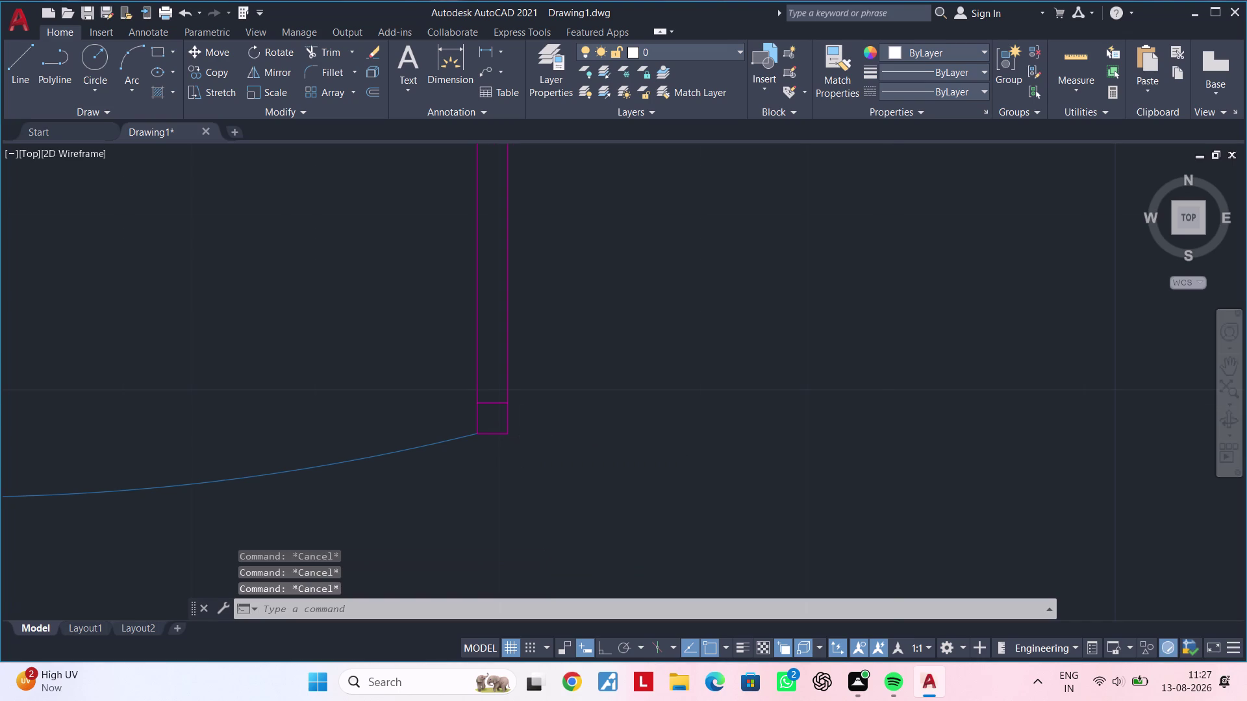
middle_drag(564, 419, 565, 456)
scroll(down, 3)
middle_drag(400, 422, 433, 407)
key(Escape)
key(Escape)
middle_drag(479, 386, 436, 448)
key(Escape)
double_click(611, 309)
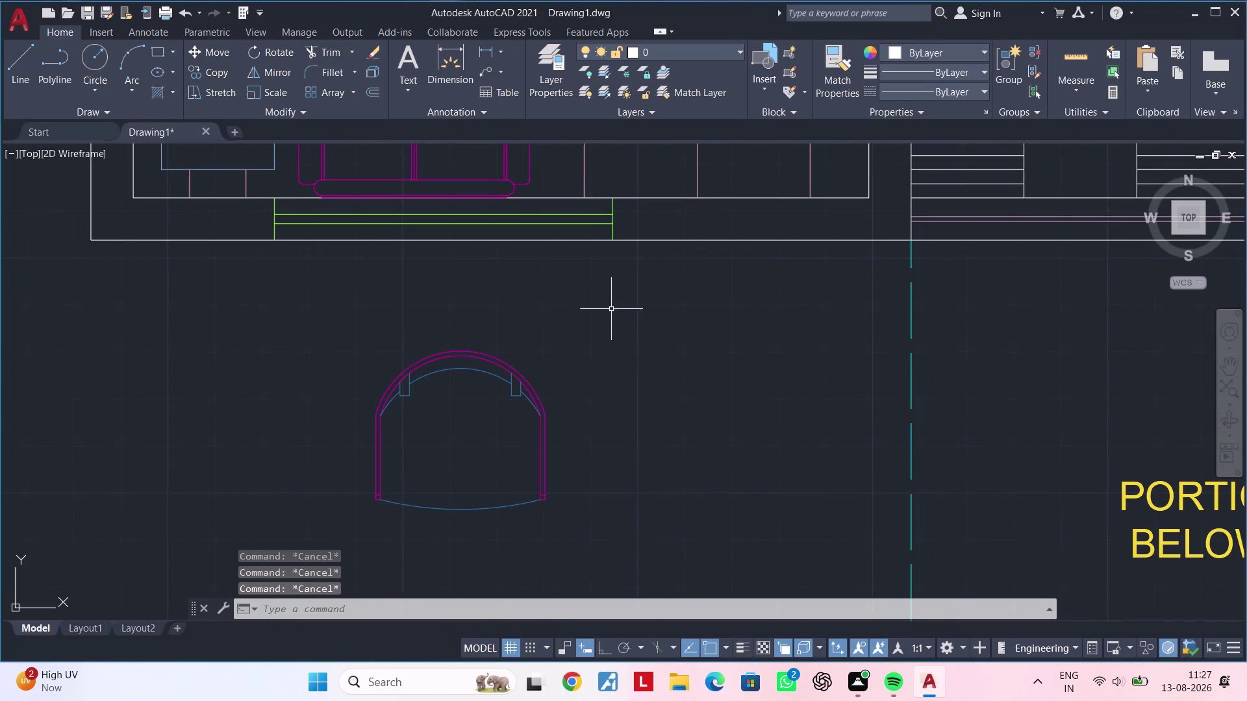
click(341, 523)
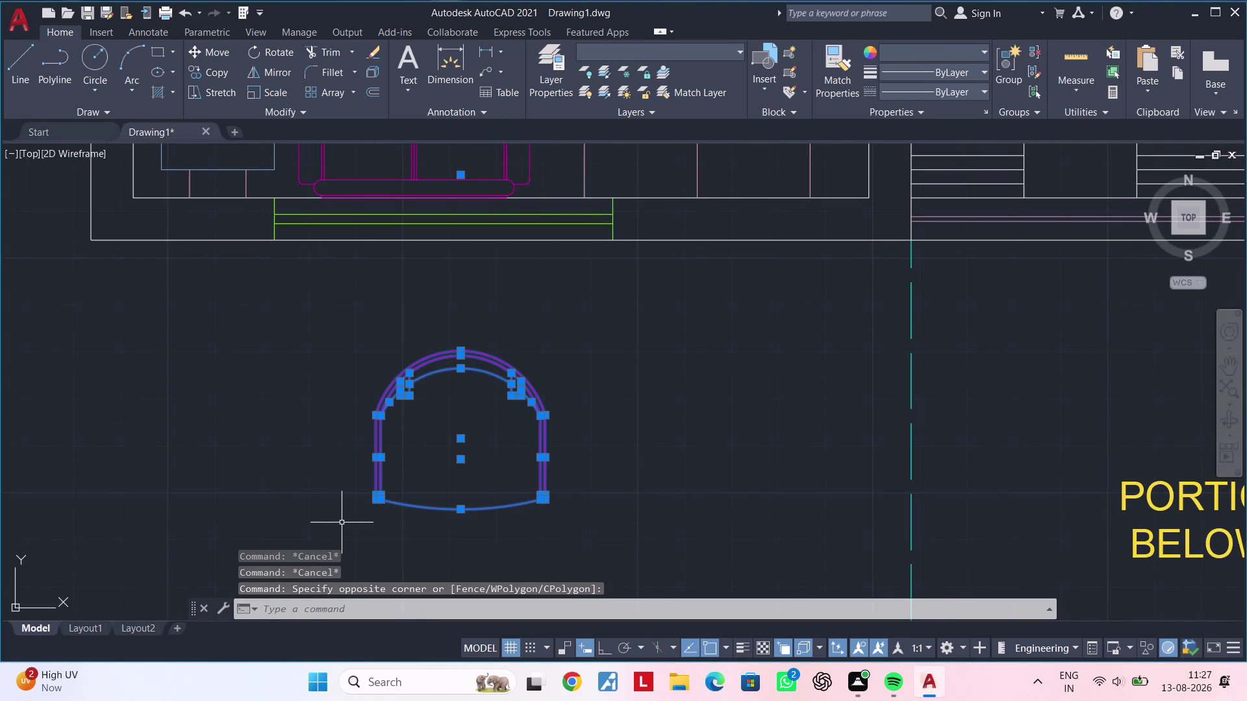
text(ro)
key(space)
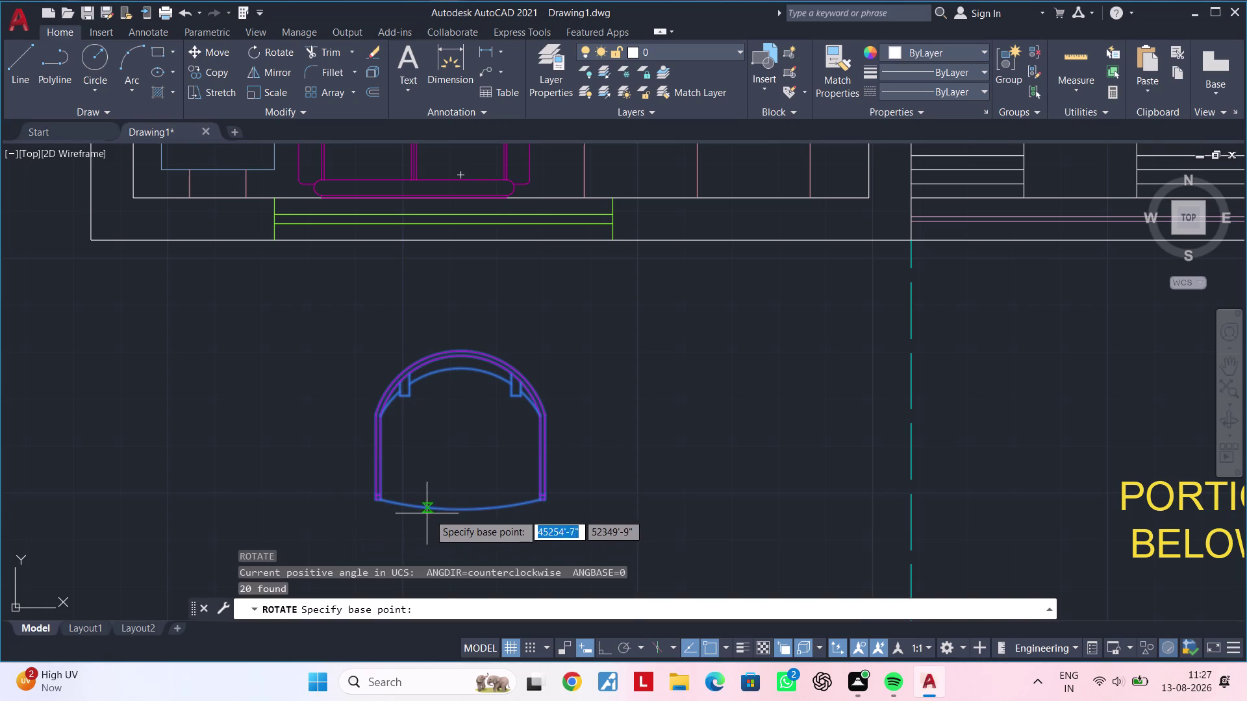
click(456, 347)
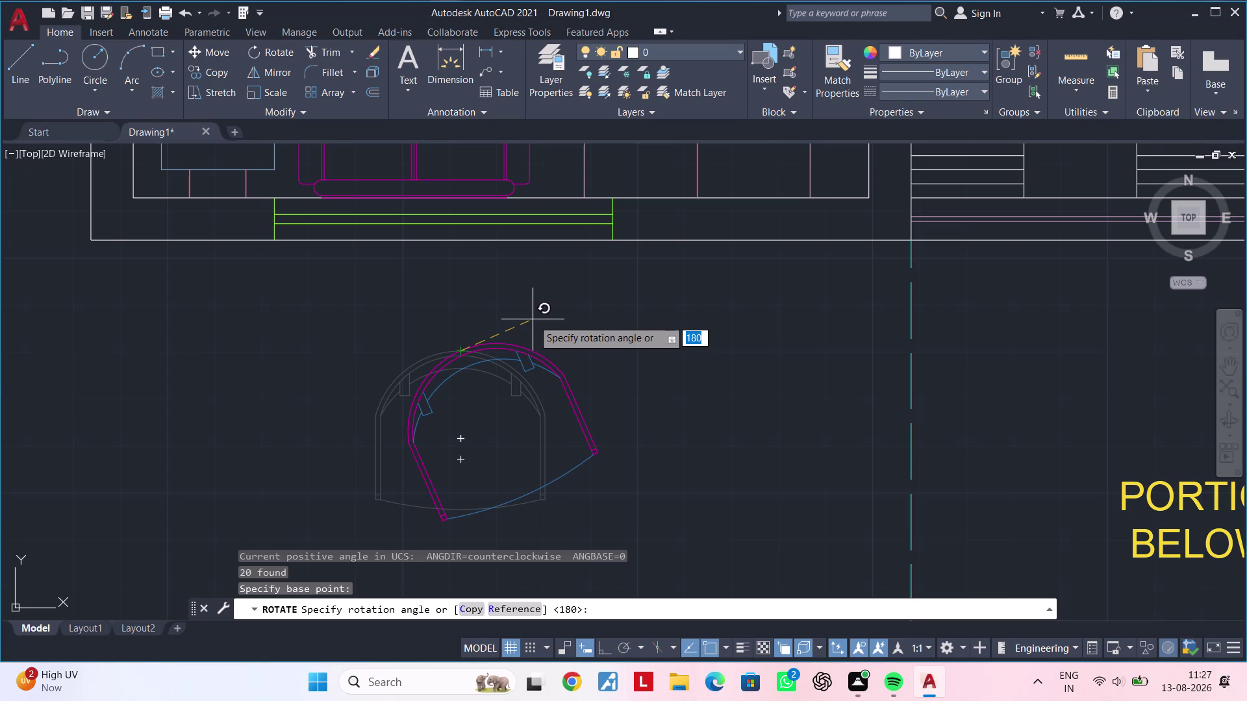
text(45')
key(BackSpace)
key(Return)
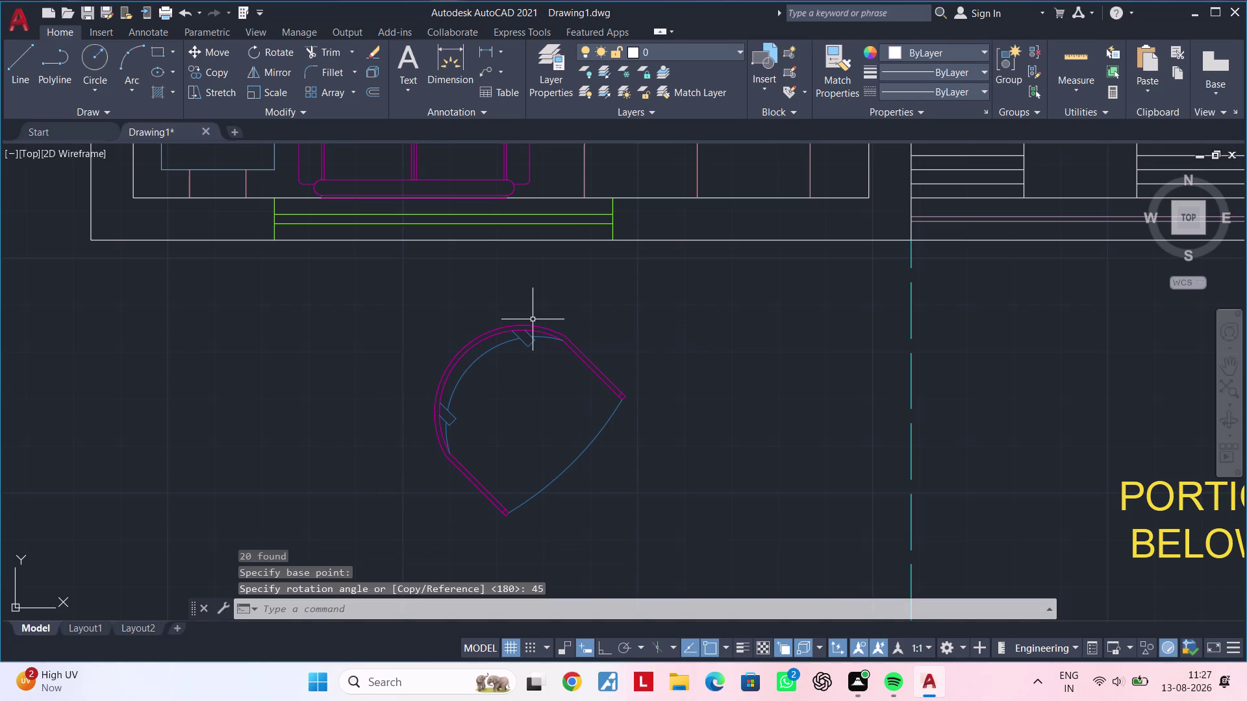
scroll(down, 3)
scroll(down, 3)
middle_drag(637, 433, 517, 448)
key(Escape)
key(Escape)
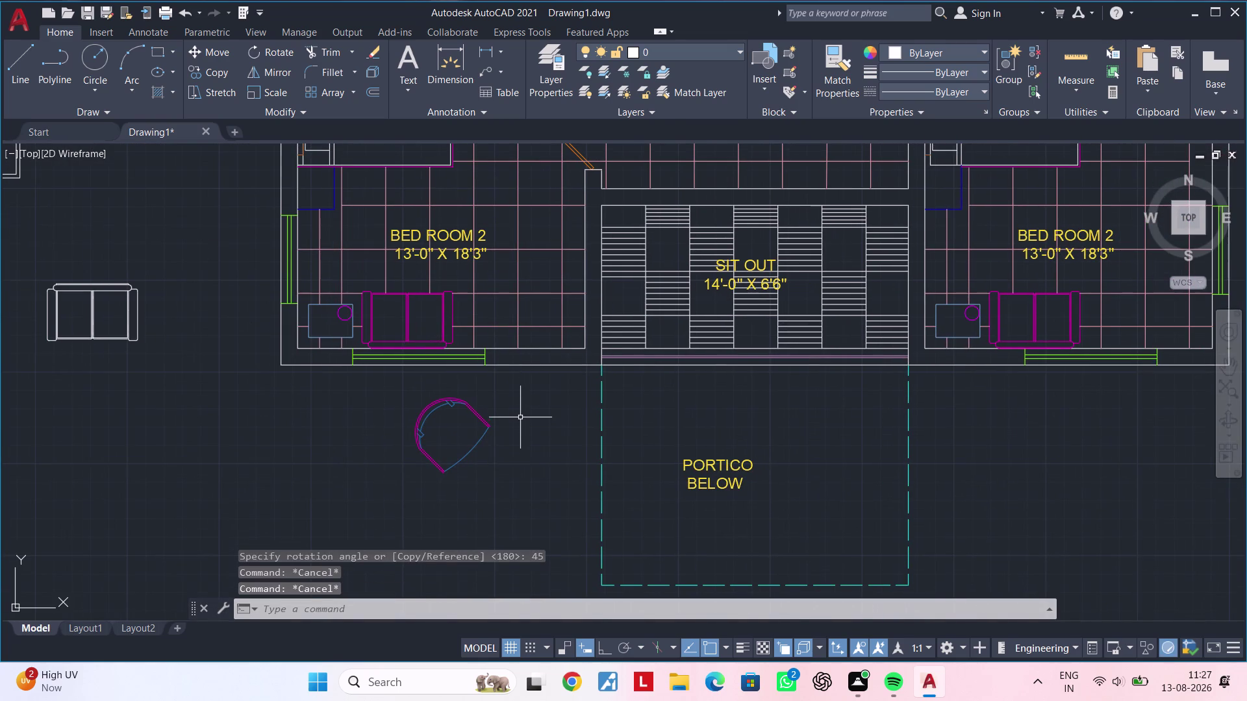
key(Escape)
click(510, 383)
double_click(350, 507)
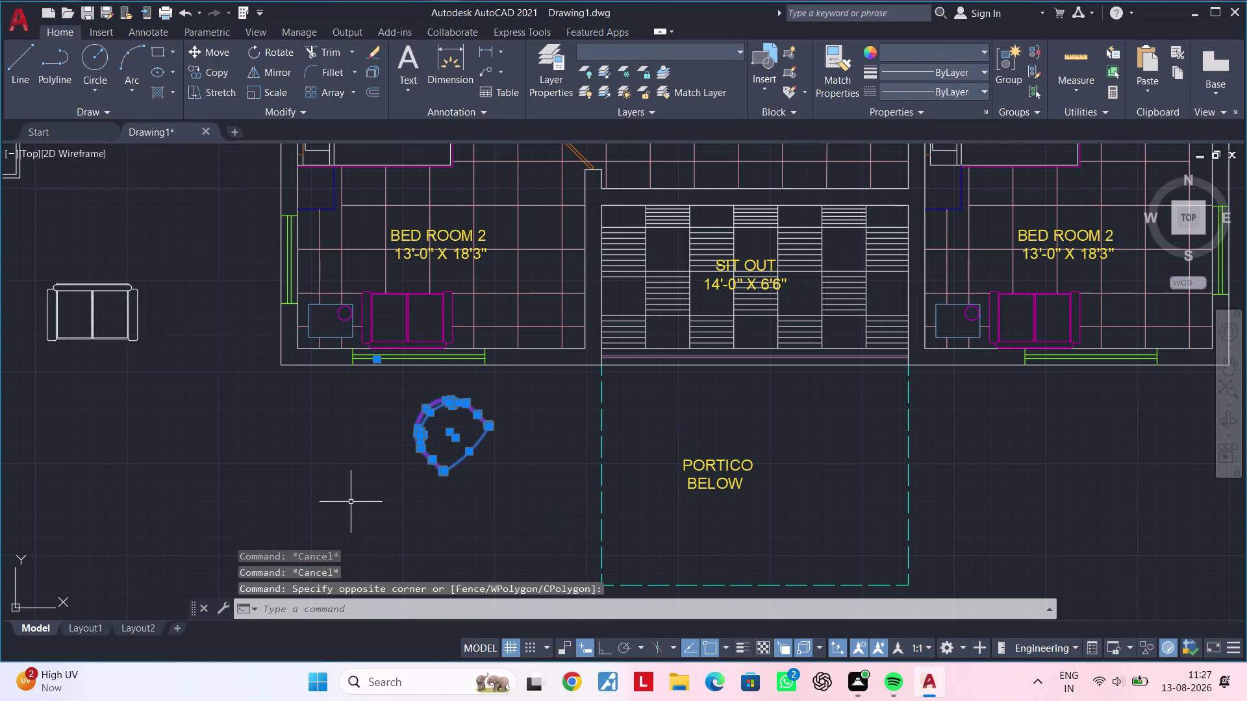
key(c)
key(o)
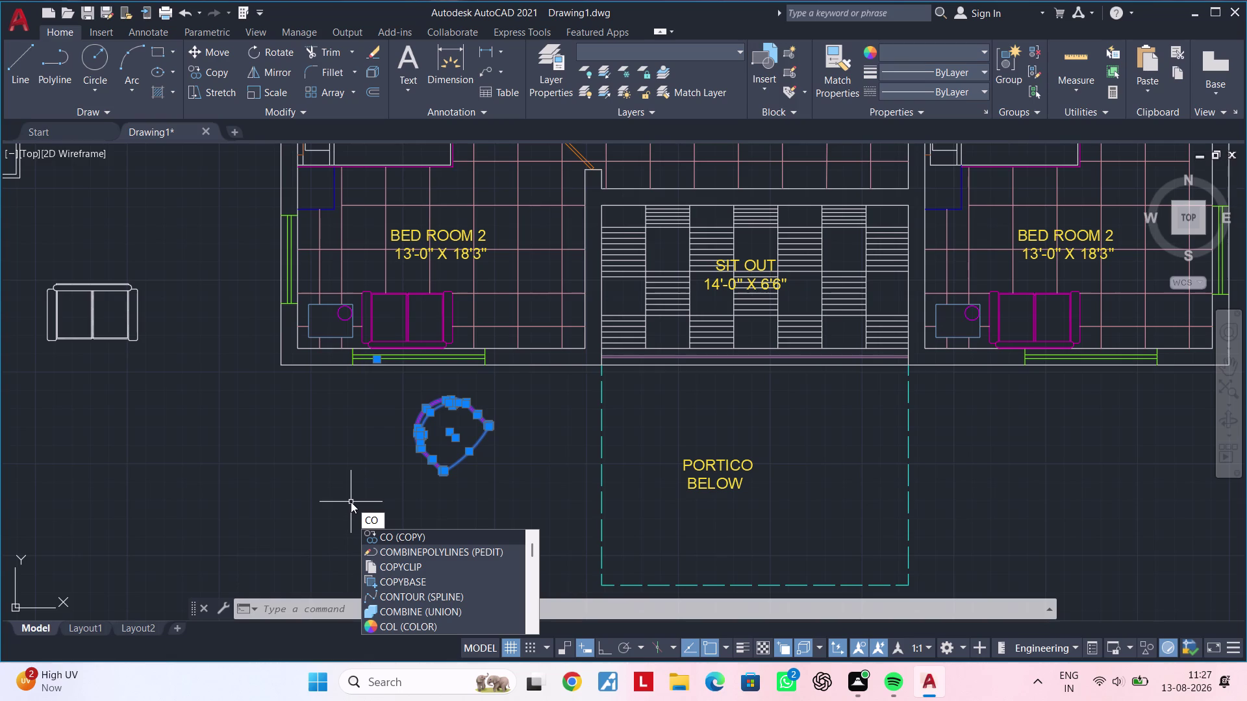
key(Escape)
key(Escape)
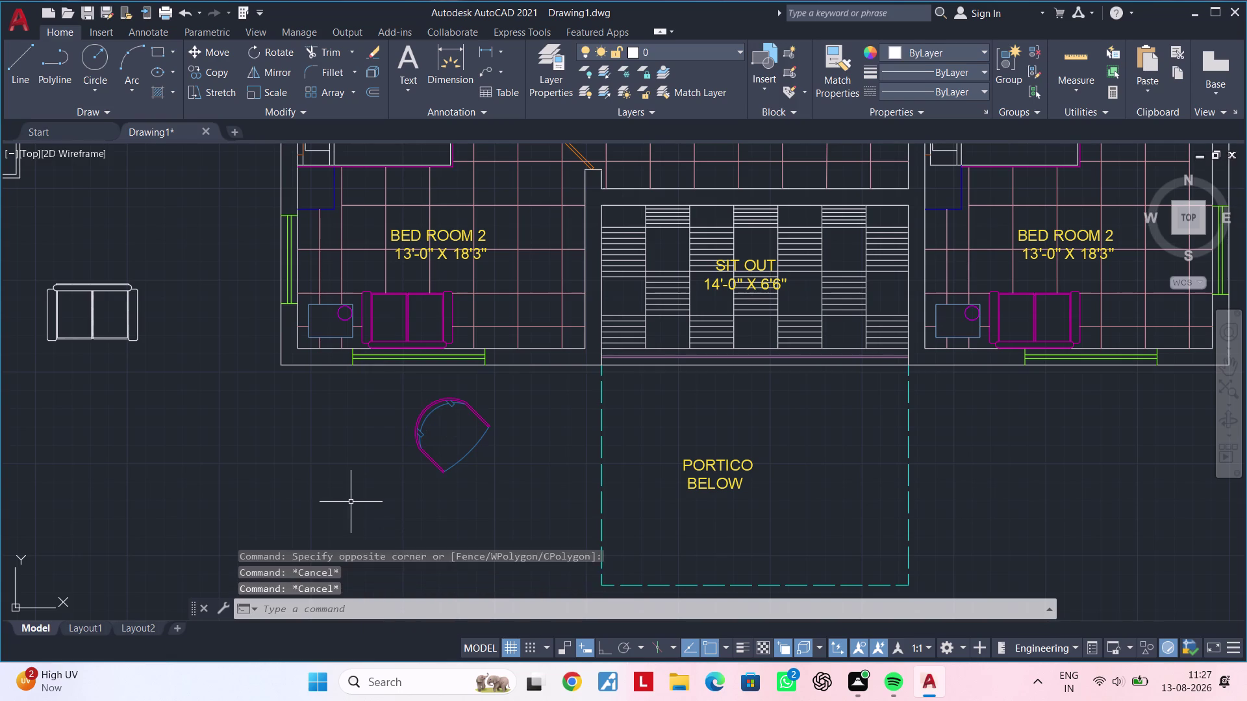
key(Escape)
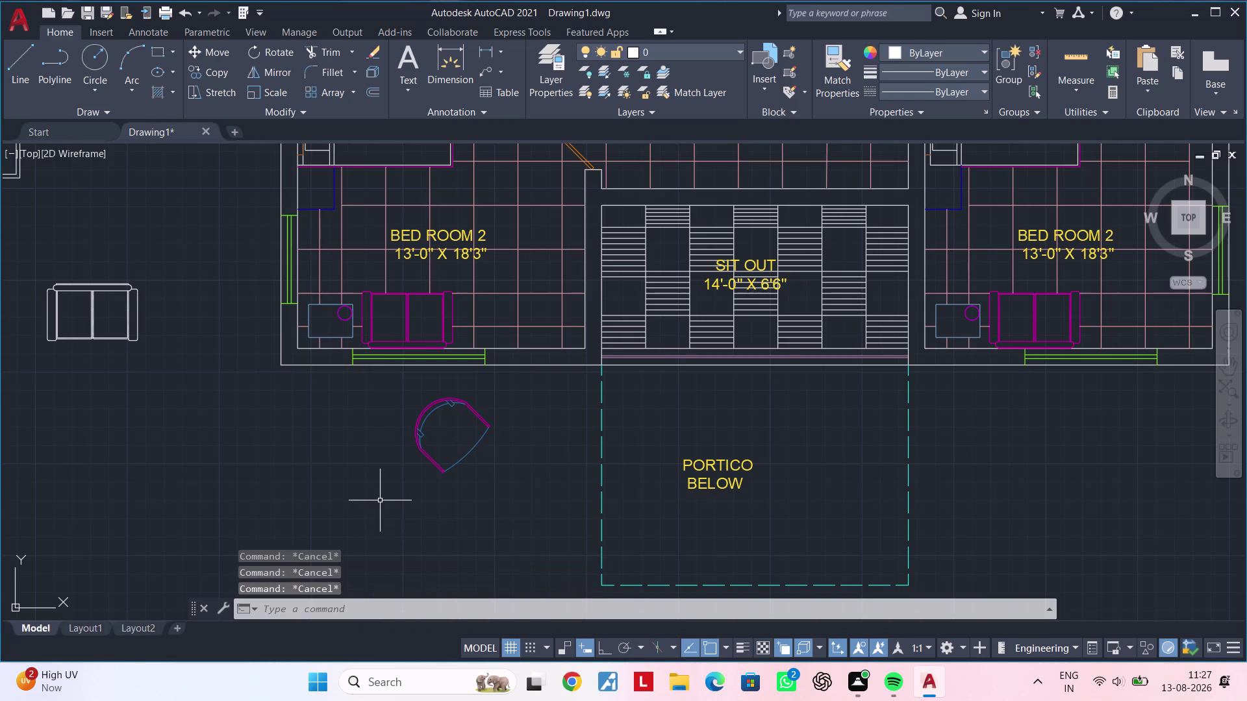
key(ctrl+z)
key(ctrl+z)
key(Escape)
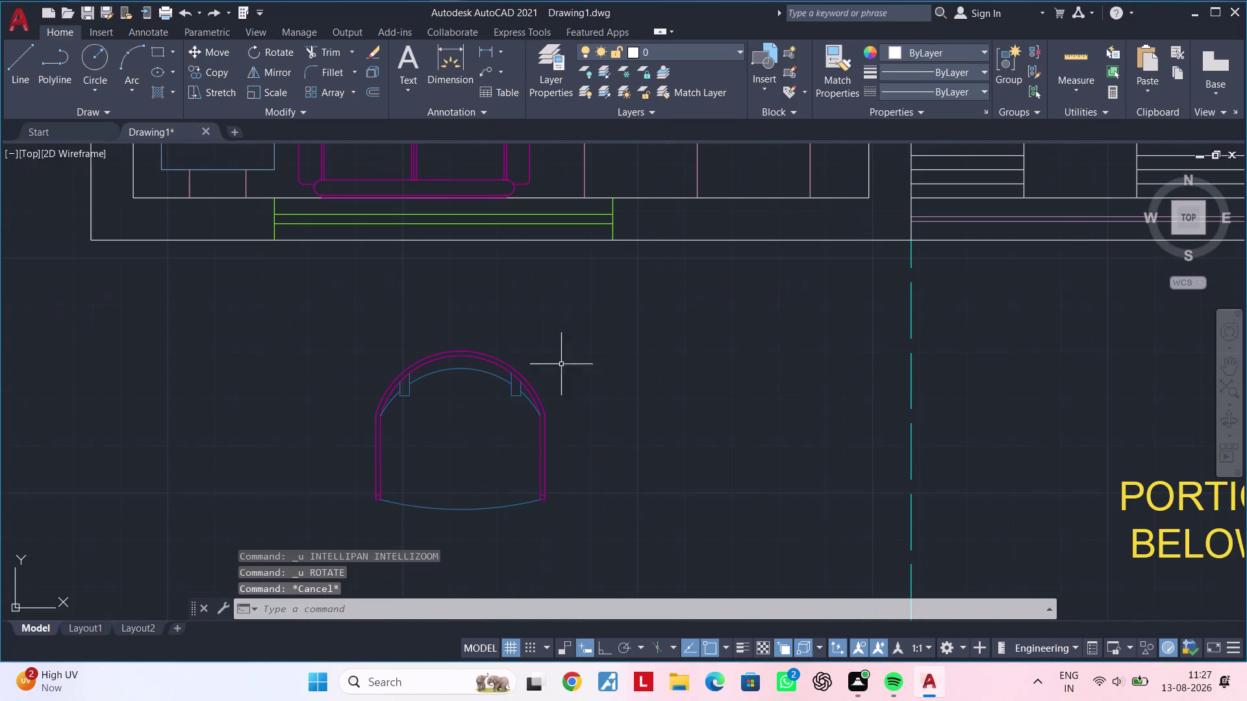
Copy the chair with CO and place the first copy to its left, Ortho on.
scroll(down, 3)
drag(618, 331, 593, 360)
click(395, 479)
text(c)
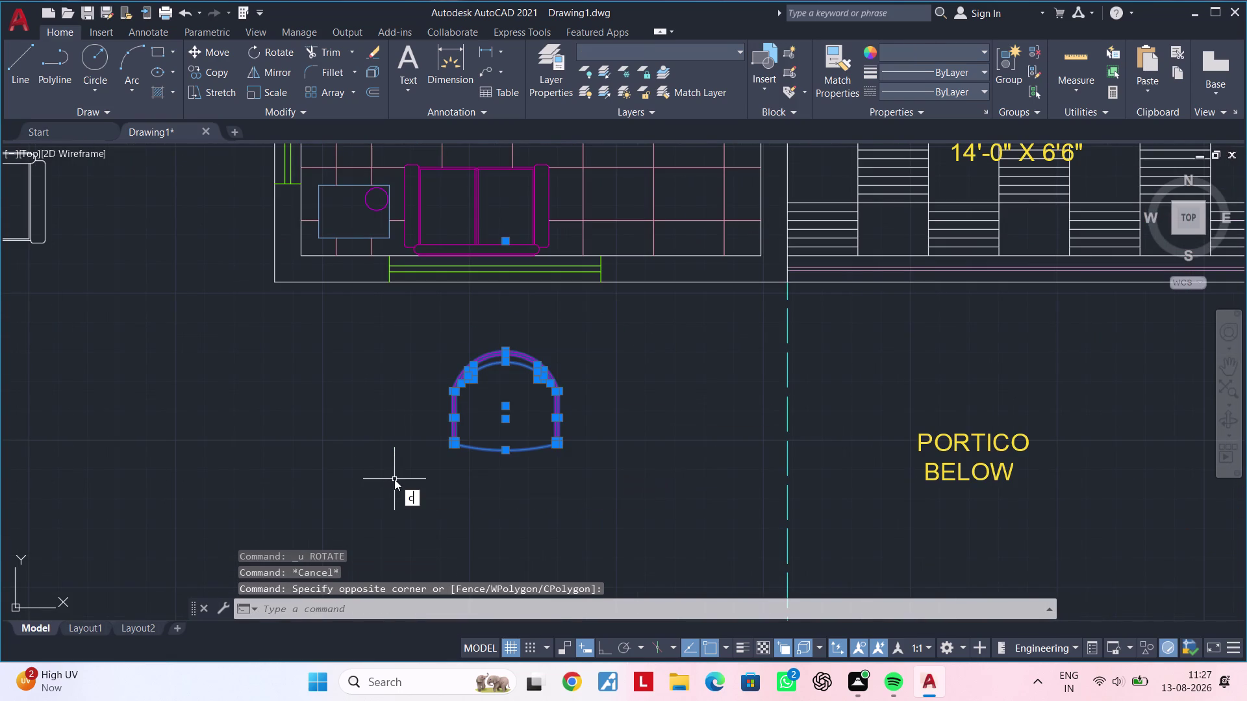
text(o)
key(space)
click(440, 450)
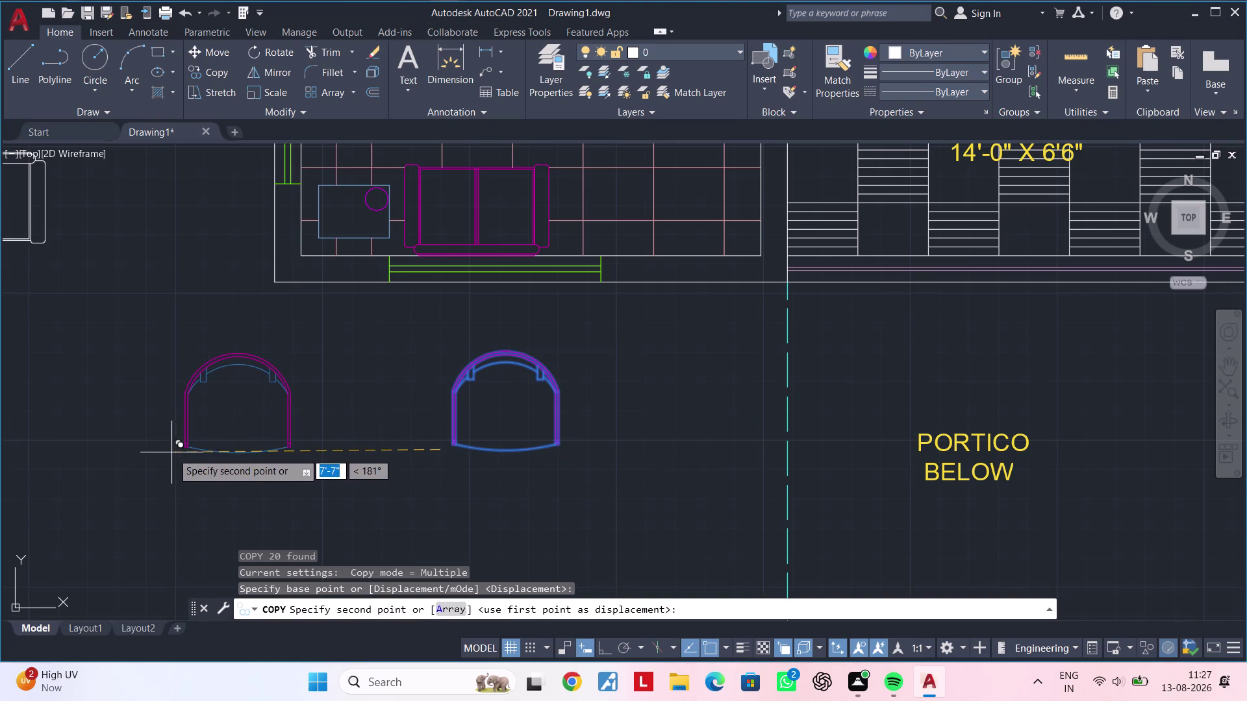
key(F8)
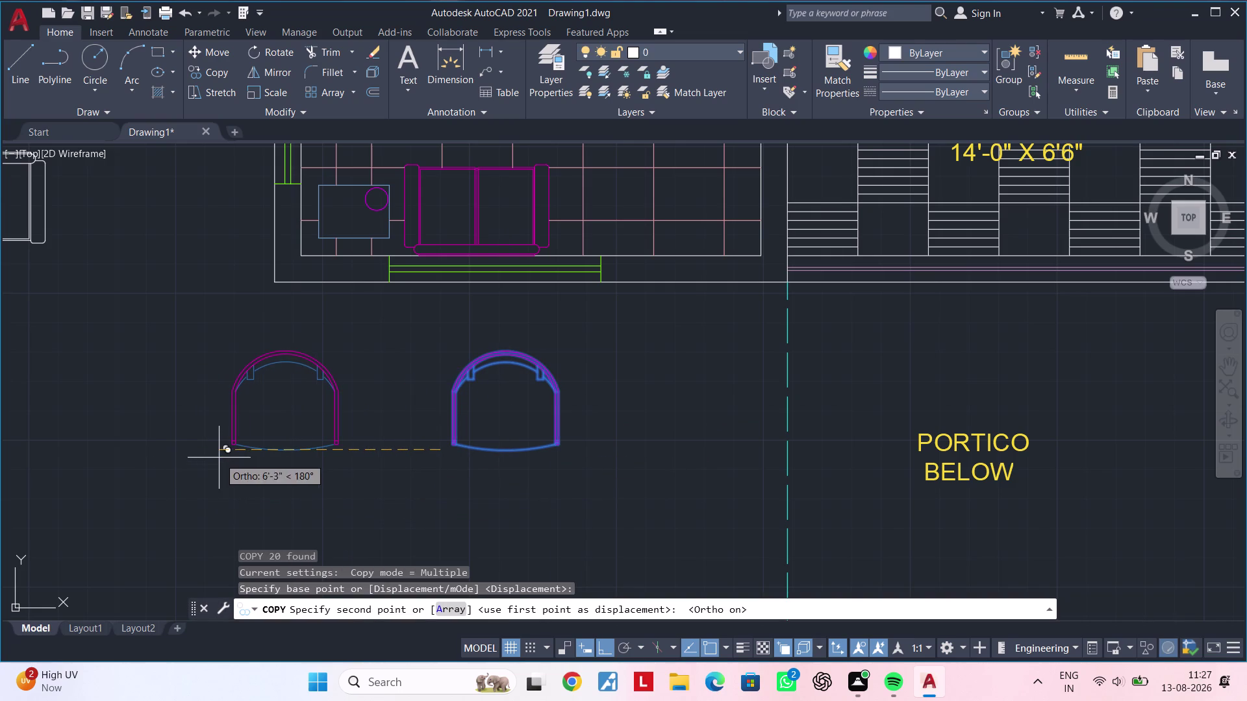
click(219, 458)
Place a second copy further left and finish copying.
middle_drag(338, 493, 426, 486)
click(90, 477)
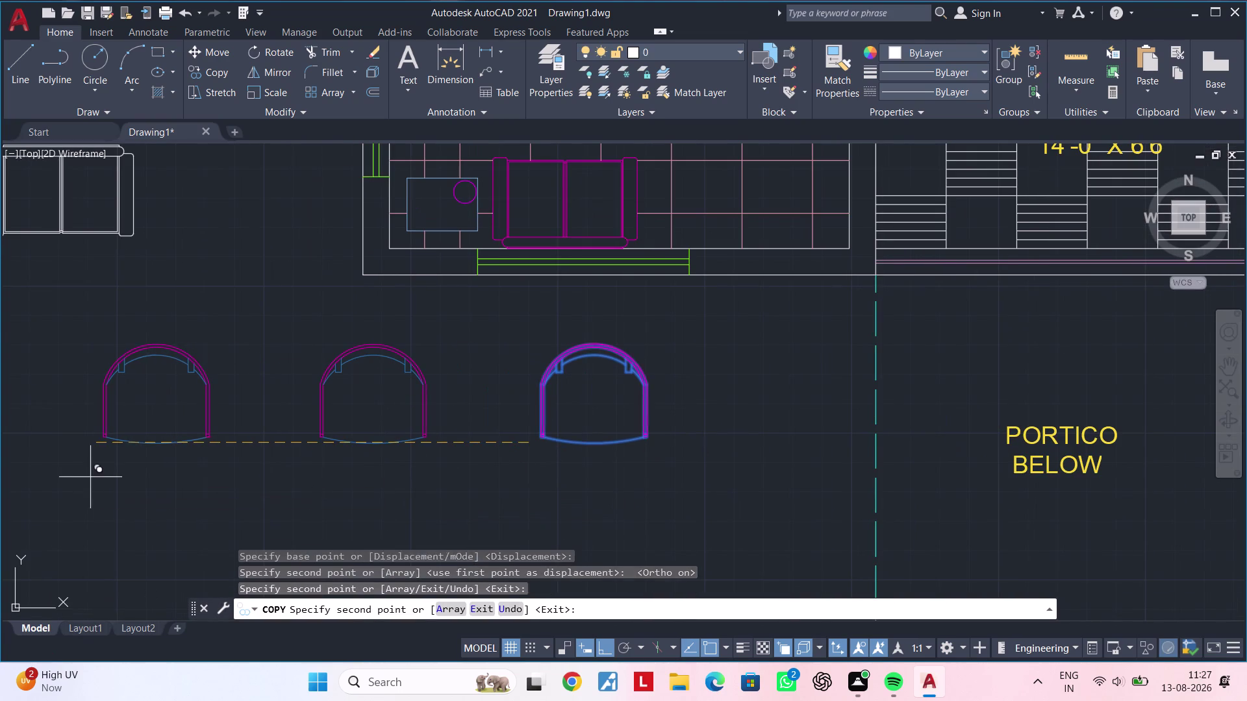
key(Escape)
key(Escape)
middle_drag(347, 484, 336, 472)
key(Escape)
key(Escape)
key(Escape)
Select the rightmost chair and start rotating it with RO.
click(660, 306)
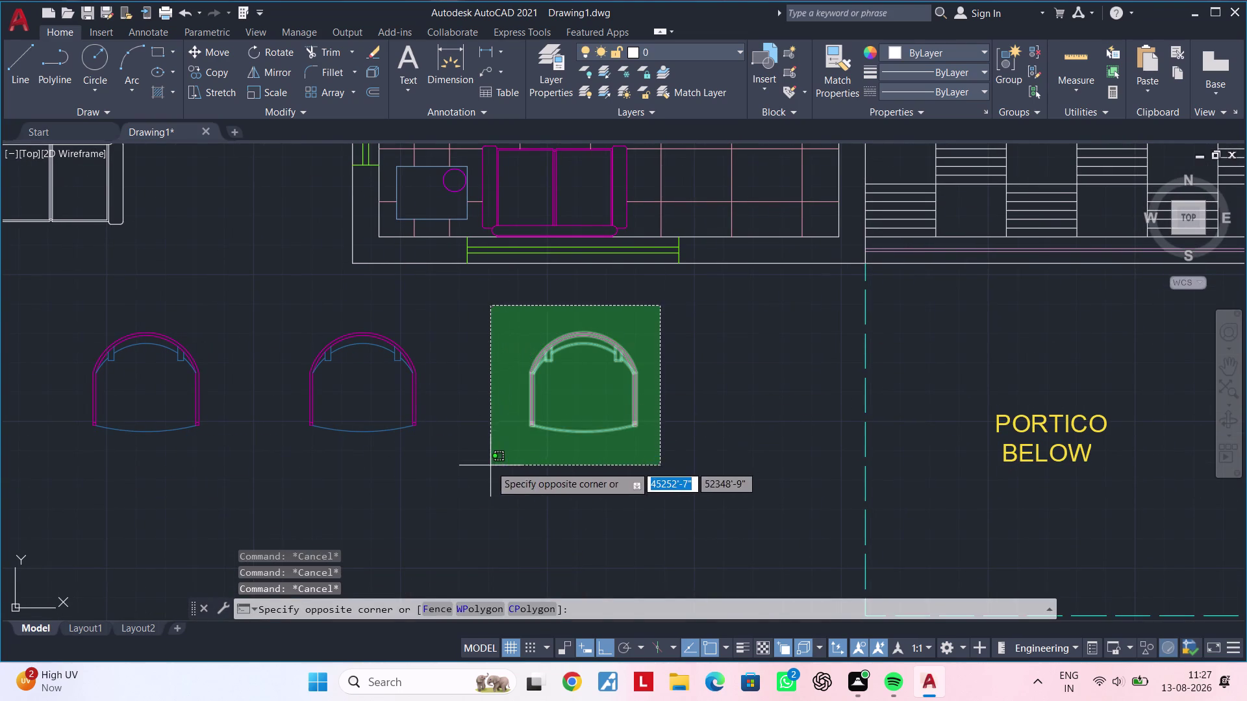
click(491, 467)
text(ro)
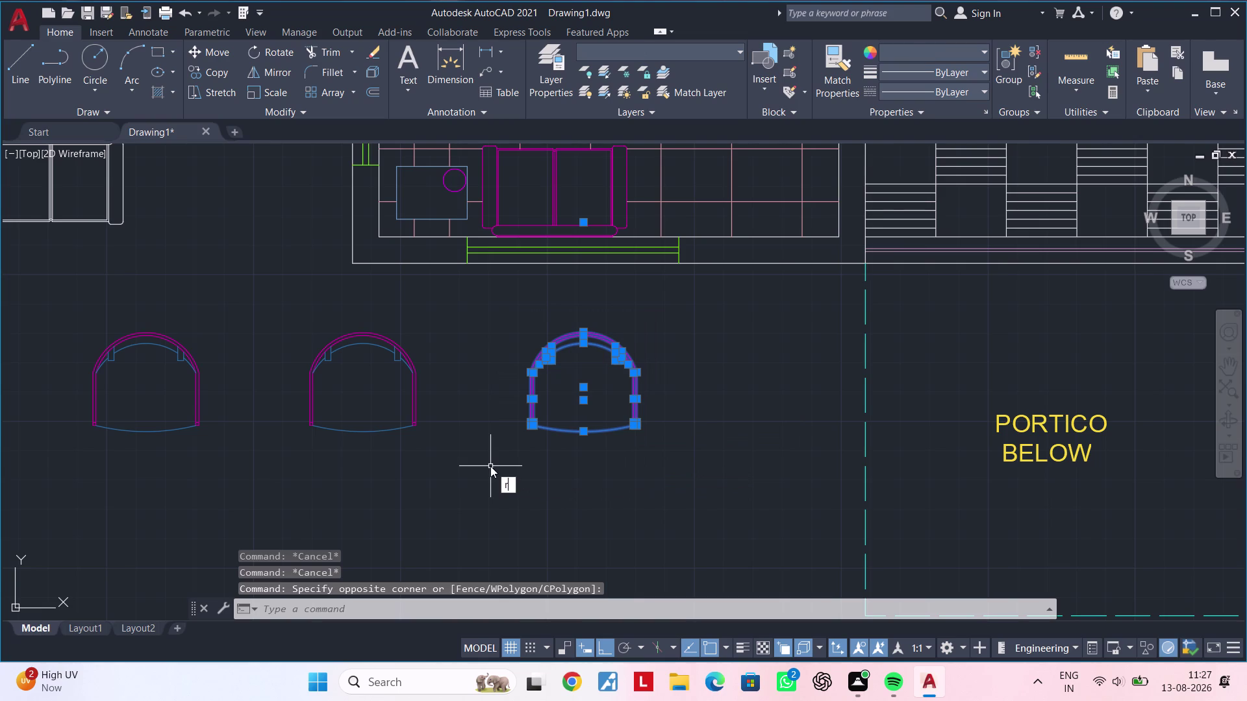
key(space)
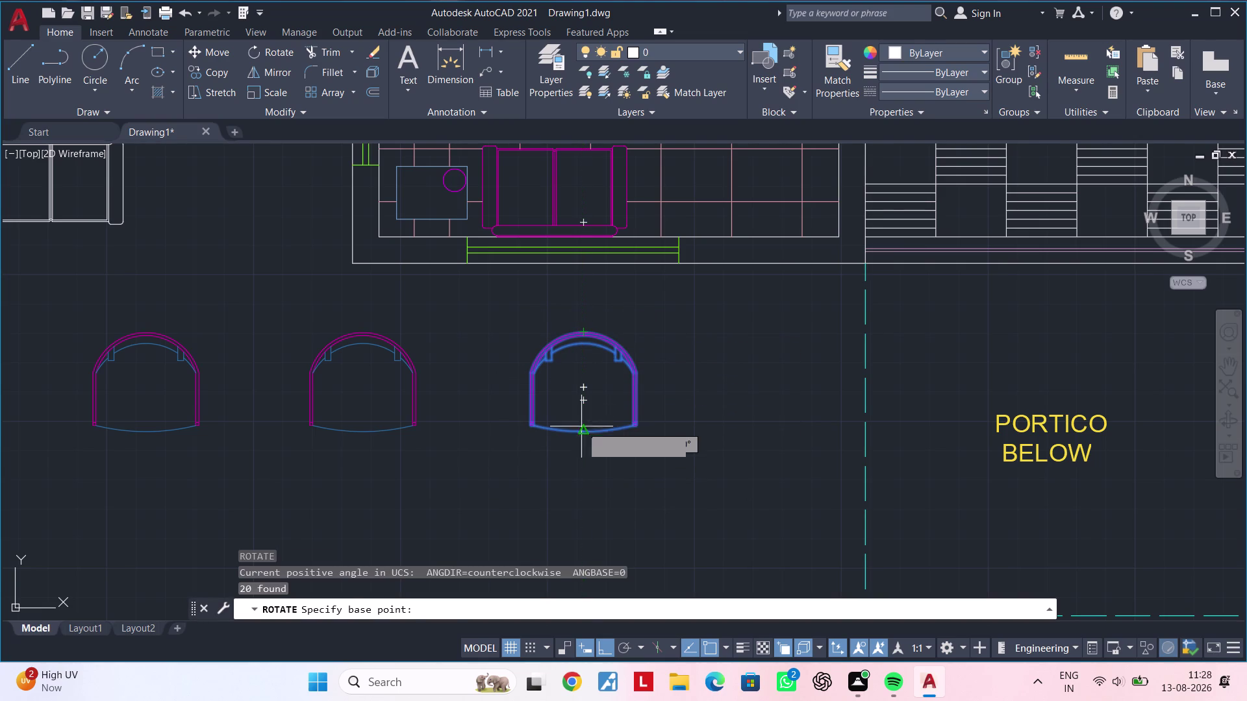
Abandon the initial rotation pivot pick and clear pending commands.
click(582, 431)
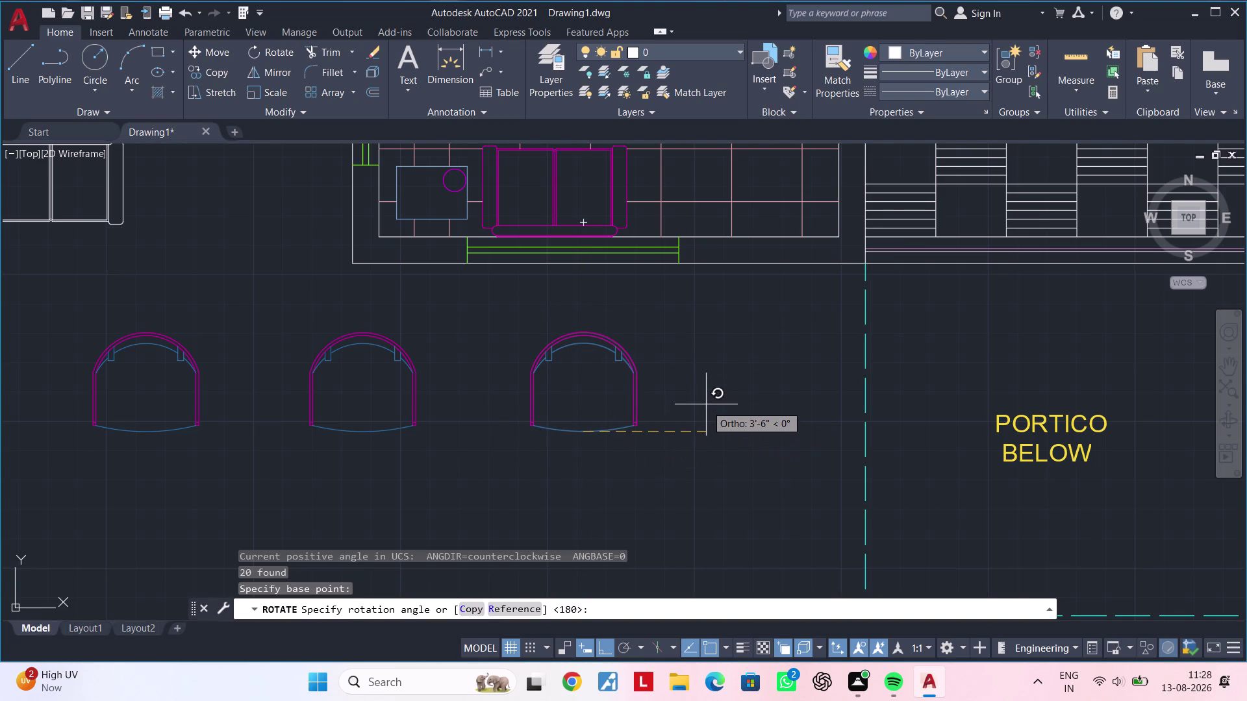
key(Escape)
key(Escape)
key(Escape)
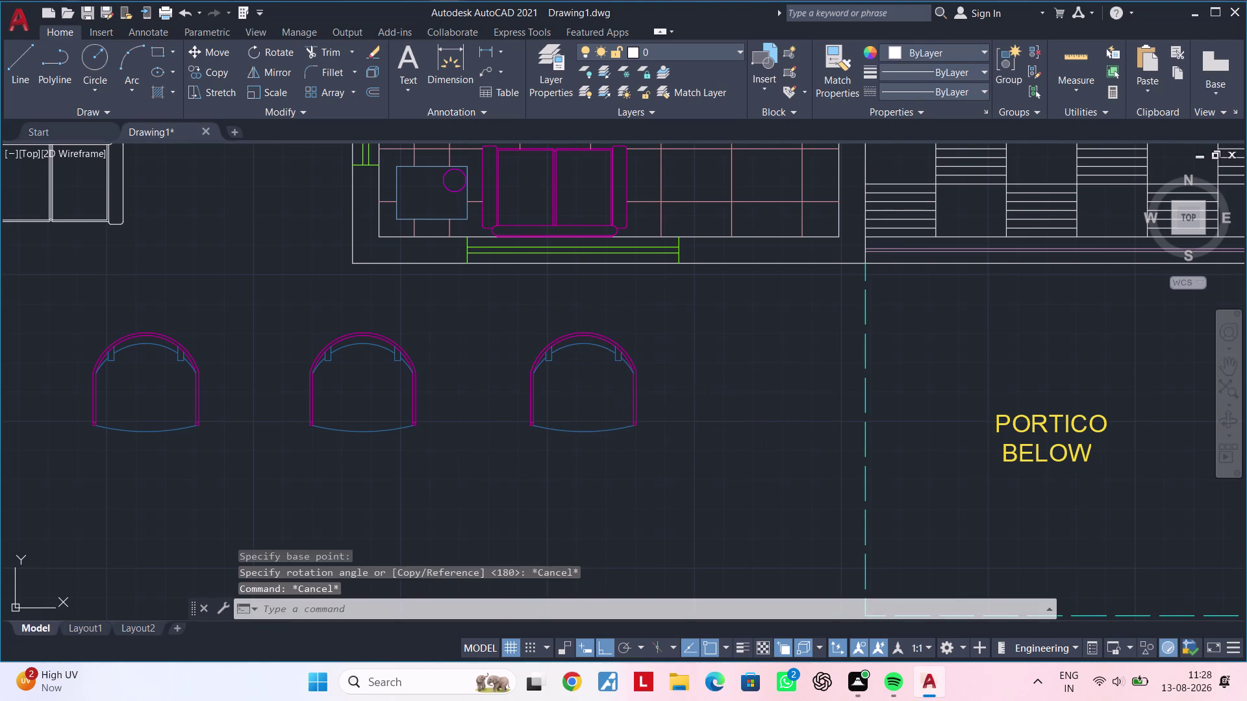
key(Escape)
Rotate the rightmost chair 45° about a pivot on the chair, then undo it.
click(672, 285)
click(486, 472)
text(ro)
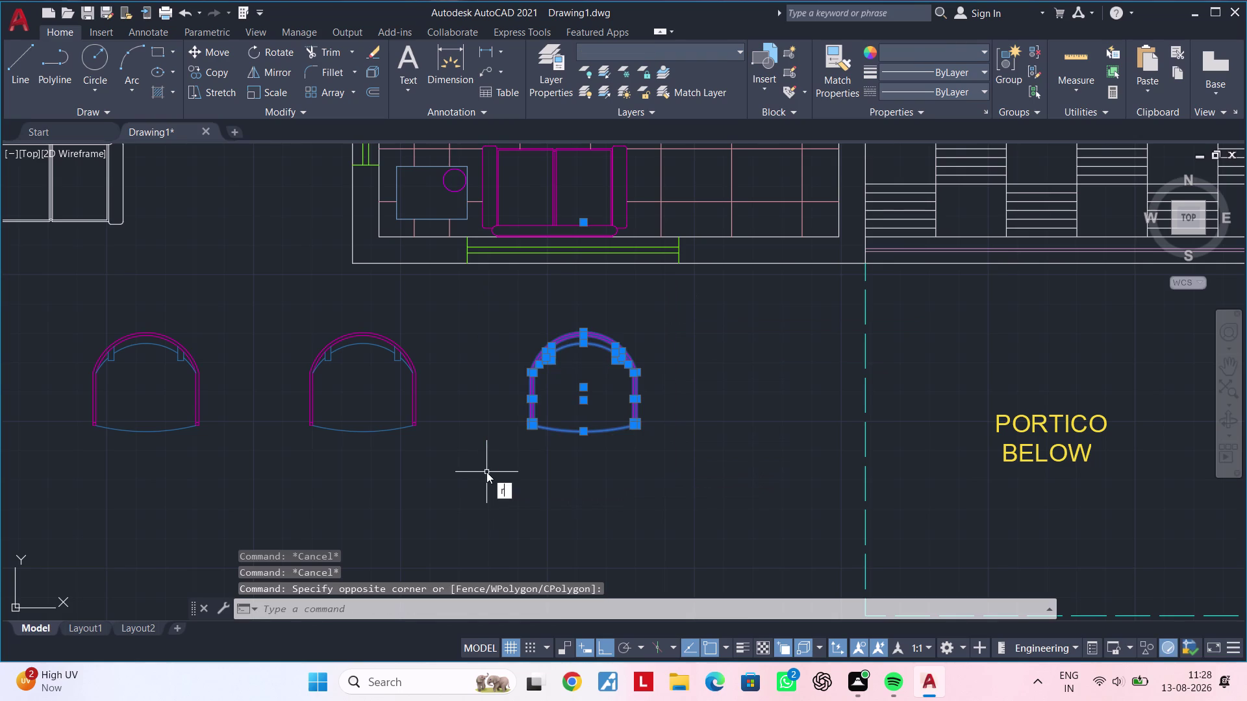
key(space)
click(580, 330)
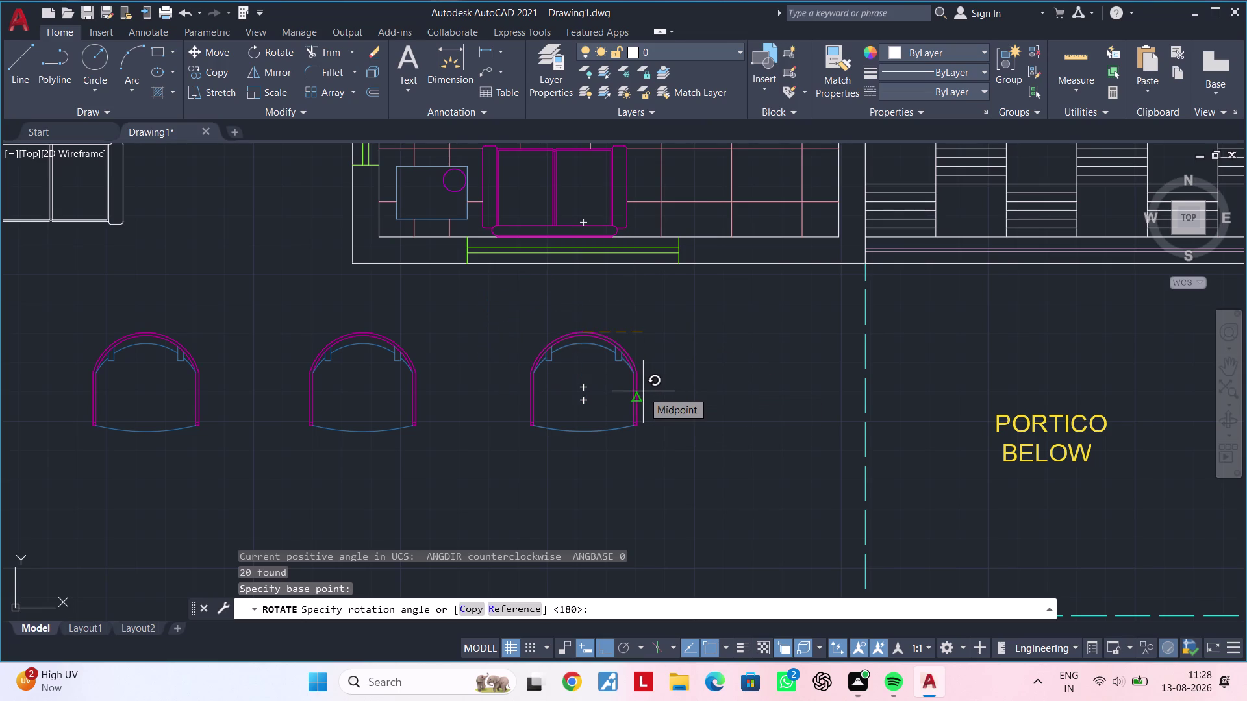
text(45')
key(Return)
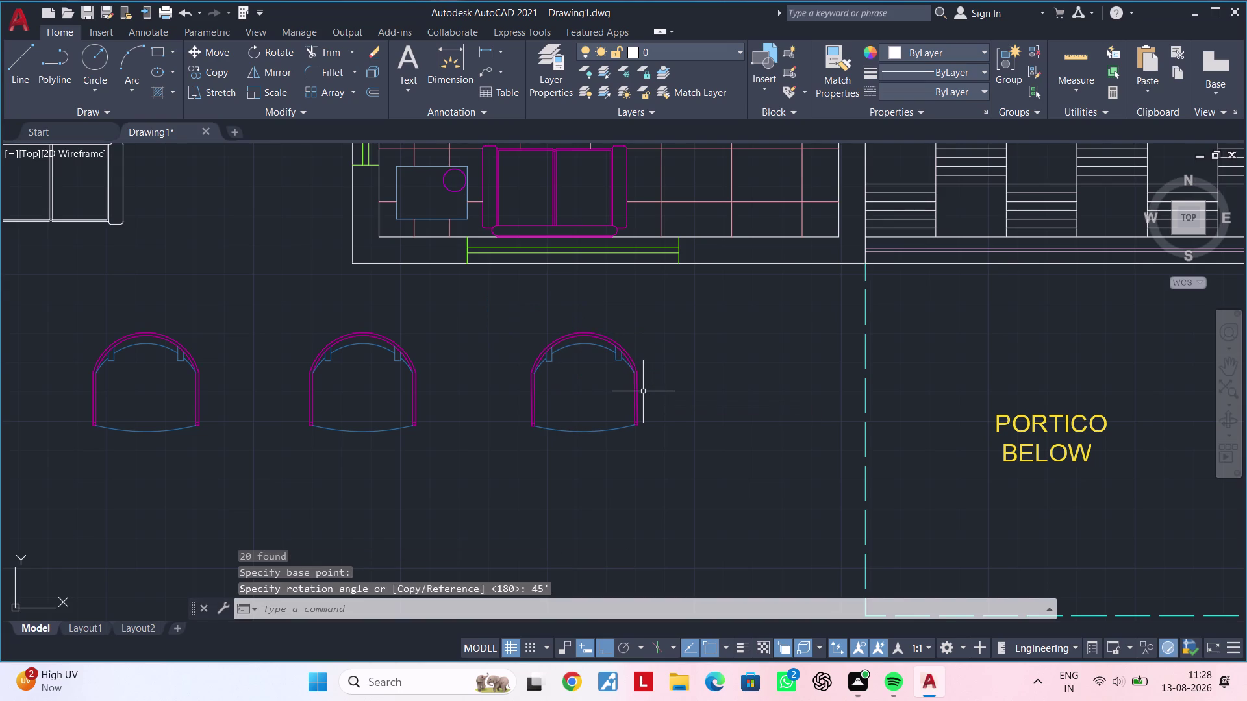
key(ctrl+z)
key(Escape)
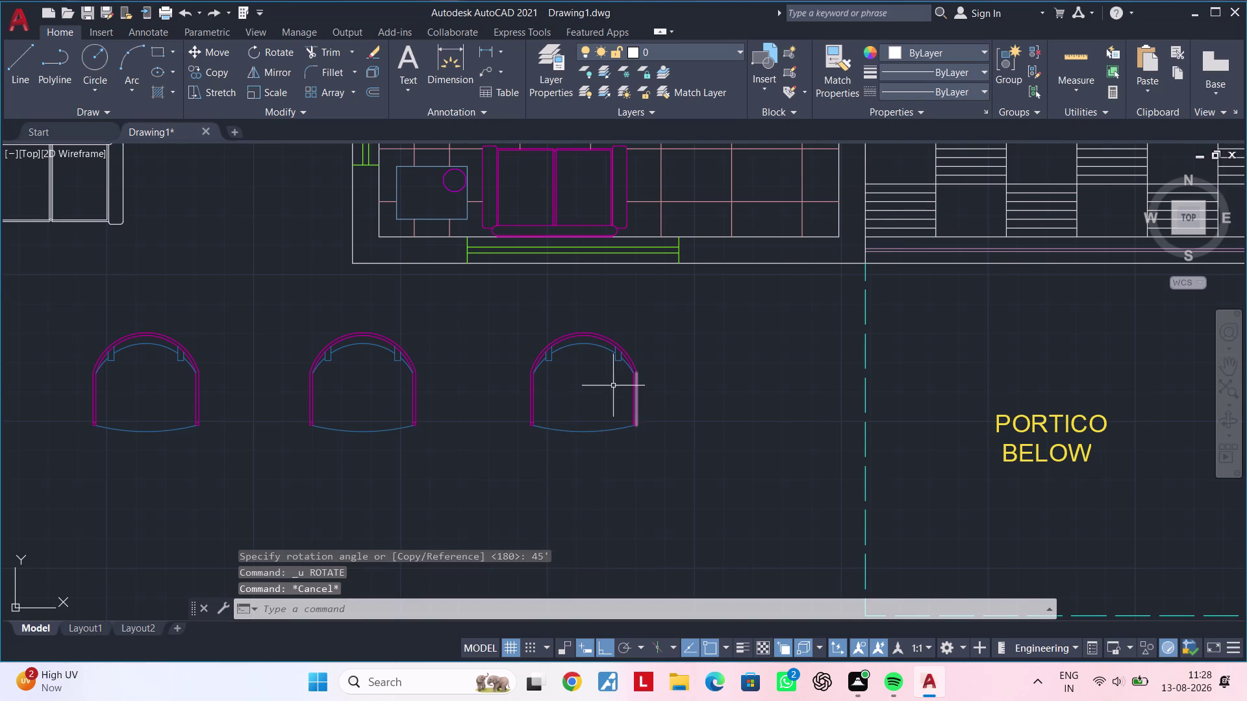
key(Escape)
key(Escape)
Rotate the rightmost chair 45° about its top middle with ortho (F8) off.
click(684, 303)
click(511, 469)
key(r)
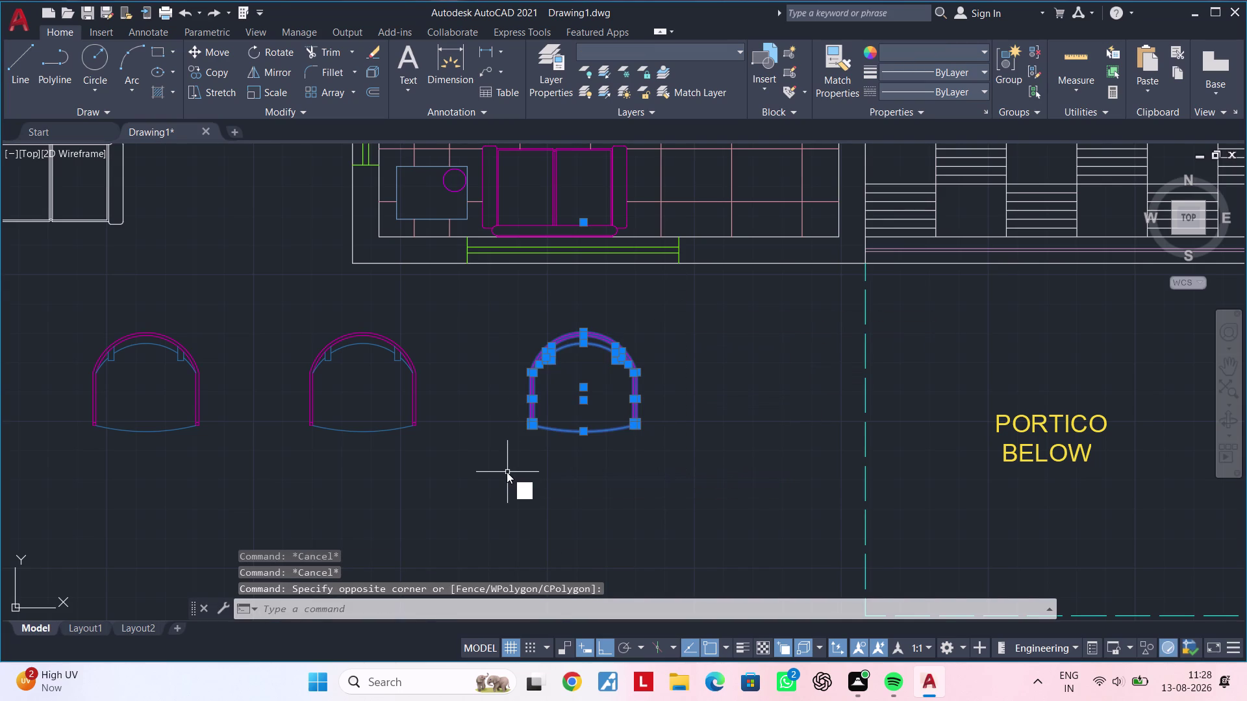
key(o)
key(space)
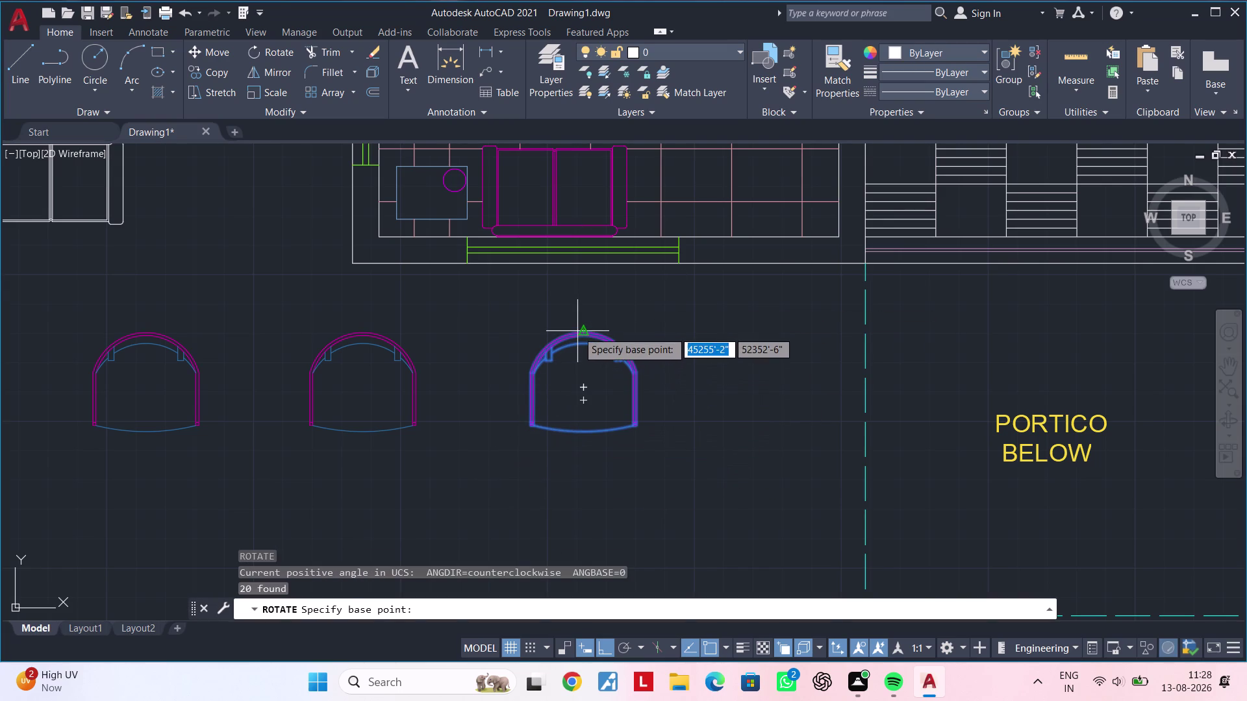
click(577, 332)
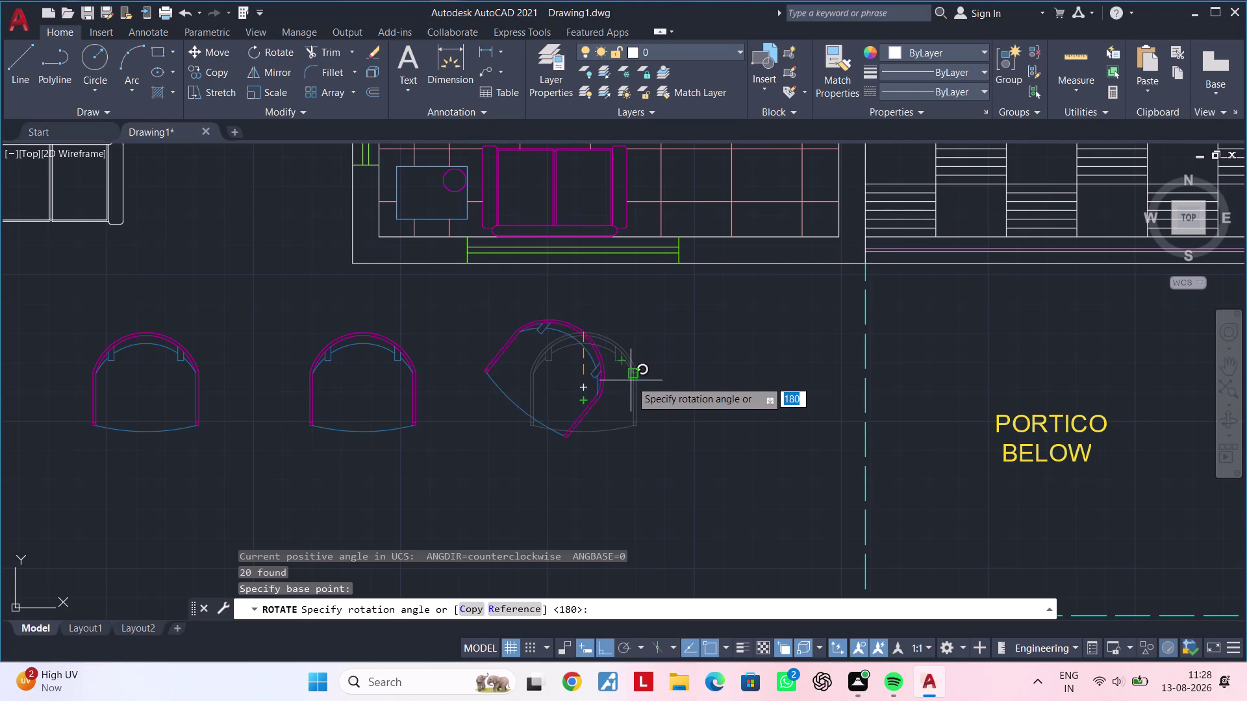
key(F8)
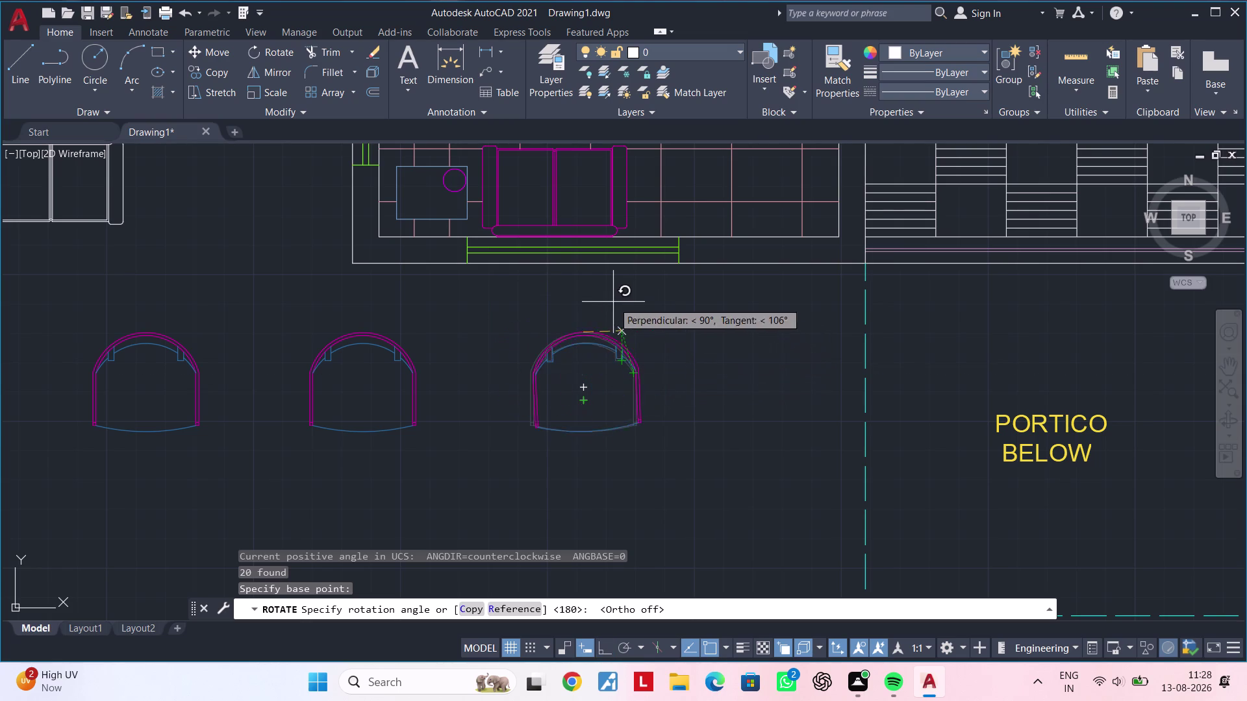
text(45)
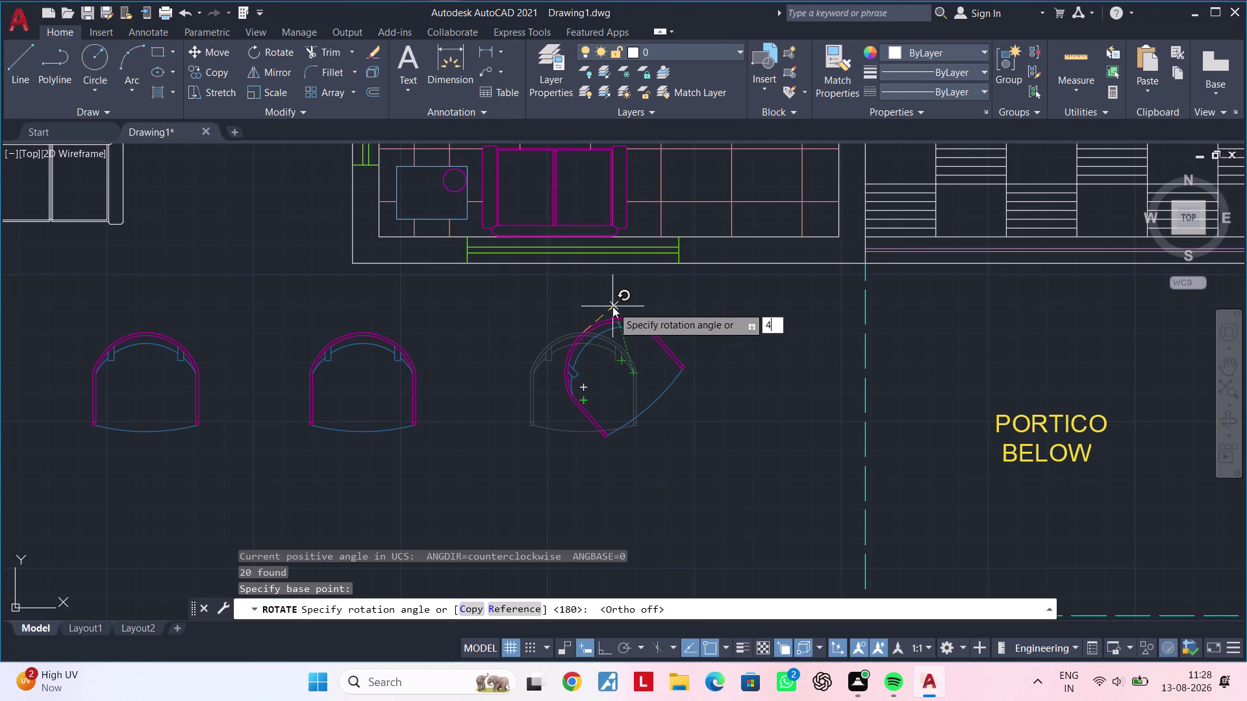
text(')
key(Return)
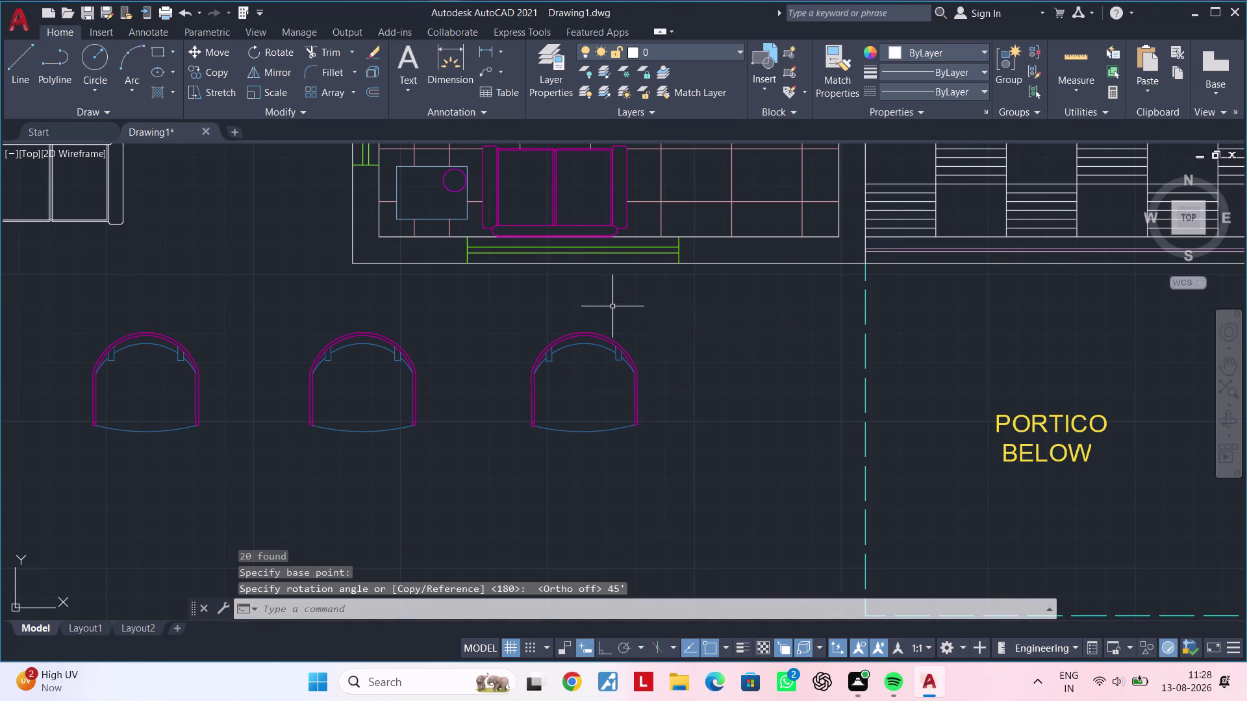
key(Escape)
key(Escape)
key(Escape)
key(Escape)
key(Escape)
key(Escape)
key(Escape)
key(Escape)
key(Escape)
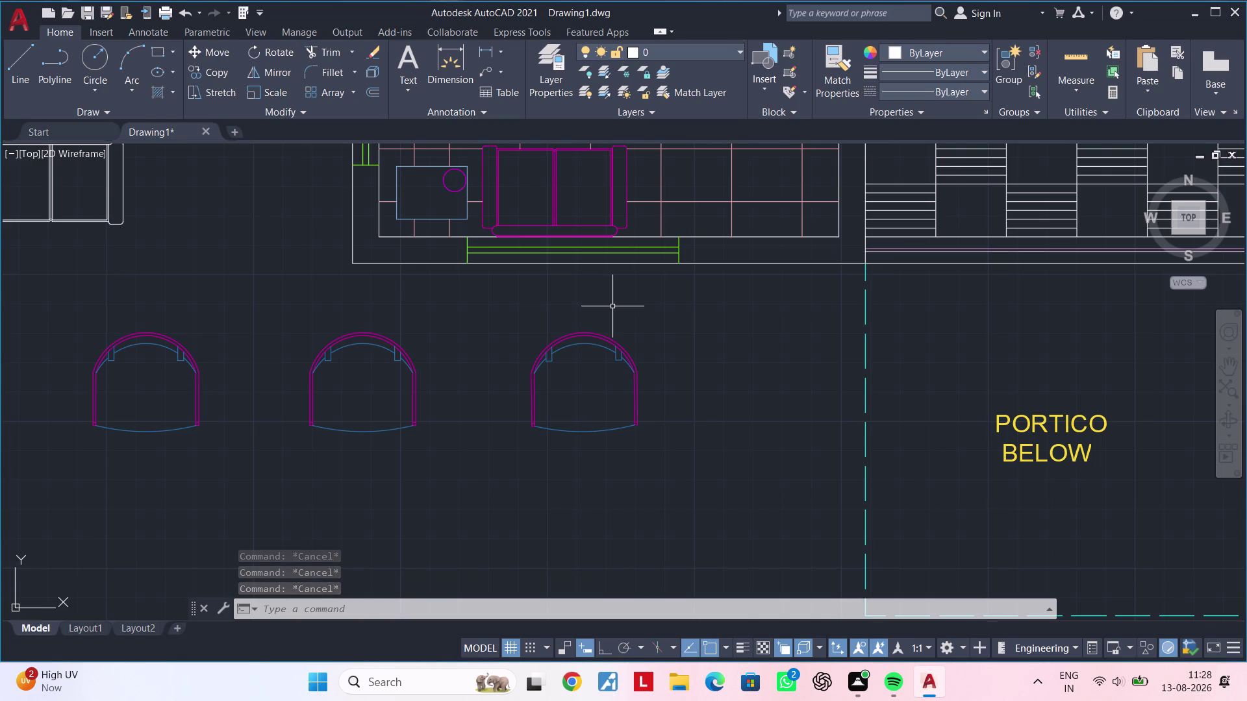
key(Escape)
Try a 30° rotation of the rightmost chair about its top, then undo it.
click(705, 291)
click(492, 468)
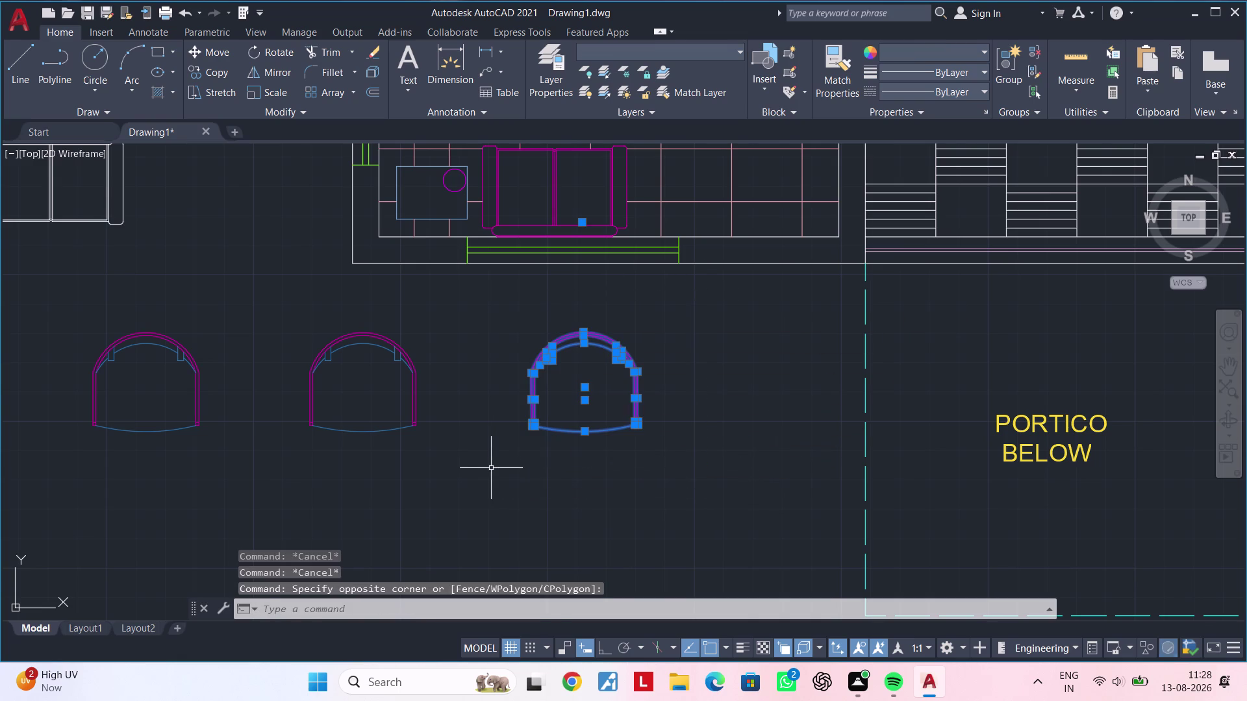
key(r)
key(o)
key(space)
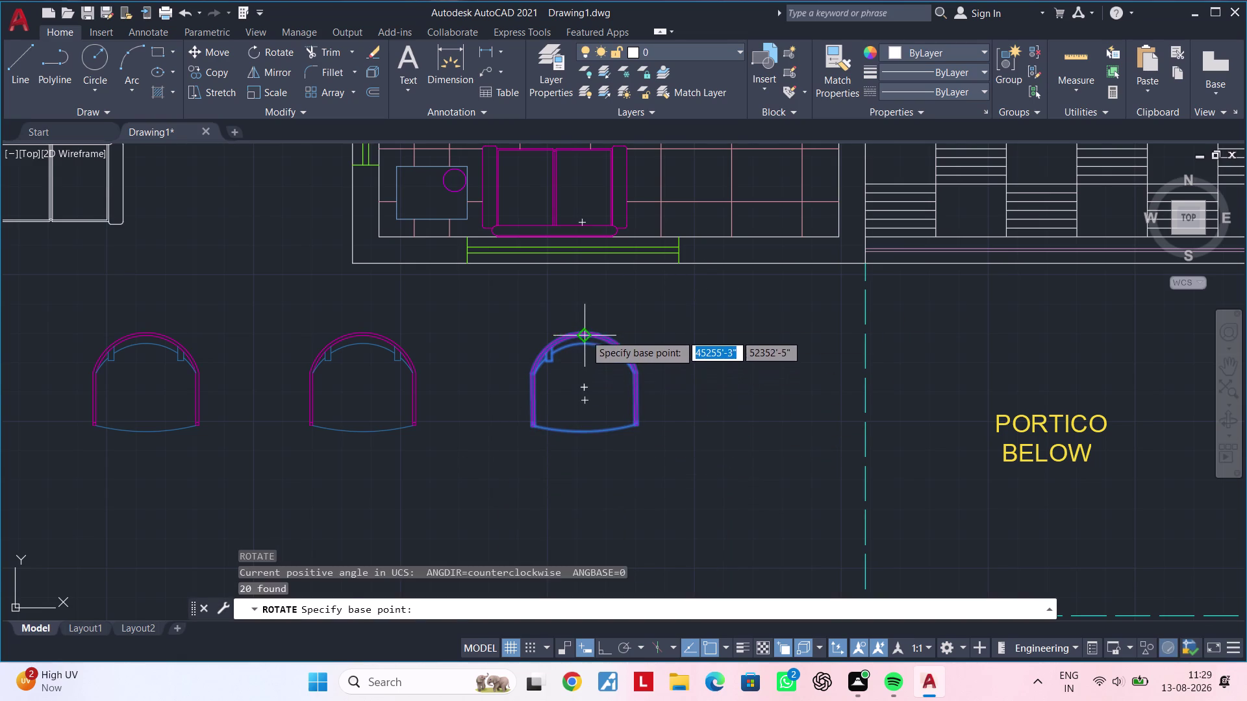
click(585, 330)
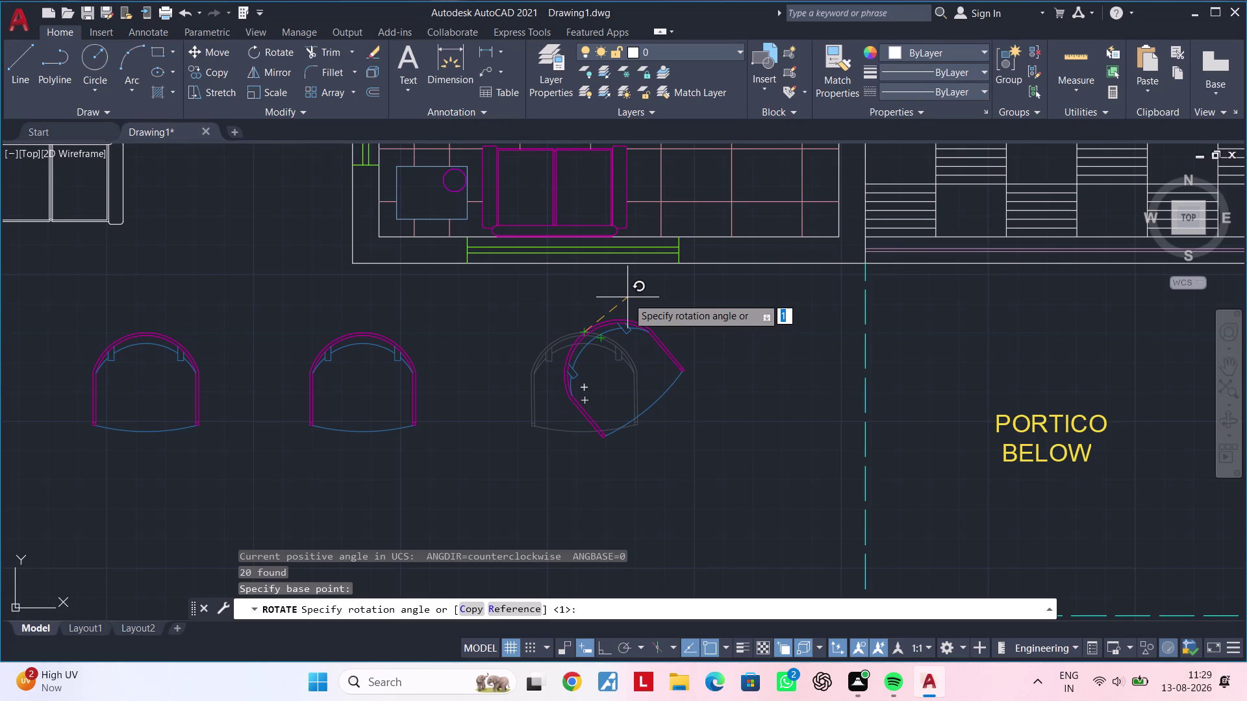
text(30')
key(Return)
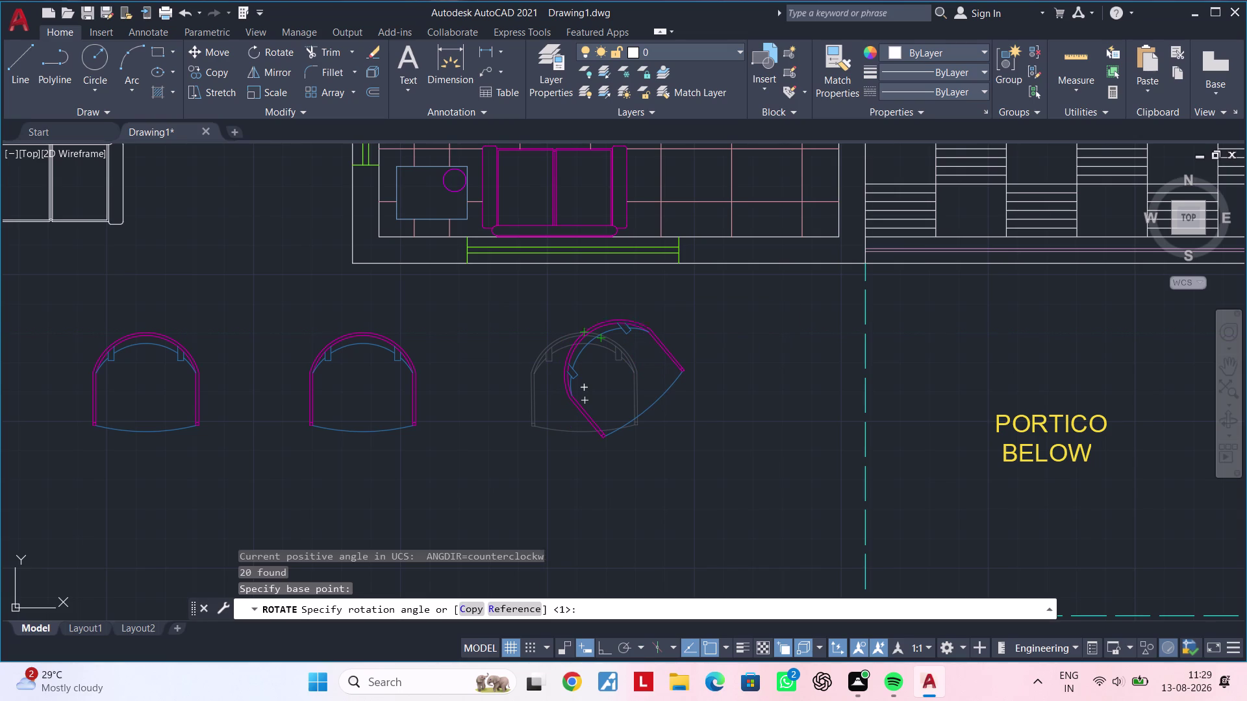
key(ctrl+z)
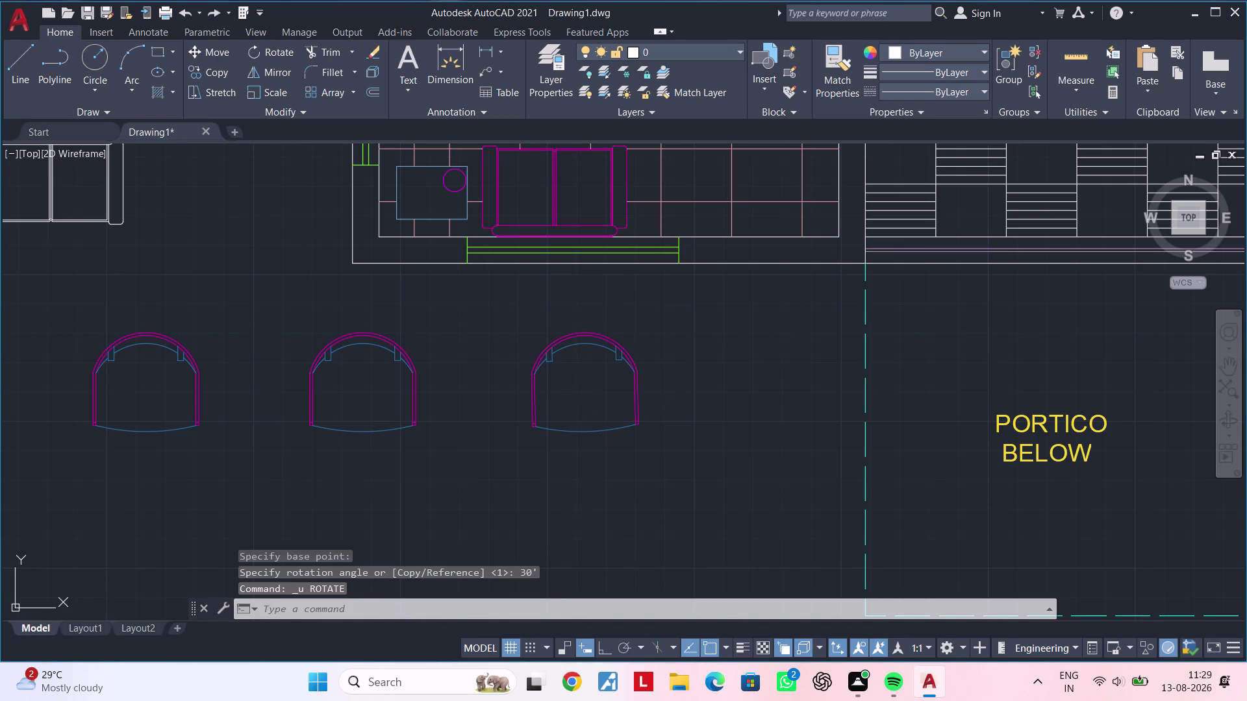
key(Escape)
key(Escape)
Window-select the third chair and rotate it by clicking a tilted angle.
drag(673, 311, 651, 329)
click(514, 461)
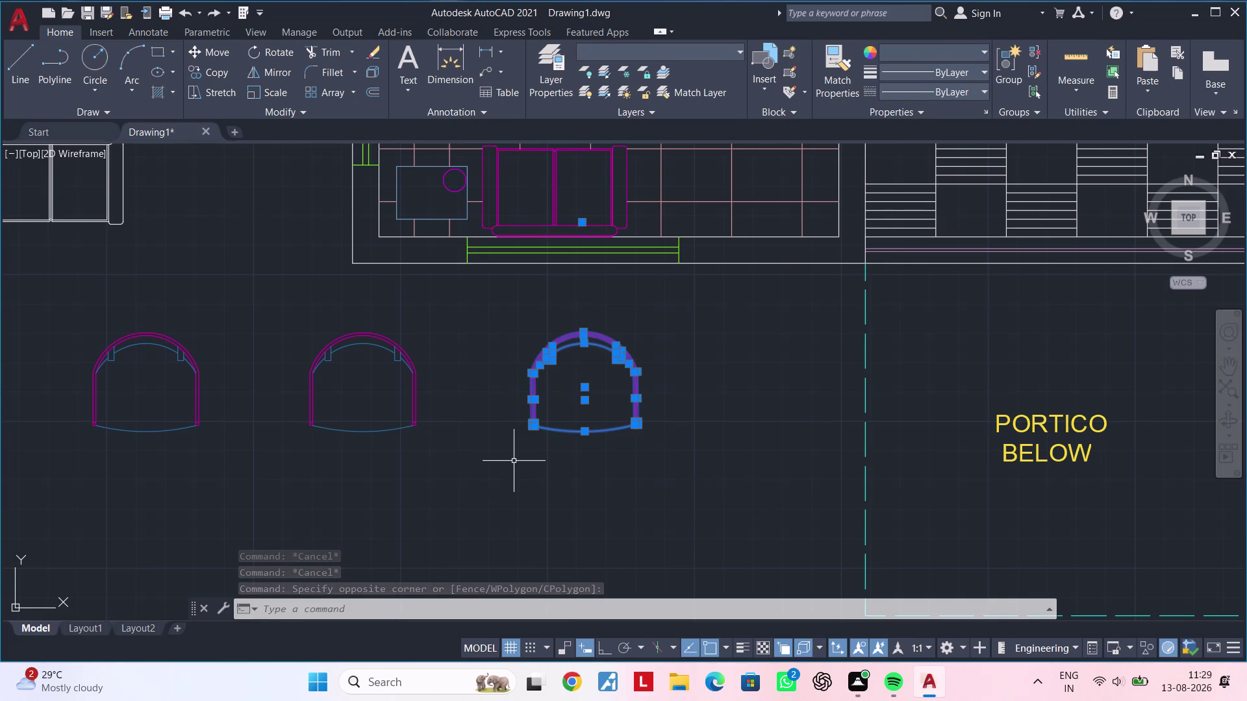
text(r)
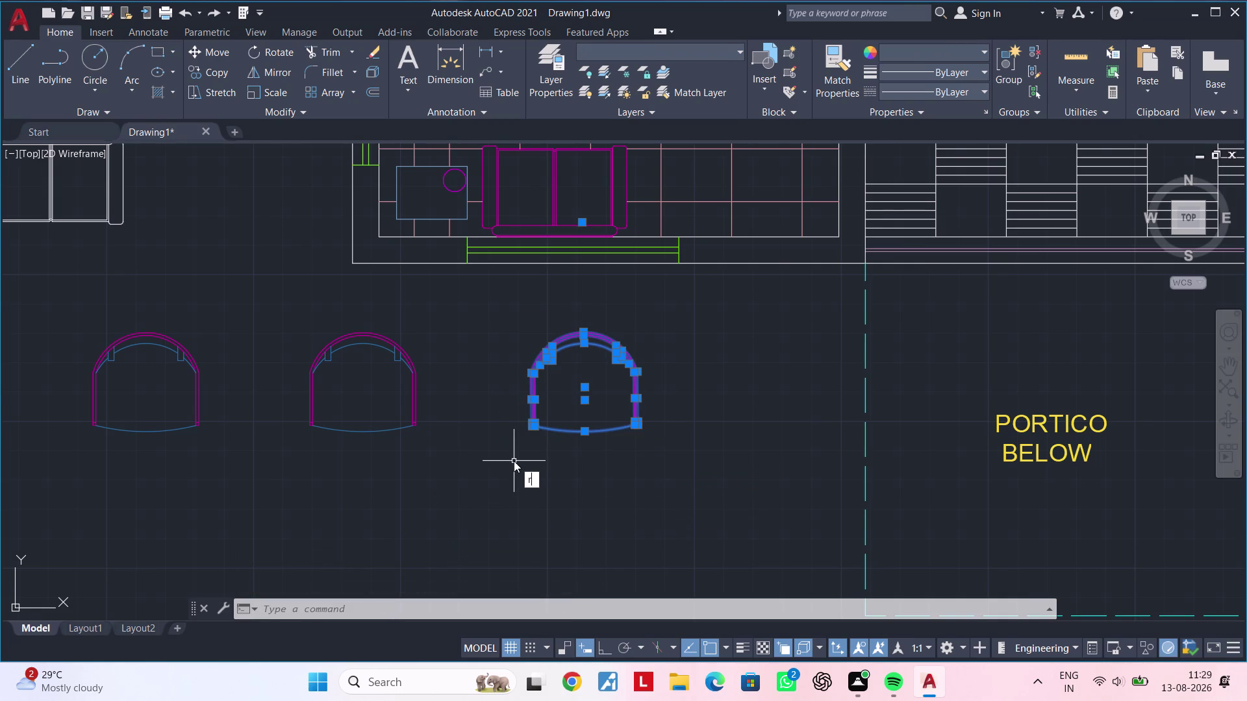
text(o)
key(space)
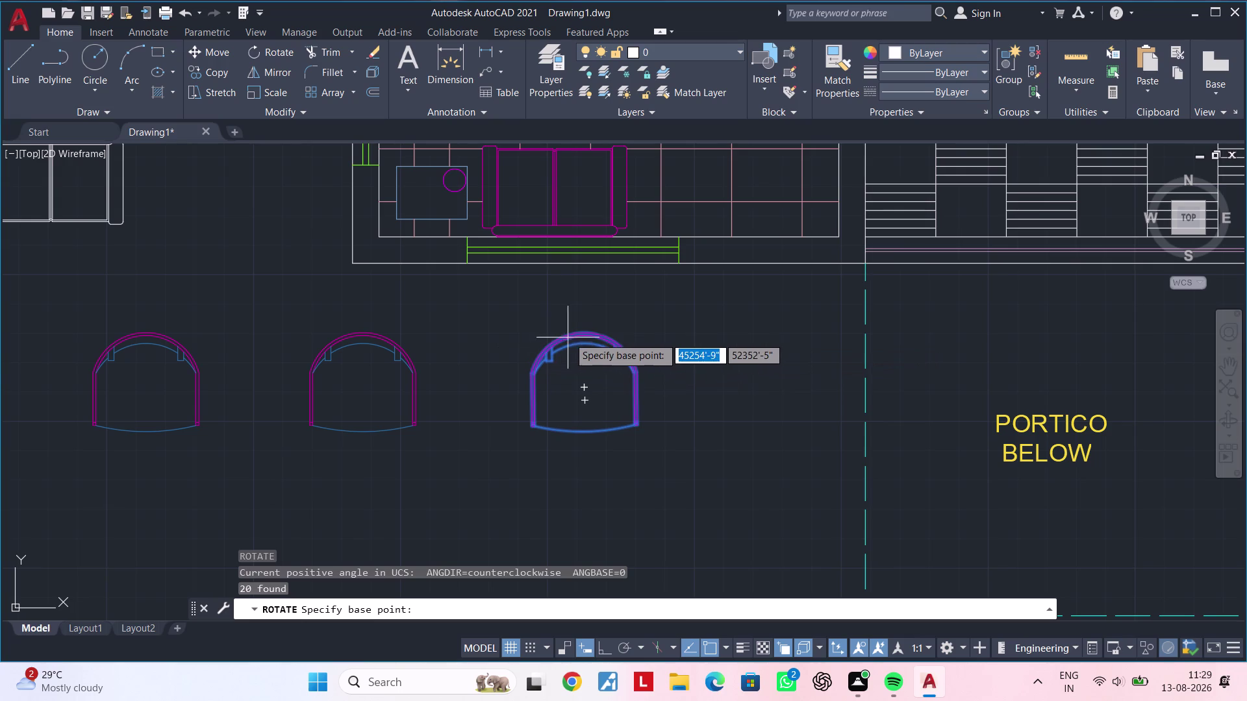
click(589, 334)
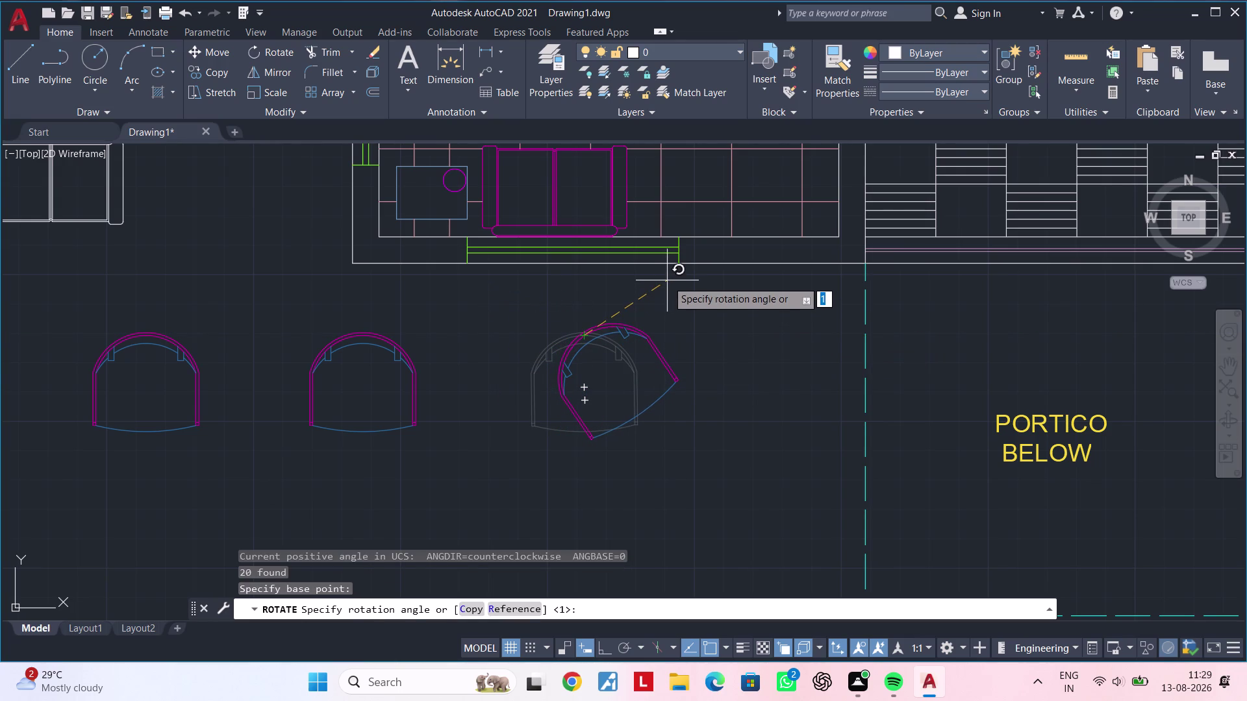
click(667, 281)
scroll(down, 3)
middle_drag(698, 447, 535, 461)
middle_drag(467, 455, 531, 431)
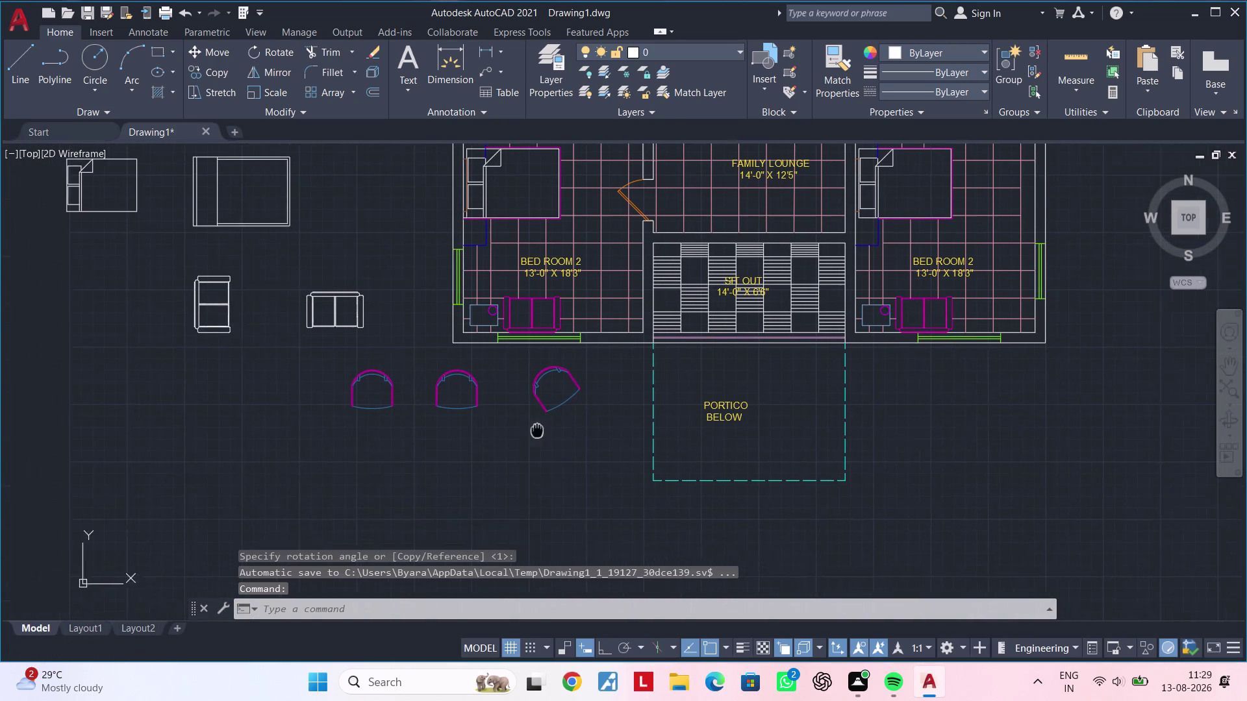
middle_drag(531, 432, 545, 430)
middle_drag(539, 420, 481, 458)
key(Escape)
key(Escape)
drag(554, 392, 528, 410)
click(443, 468)
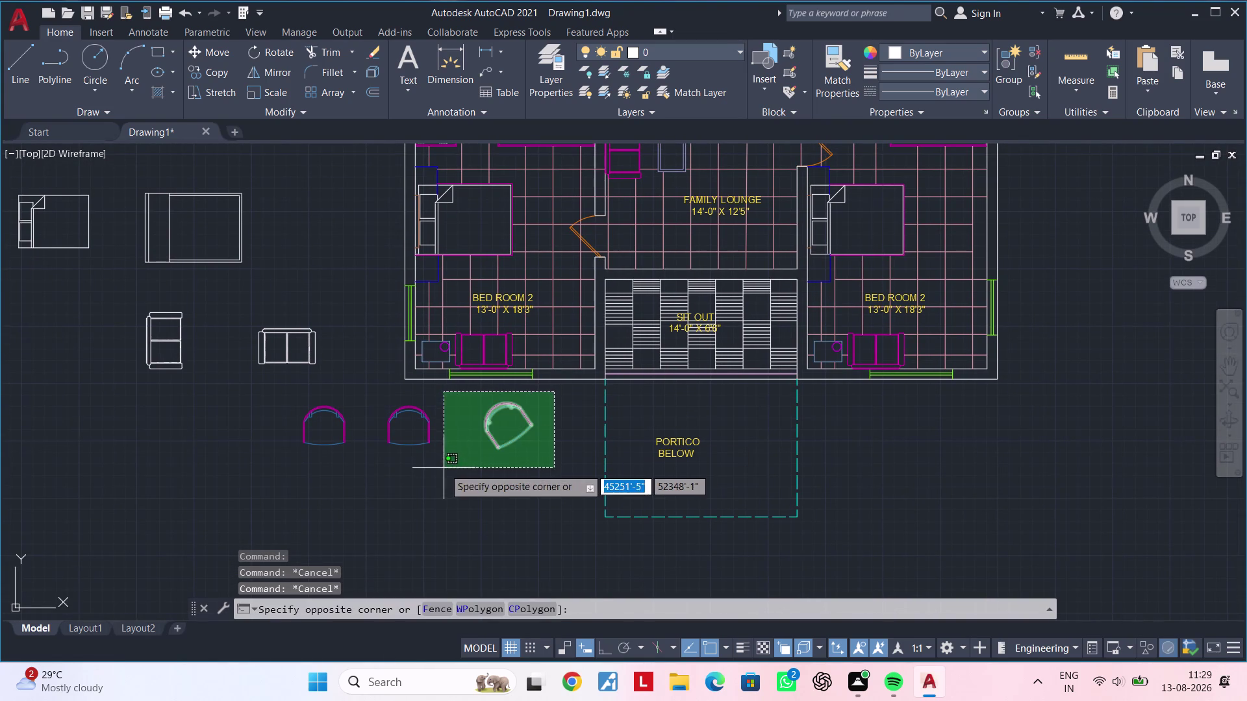
text(mi)
key(Escape)
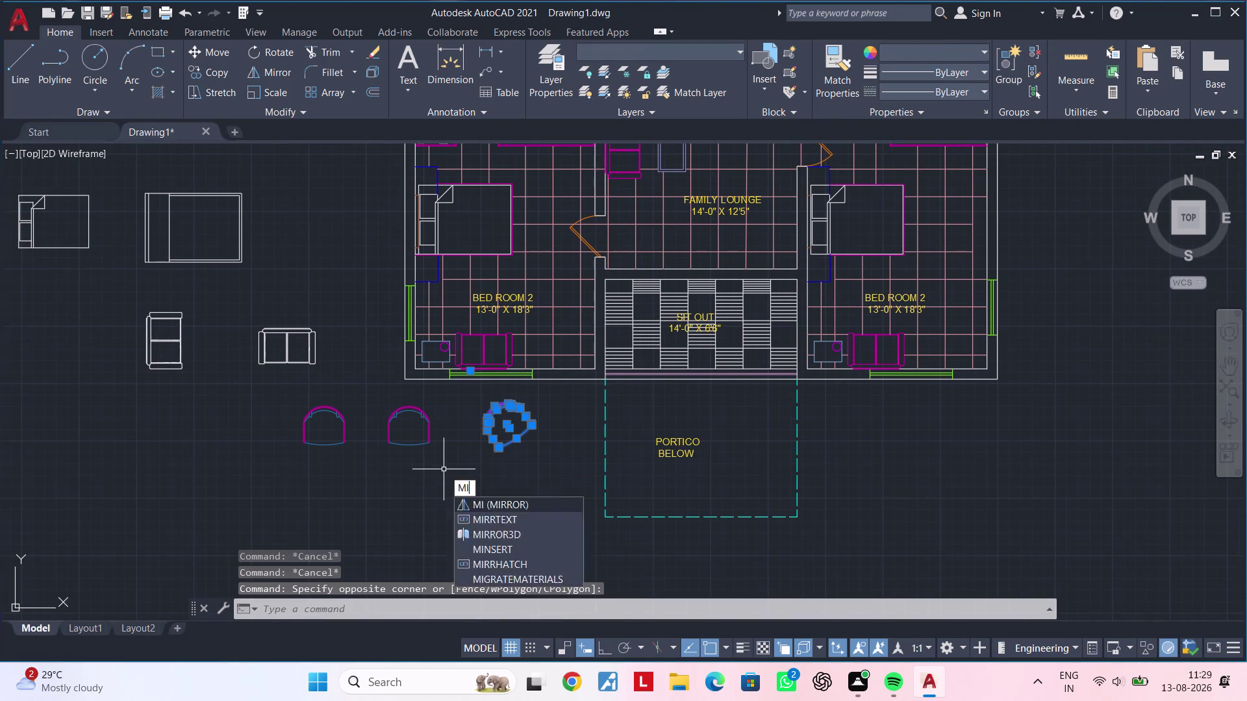
key(Escape)
key(Escape)
scroll(up, 3)
click(543, 373)
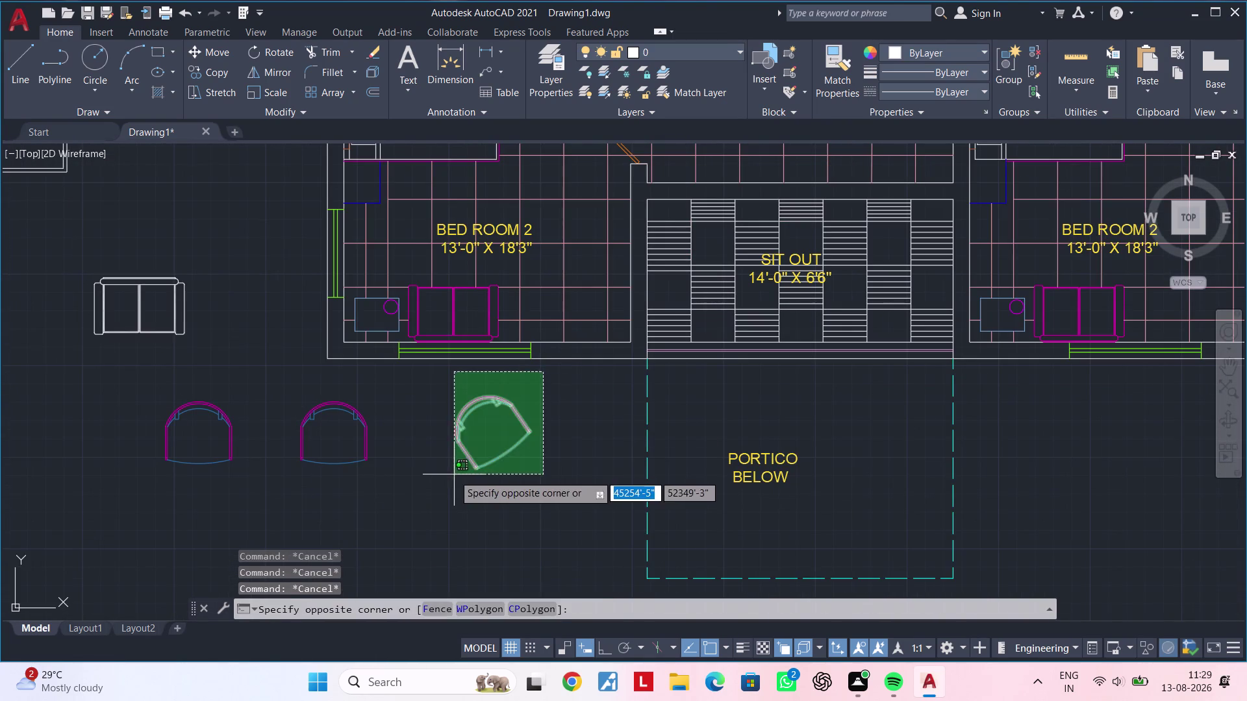
click(431, 494)
key(c)
key(o)
key(space)
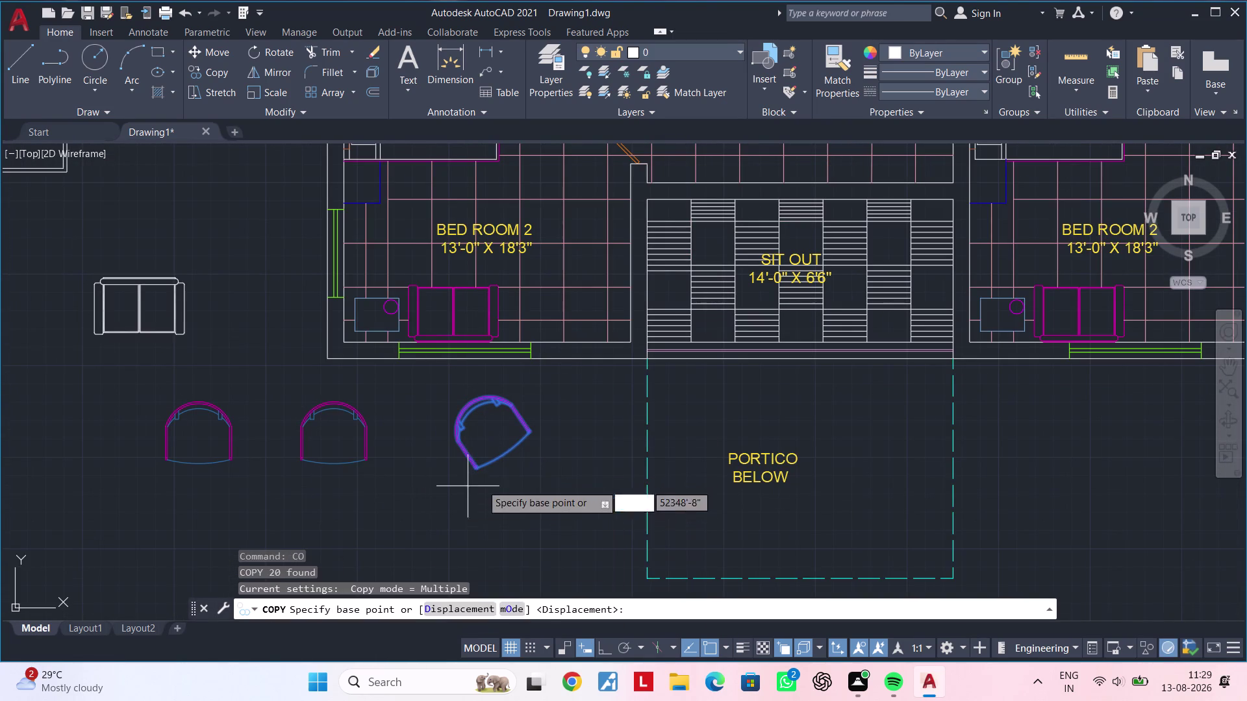
click(503, 472)
middle_drag(738, 450, 726, 461)
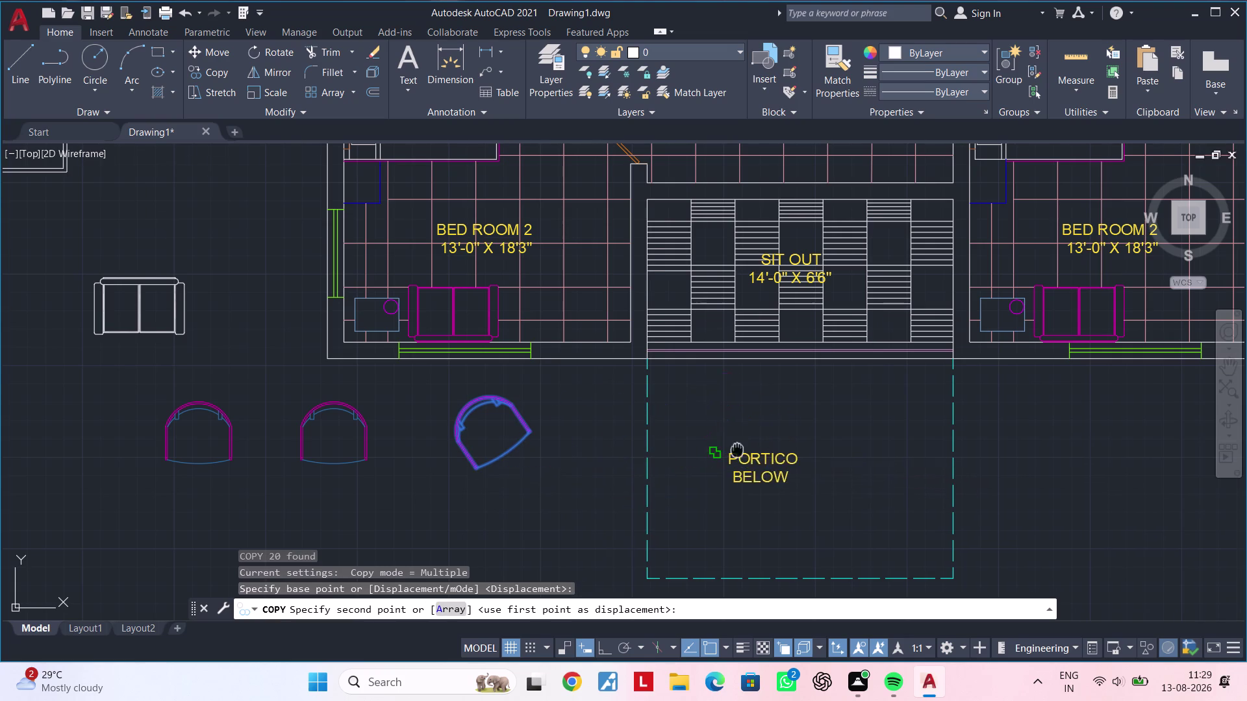
middle_drag(726, 461, 610, 548)
scroll(up, 3)
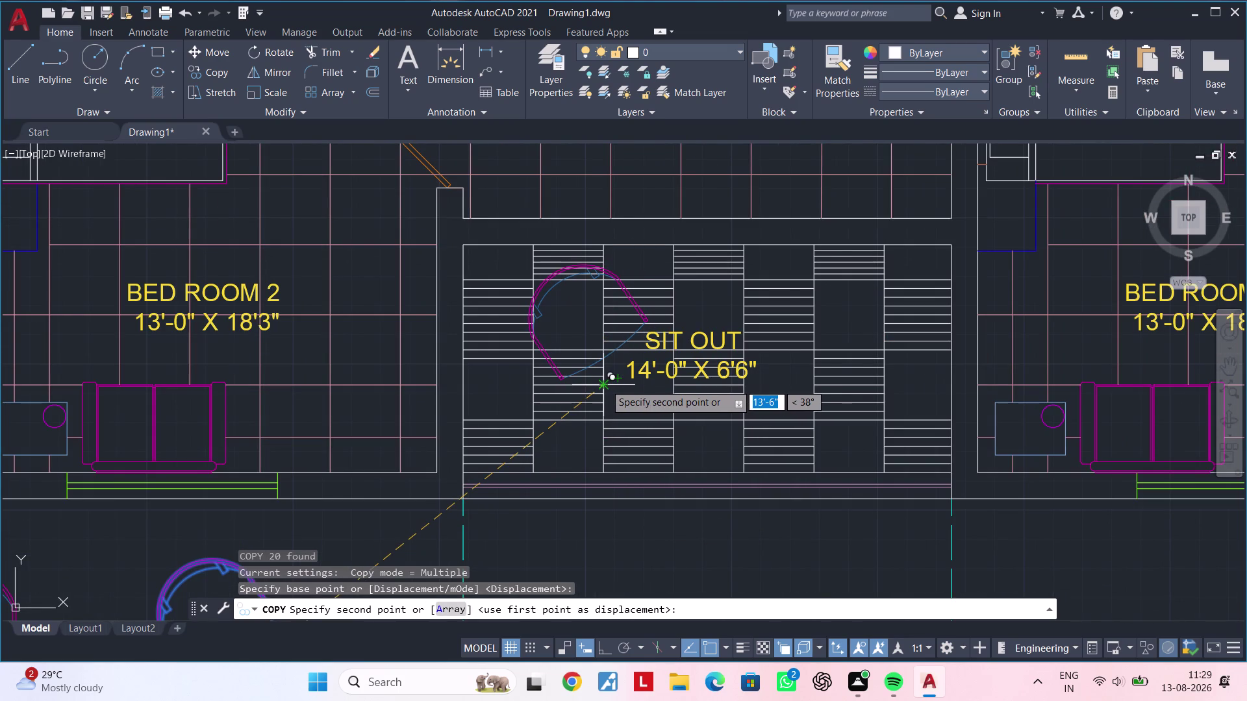
click(609, 384)
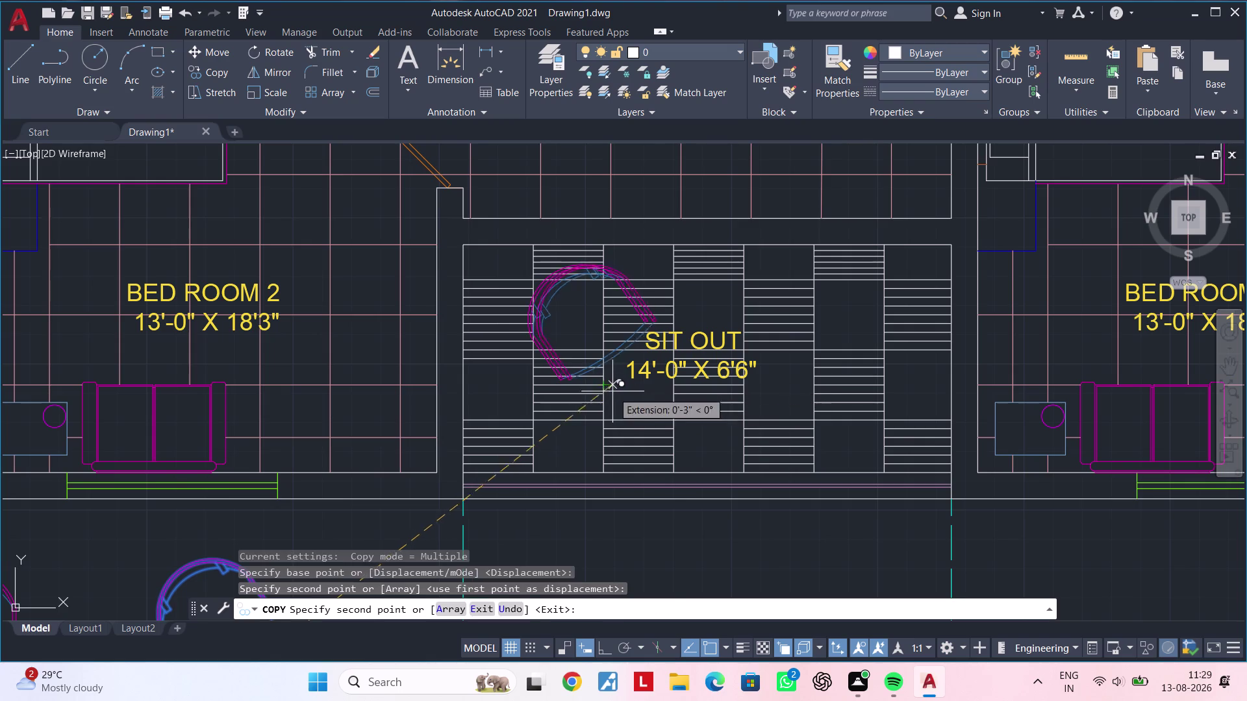
key(Escape)
key(Escape)
key(Escape)
middle_drag(584, 460, 574, 472)
key(Escape)
key(Escape)
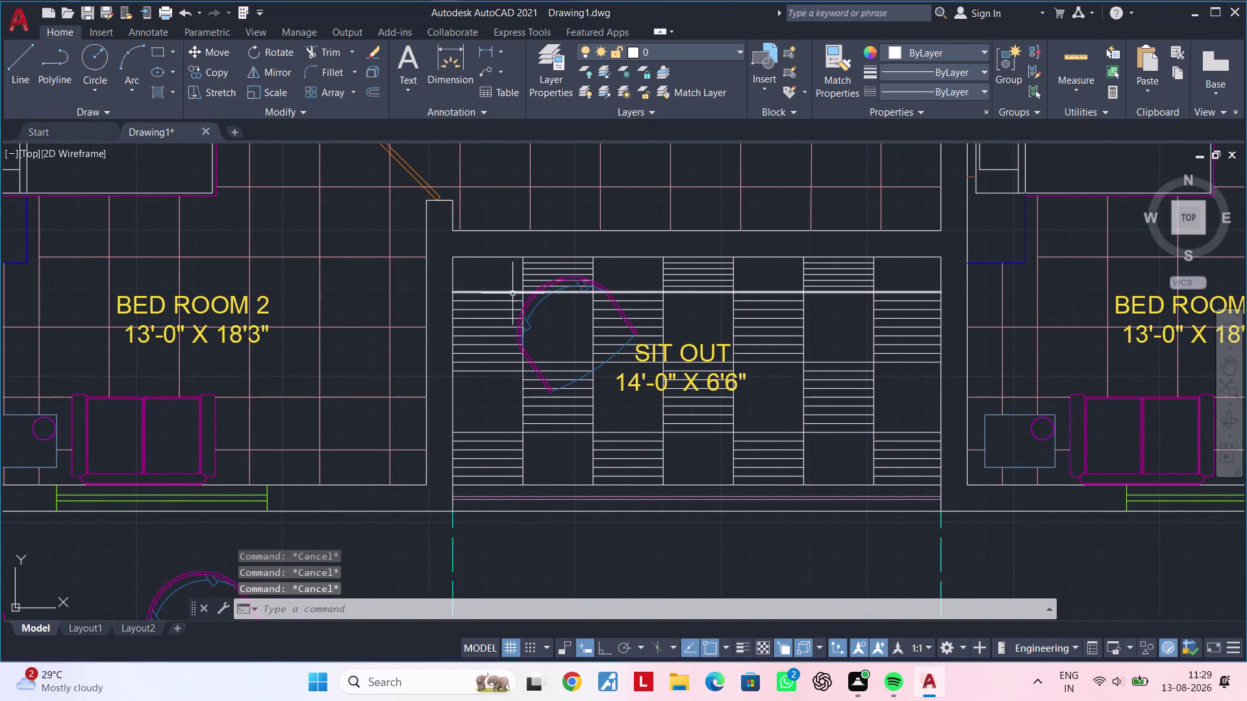
key(Escape)
click(514, 283)
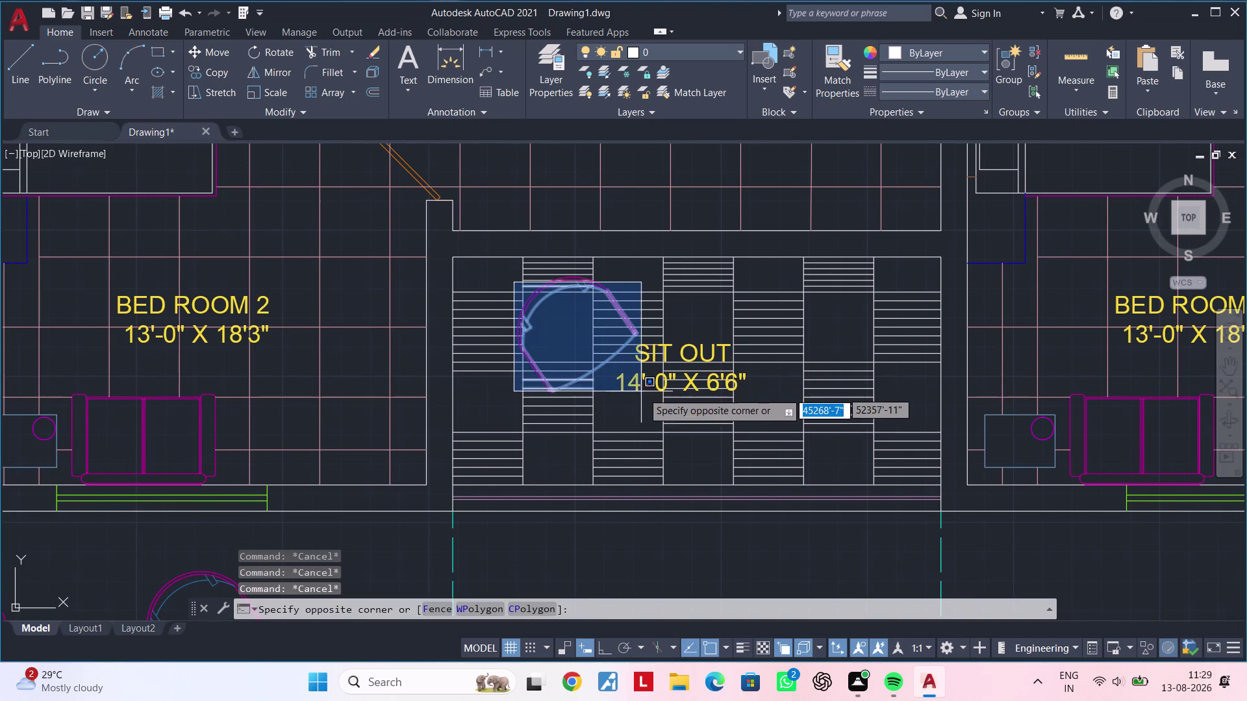
key(Escape)
drag(511, 272, 521, 272)
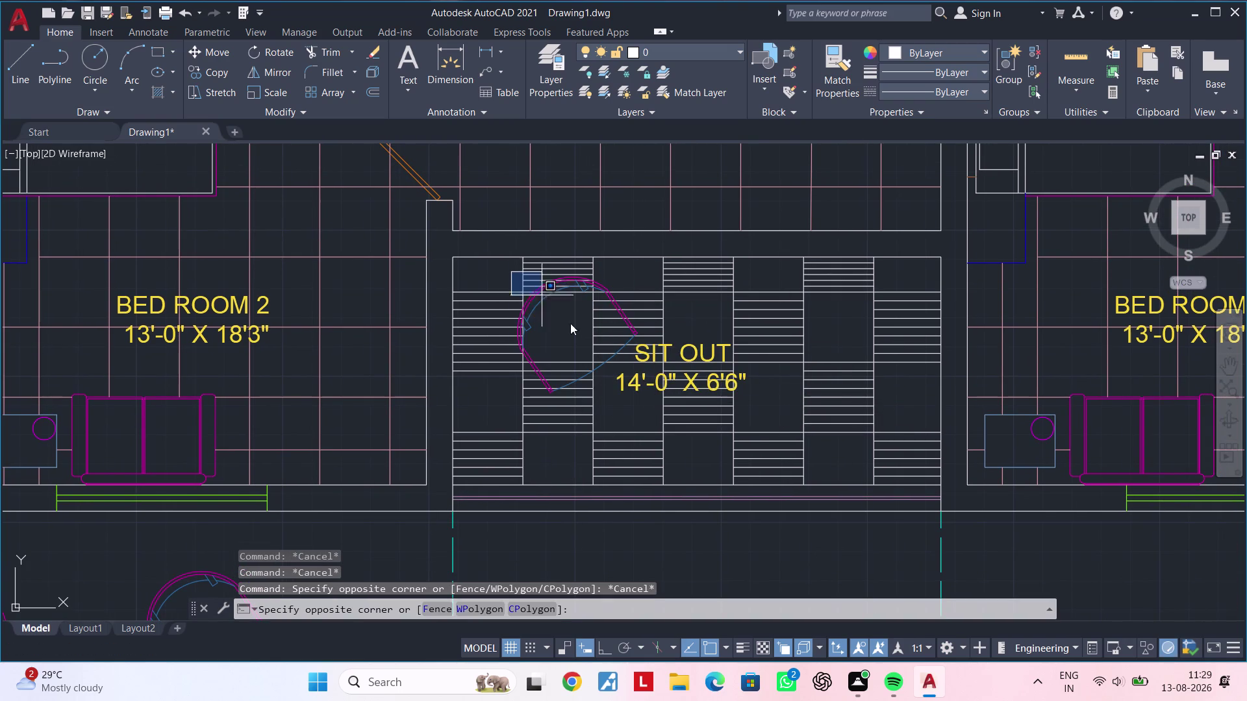
click(637, 400)
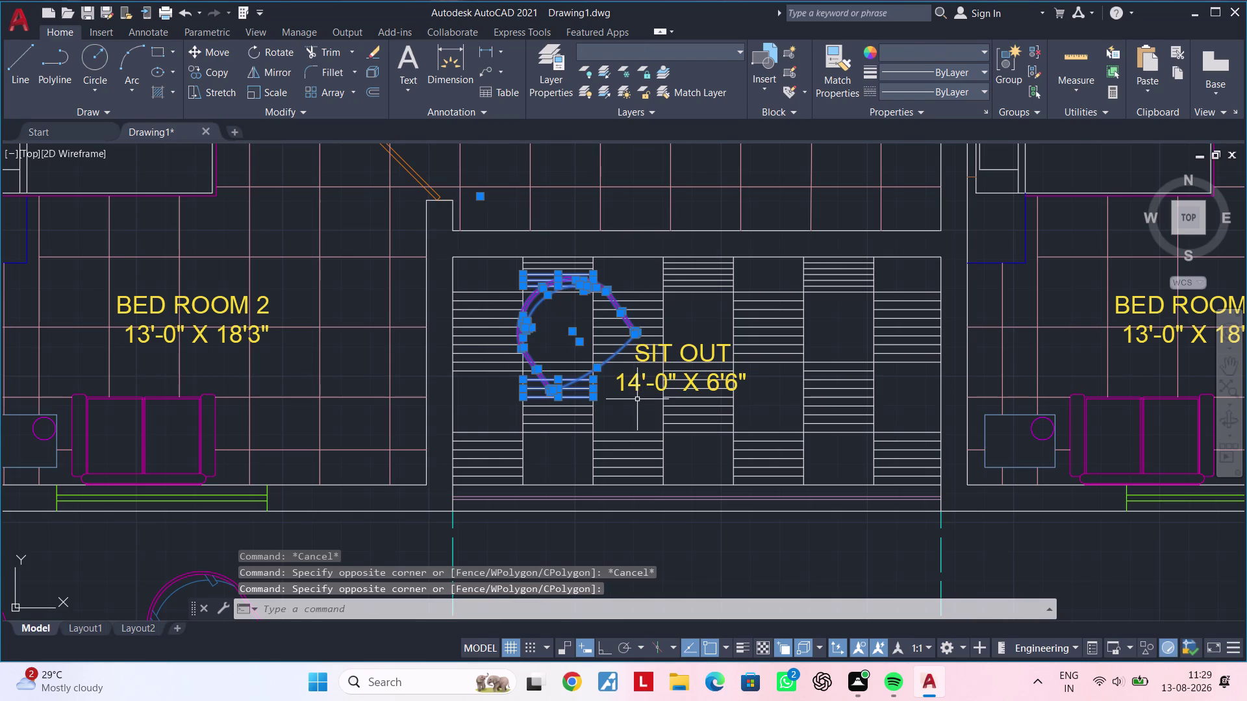
key(Escape)
key(Escape)
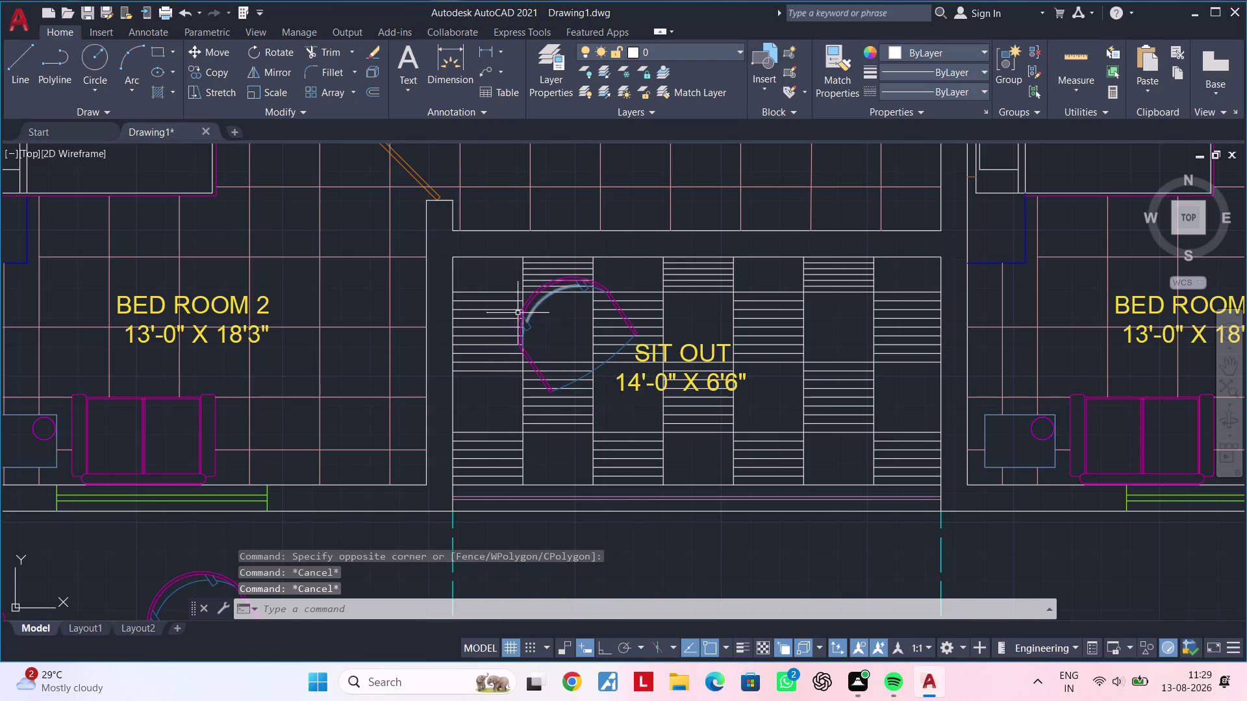
click(516, 294)
key(Escape)
key(Escape)
scroll(up, 3)
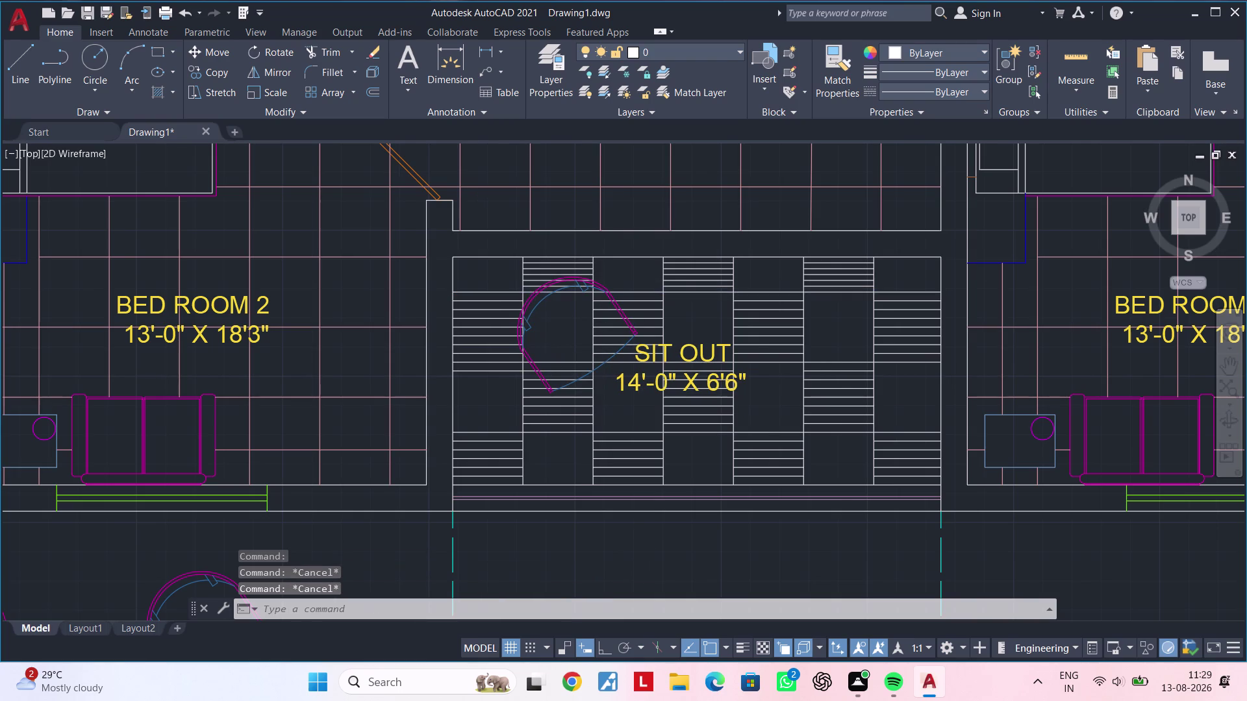
scroll(down, 3)
middle_drag(544, 335, 518, 309)
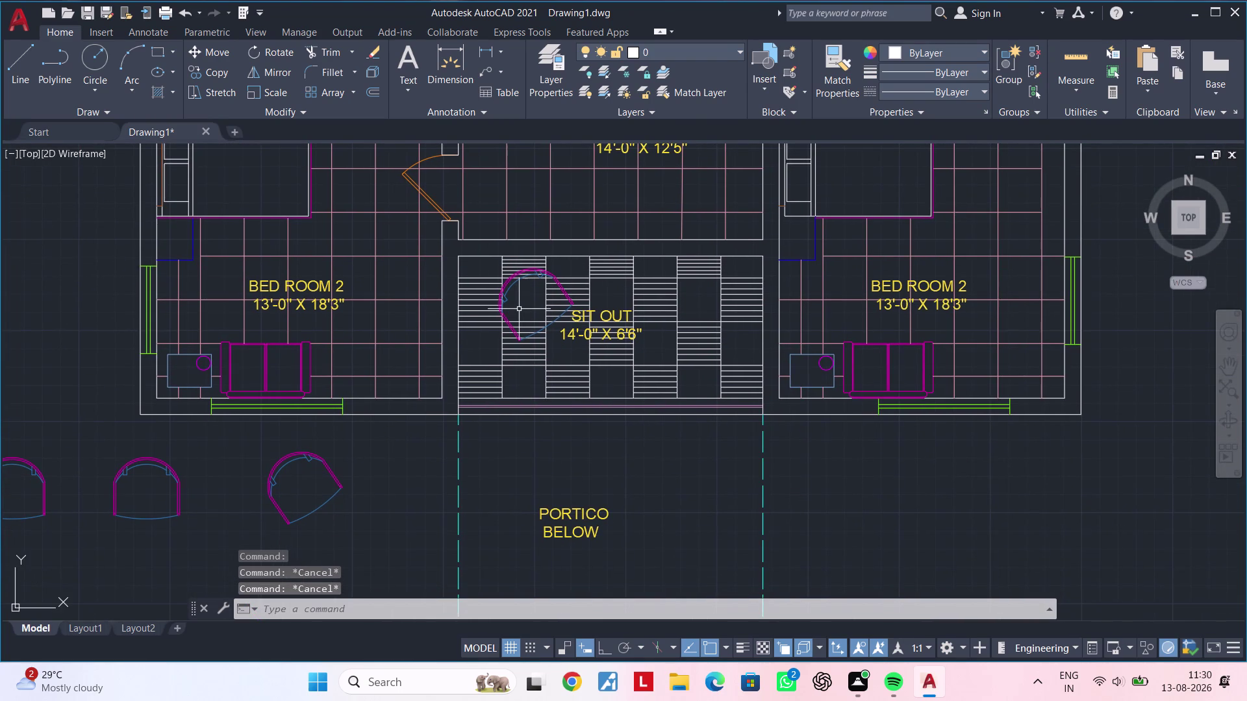
scroll(up, 3)
middle_drag(536, 300, 516, 368)
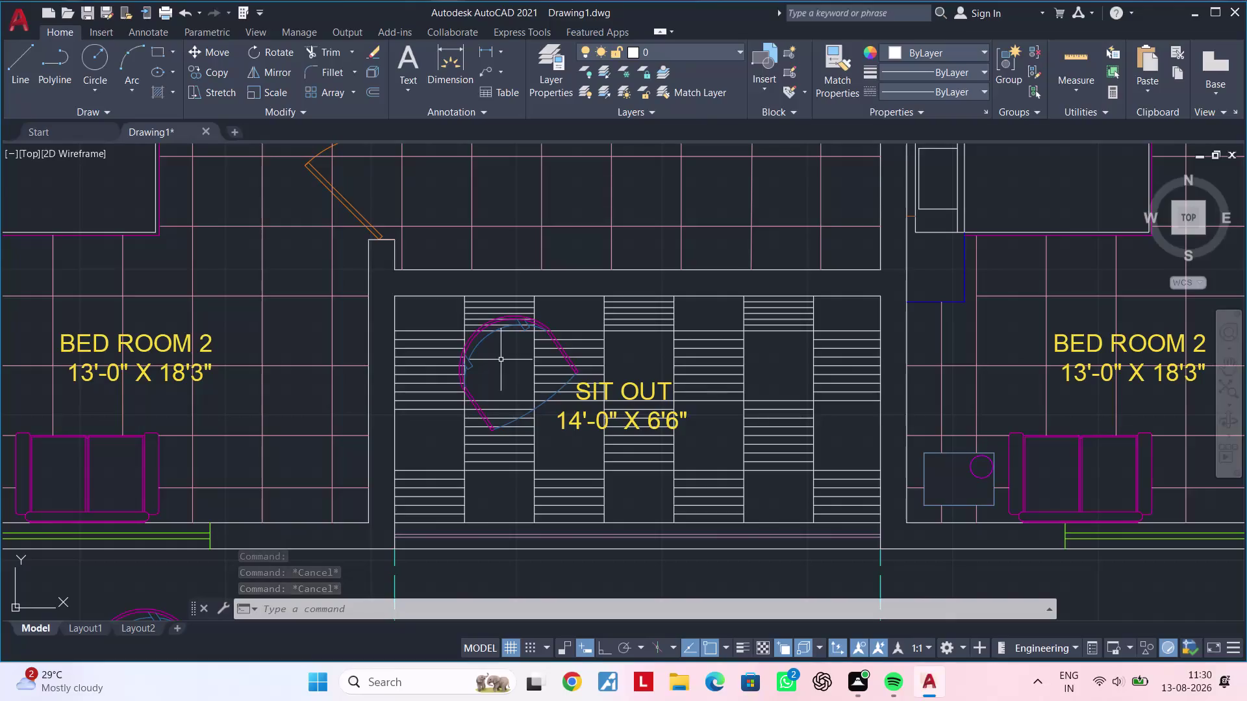
scroll(down, 3)
key(ctrl+z)
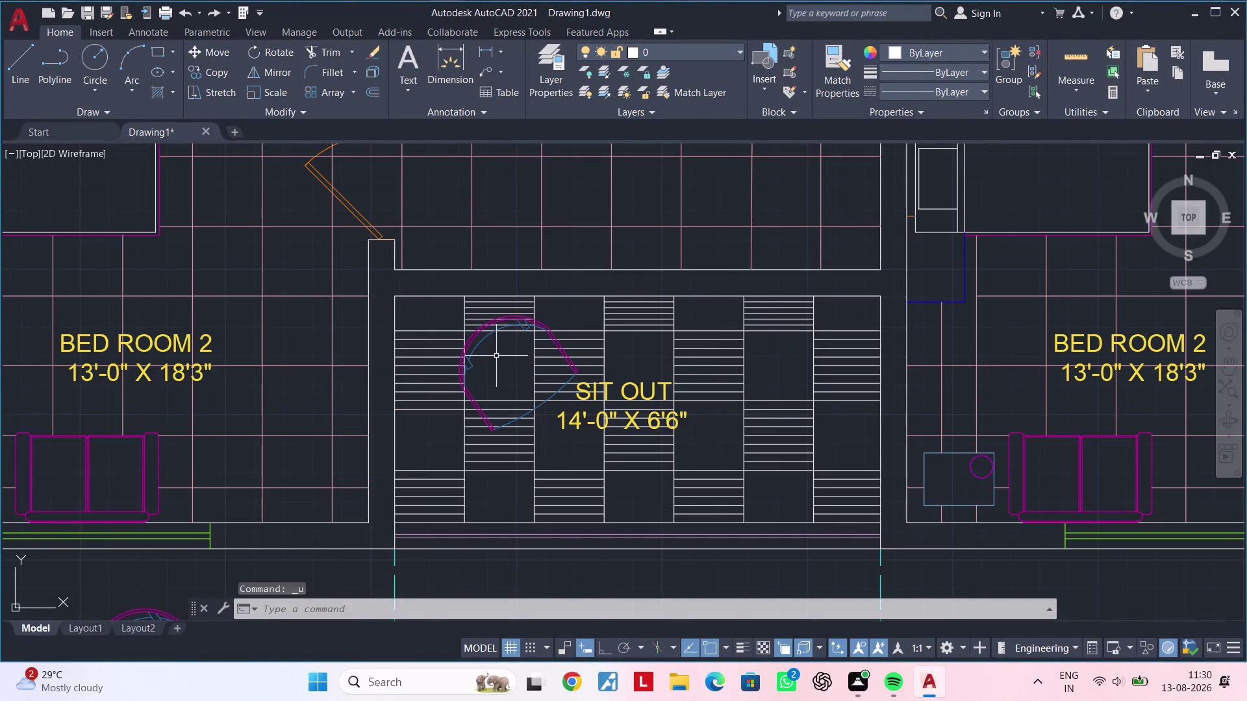
key(ctrl+z)
key(ctrl+z)
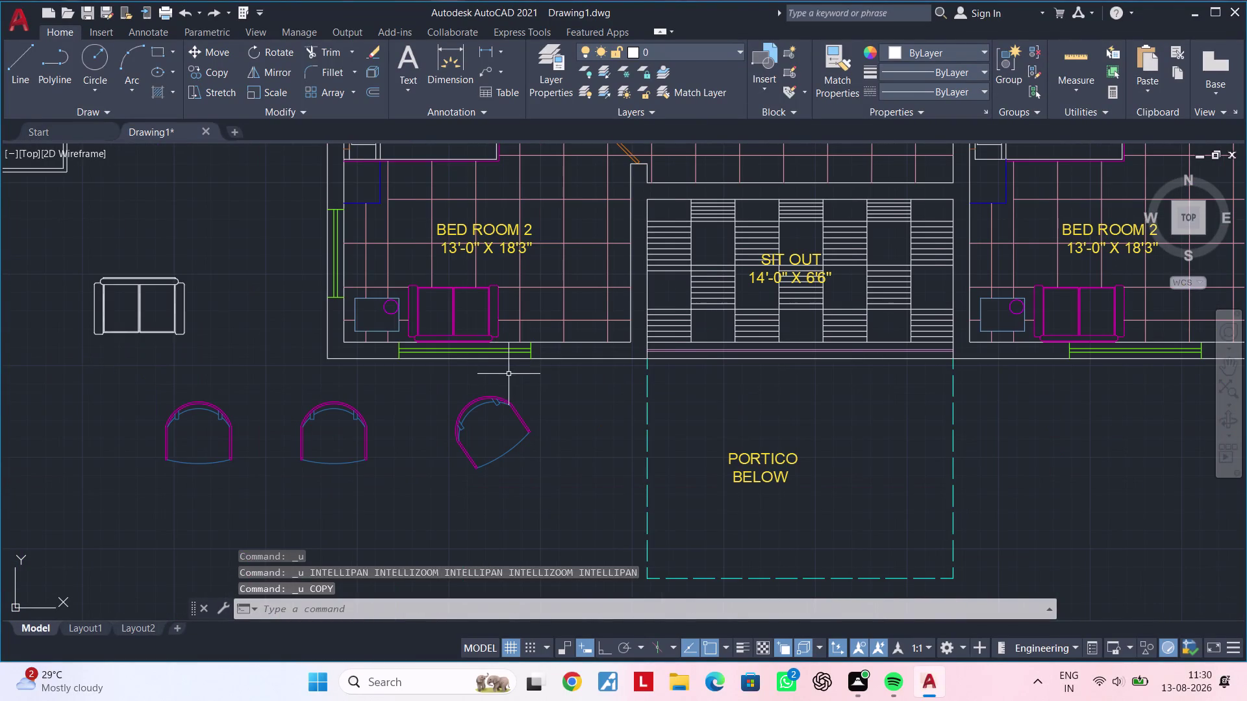
middle_drag(509, 374, 449, 366)
key(Escape)
click(382, 386)
click(500, 476)
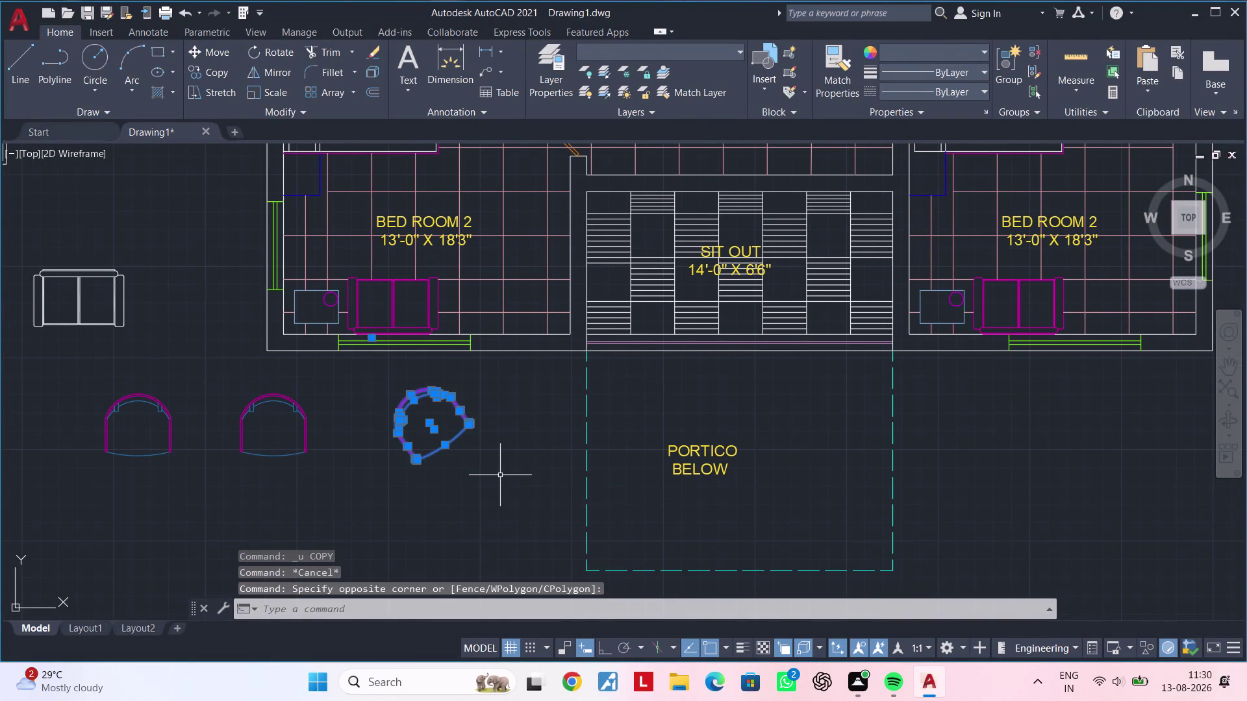
Define the selected tilted chair as a block named 'chair'.
text(b)
key(space)
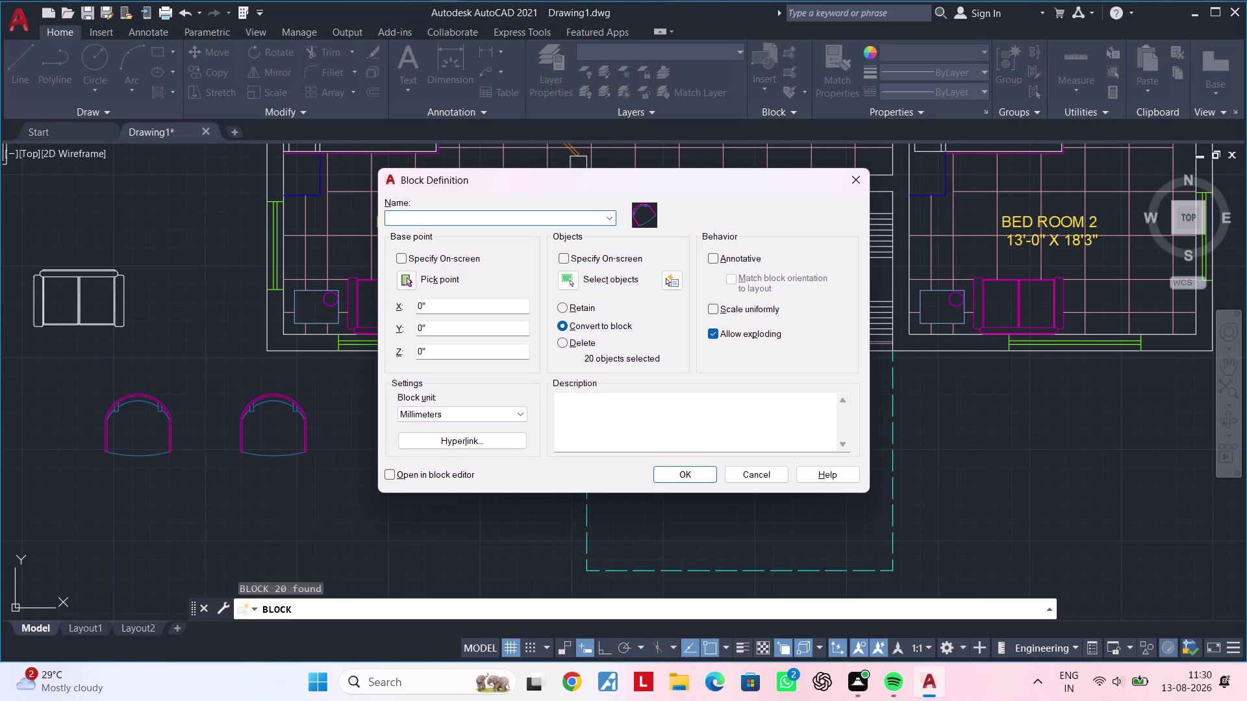
click(439, 218)
text(c)
text(ha)
text(ir)
key(Return)
Select the new chair block and start the COPY command.
drag(366, 361, 376, 376)
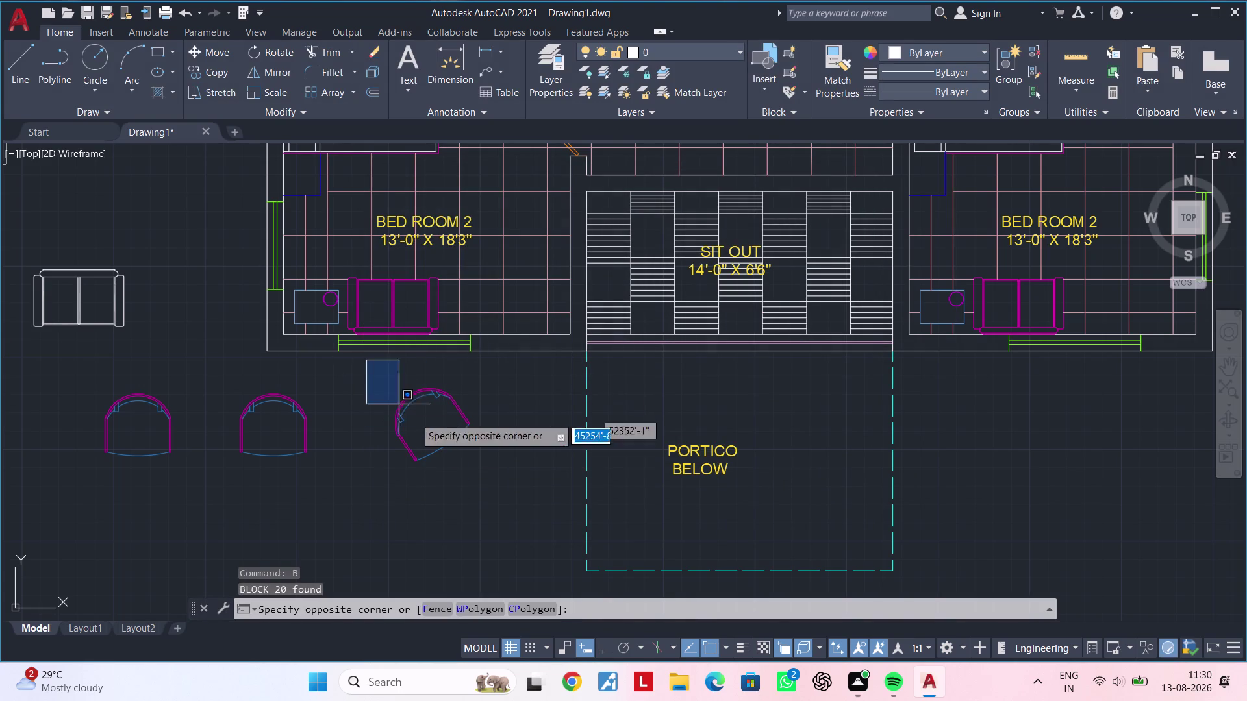
click(525, 486)
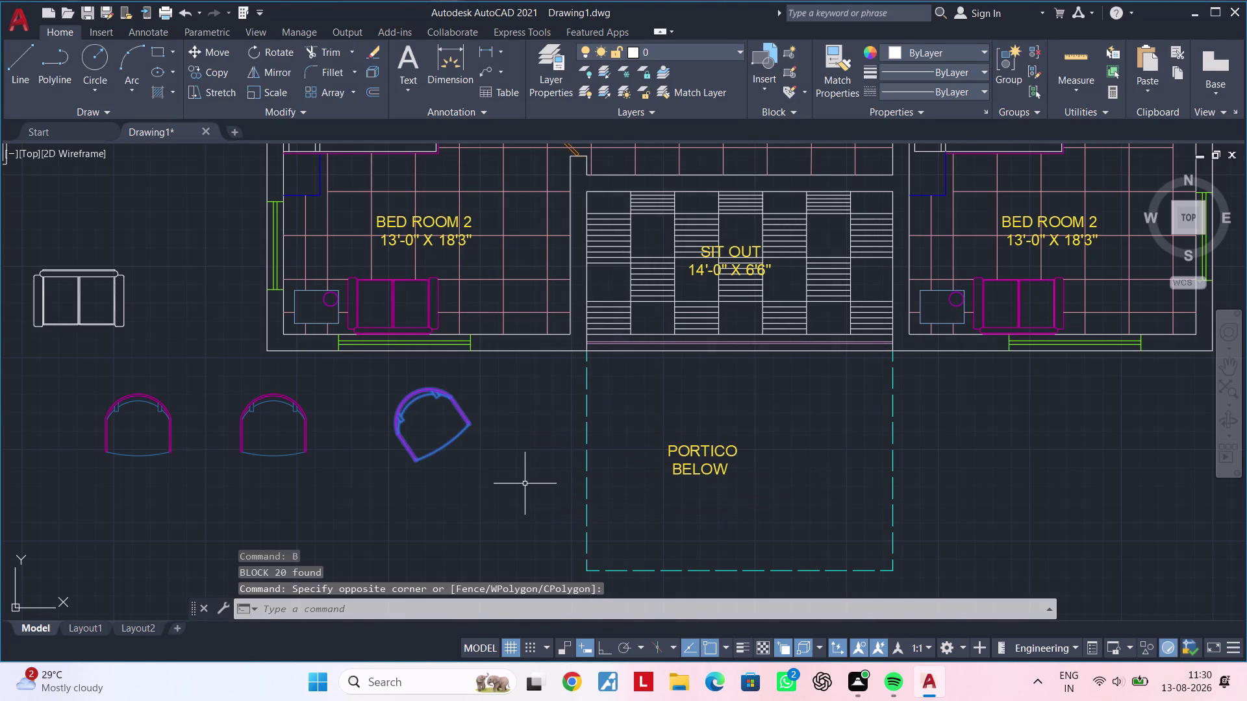
text(co)
key(space)
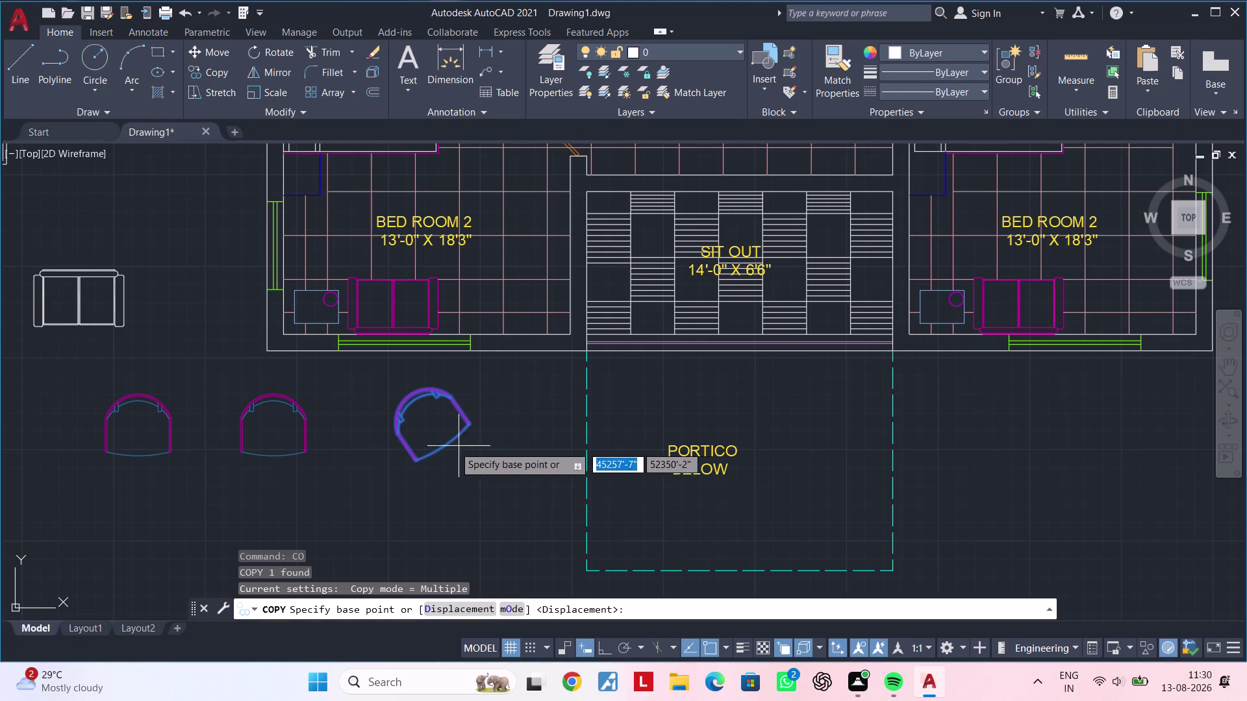
Place a copy of the chair block inside the SIT OUT.
click(427, 413)
middle_drag(676, 402, 441, 464)
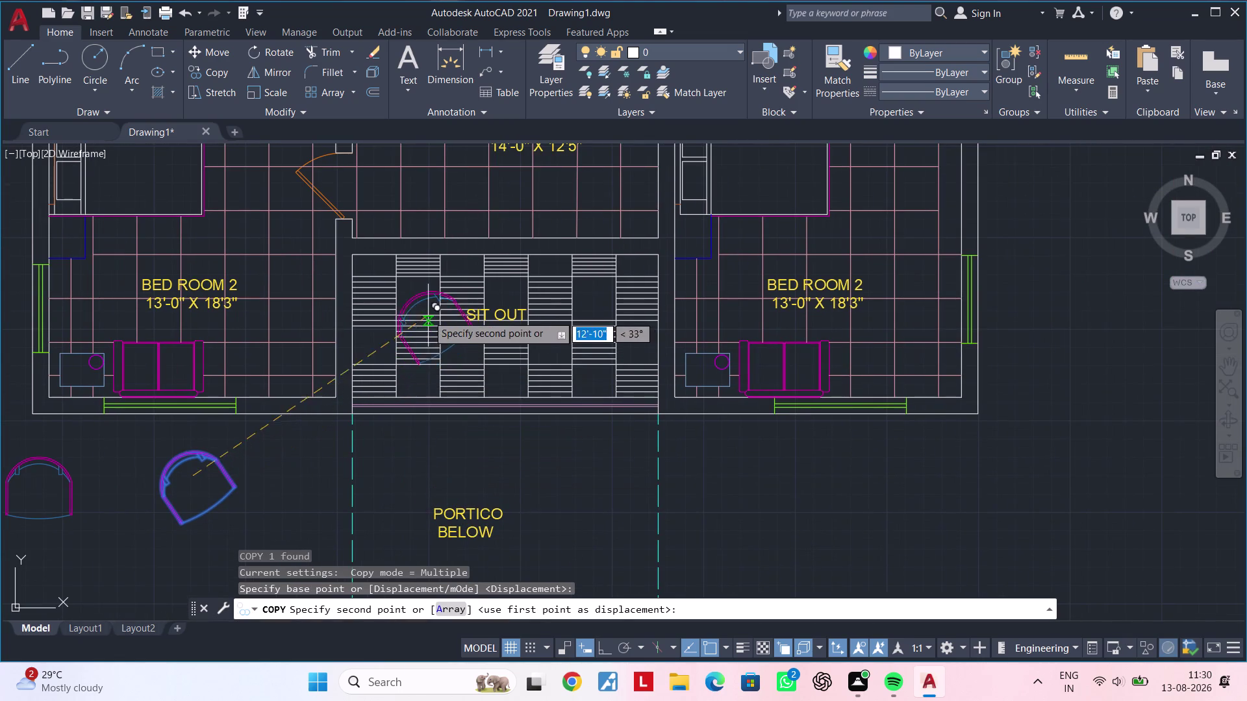
scroll(up, 3)
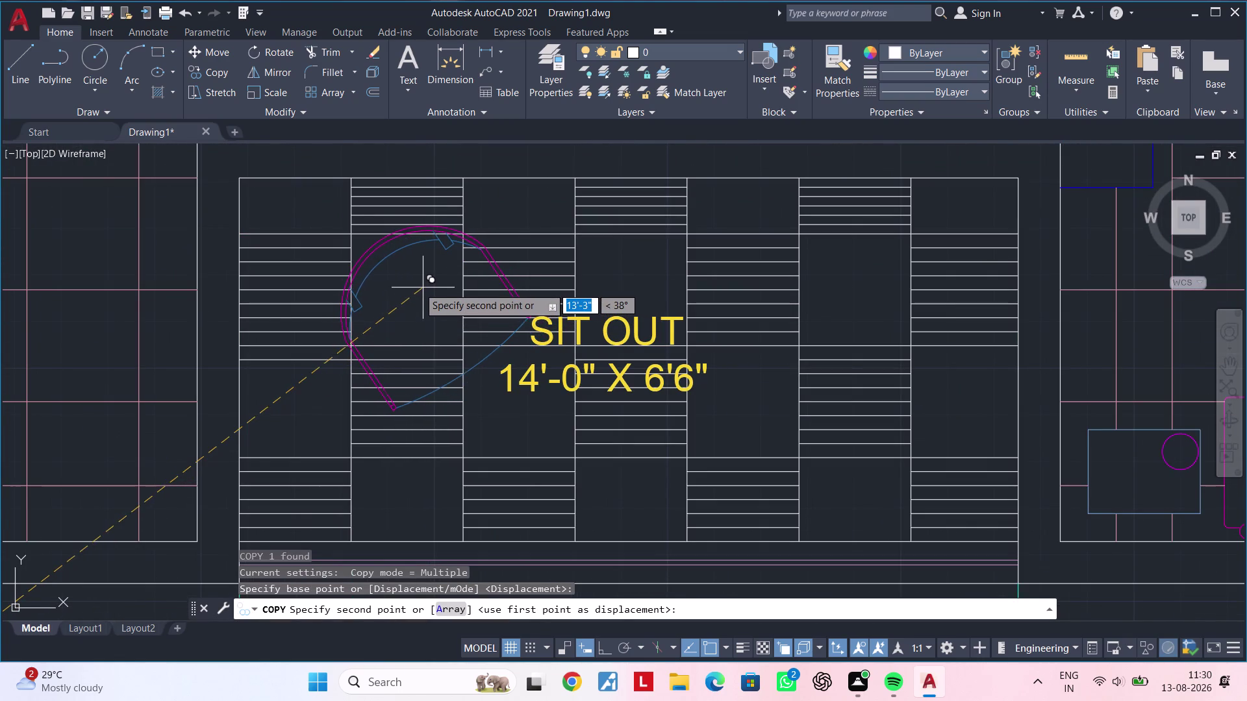
click(422, 287)
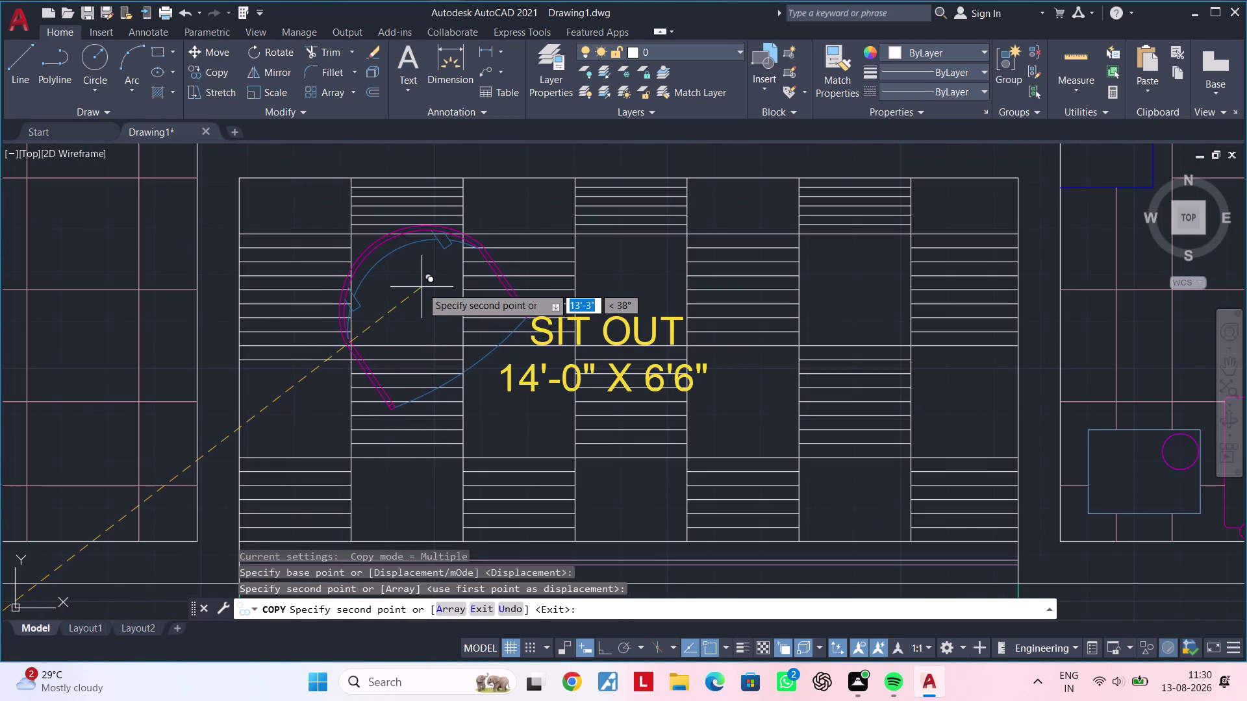
scroll(down, 3)
middle_drag(489, 405, 427, 408)
End the copy and pick the arch chair, bringing up selection cycling.
key(Escape)
key(Escape)
key(Escape)
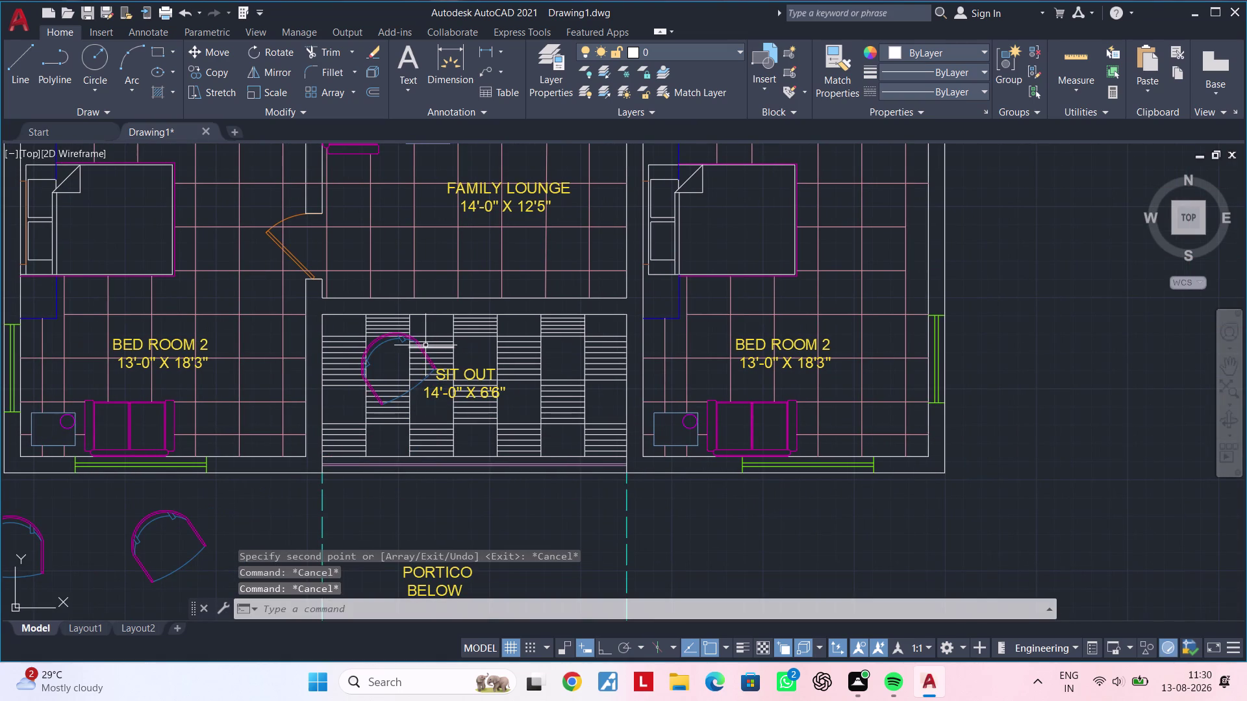
click(422, 348)
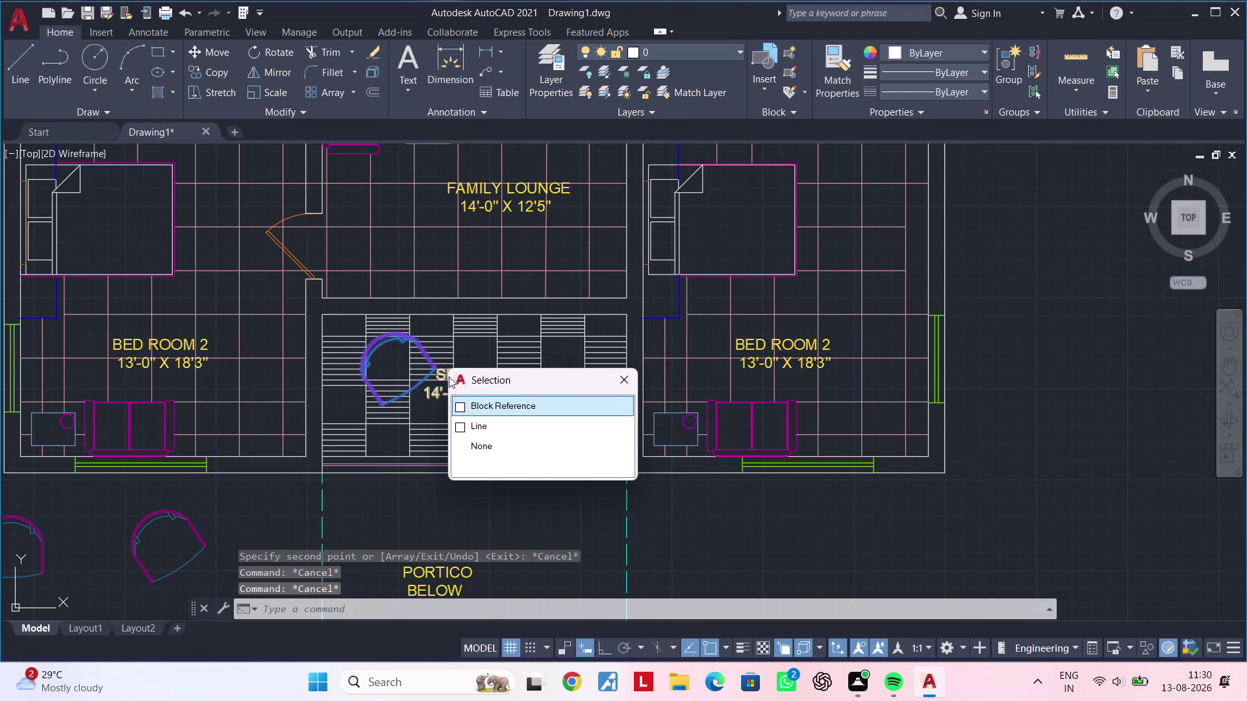
Mirror the chair block about a vertical axis through the SIT OUT, keeping the original.
click(498, 411)
text(mi)
key(space)
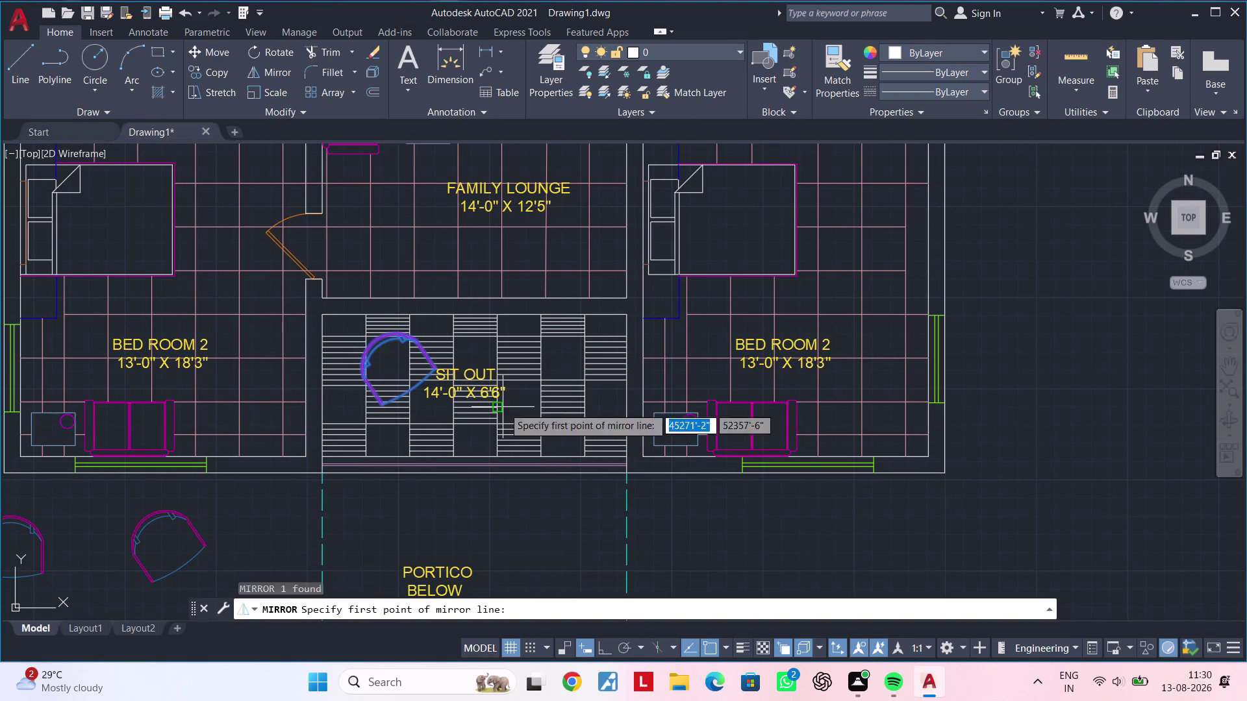
click(477, 297)
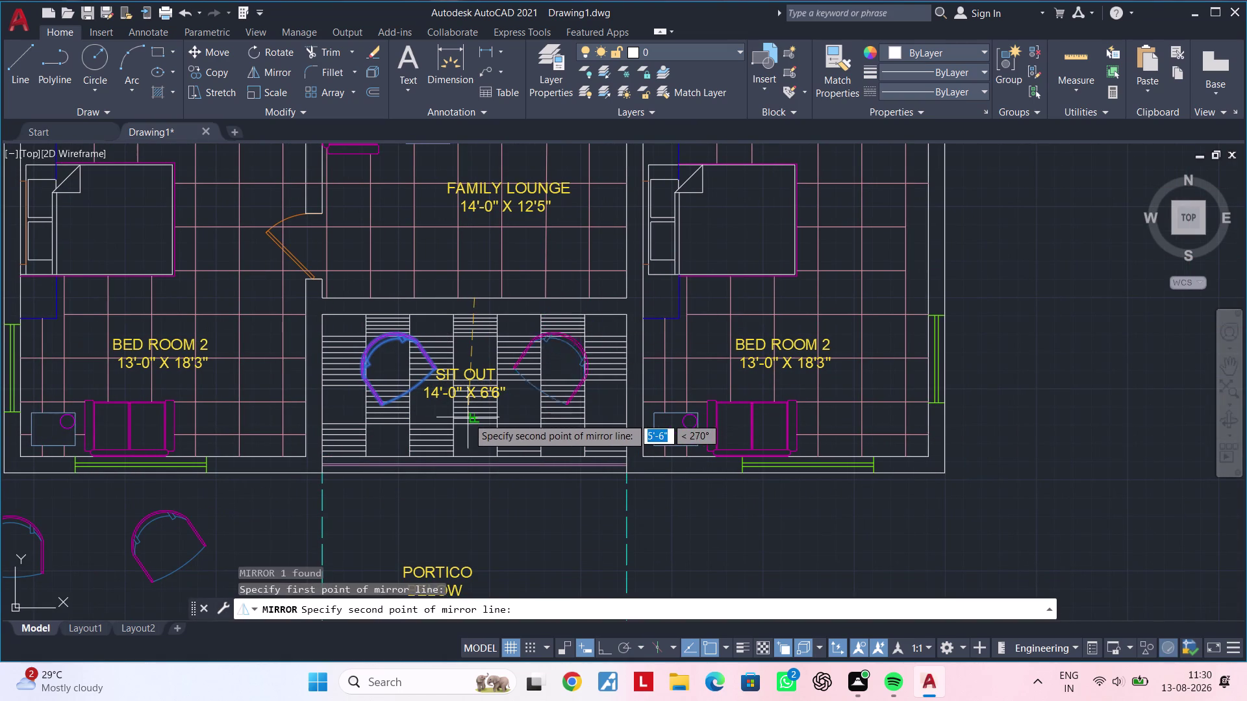
scroll(up, 3)
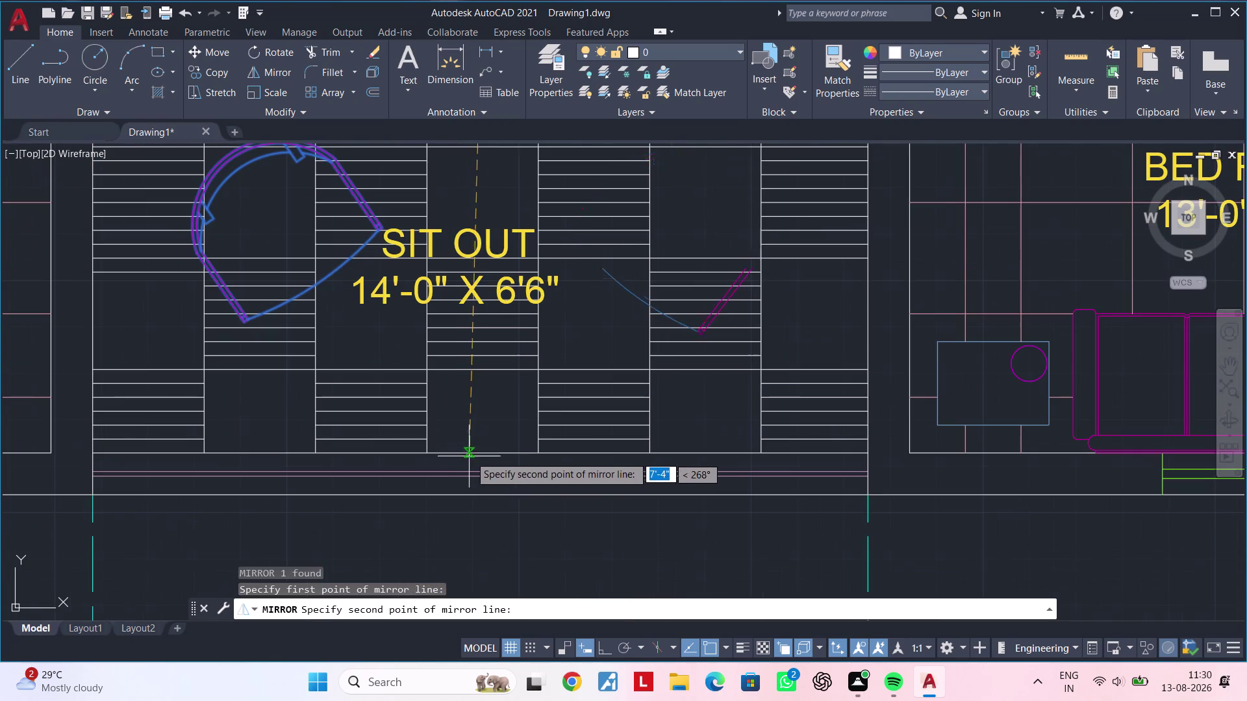
click(476, 455)
scroll(down, 3)
middle_drag(482, 457, 475, 474)
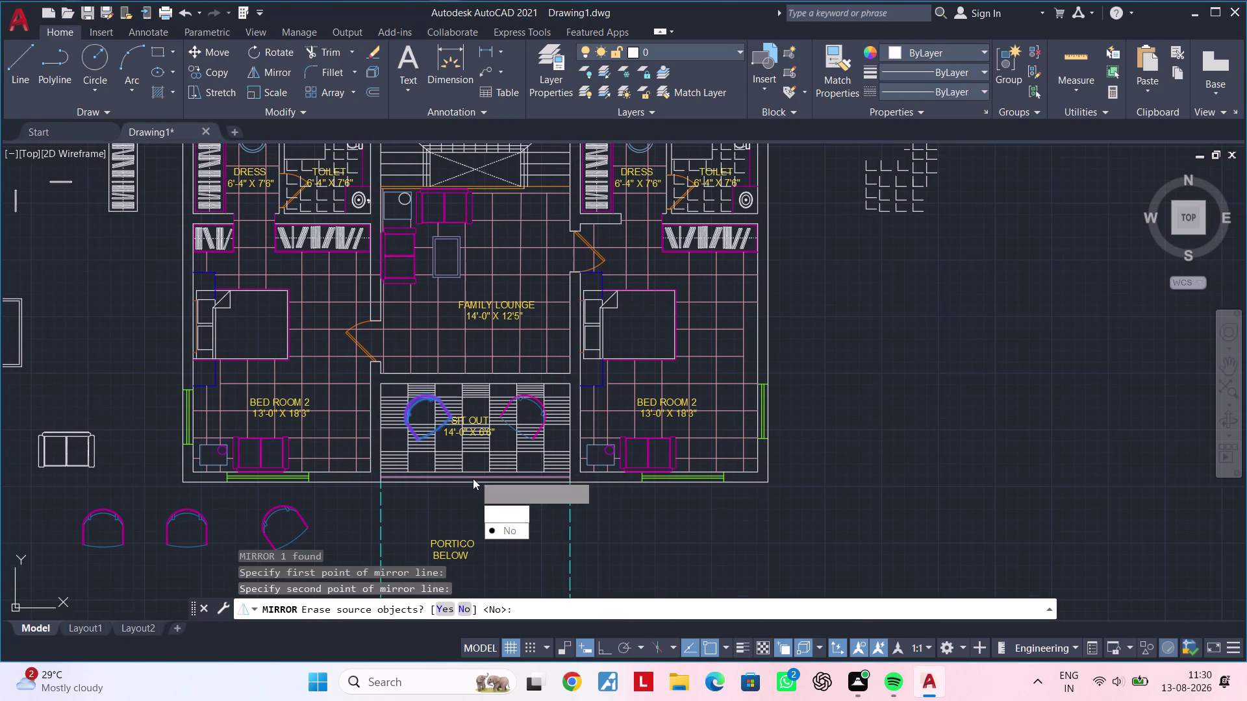
drag(511, 534, 482, 456)
scroll(up, 3)
middle_drag(473, 420, 502, 278)
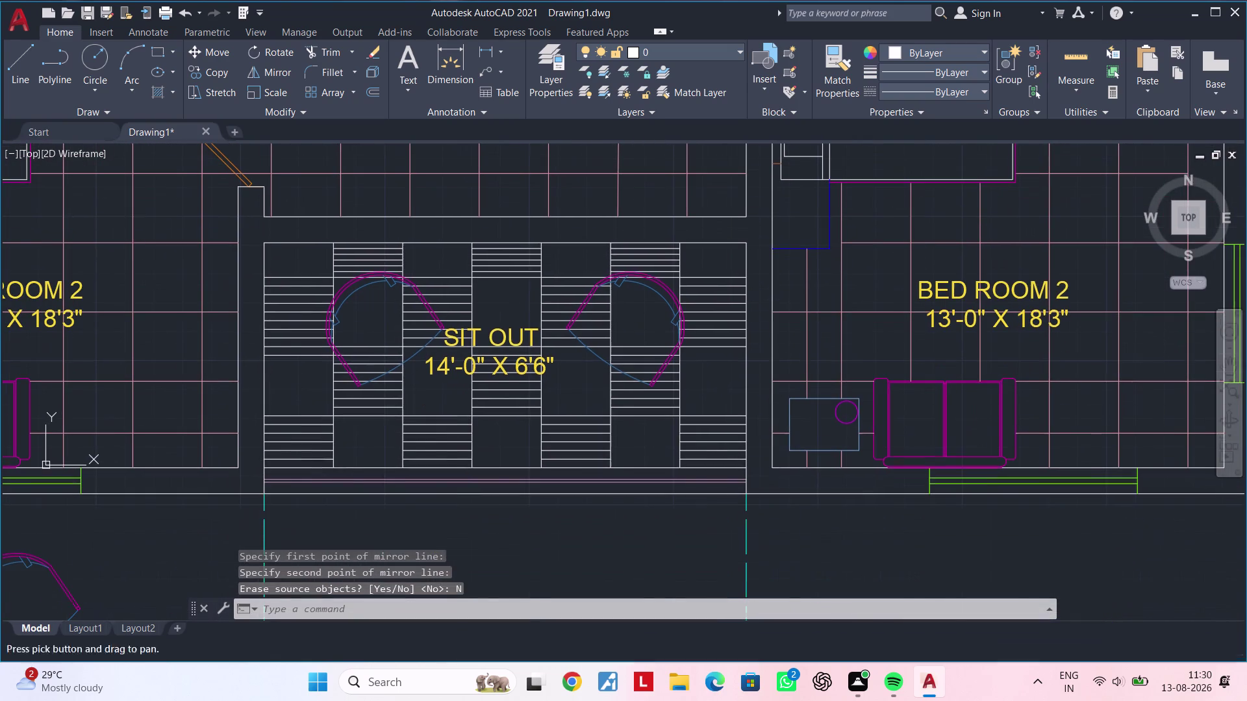
Select the SIT OUT label and start the MOVE command.
key(Escape)
key(Escape)
click(508, 342)
text(m)
key(space)
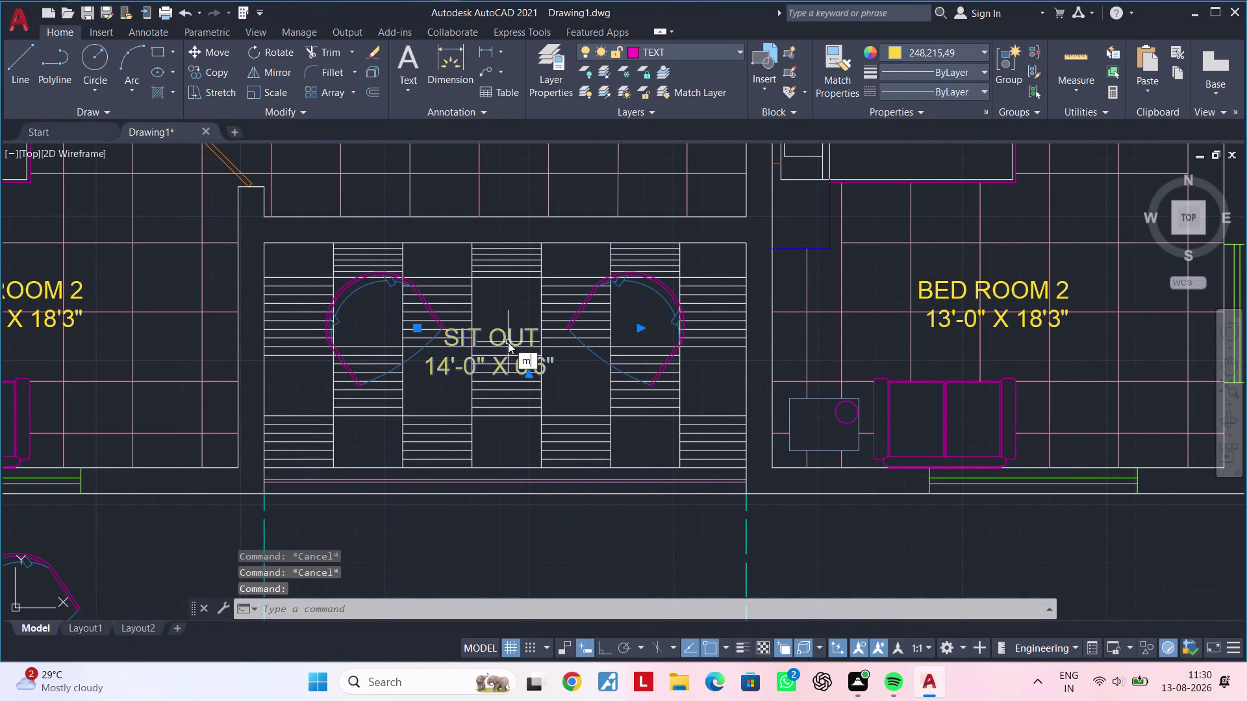
Move the SIT OUT label up near the top of the room.
click(508, 342)
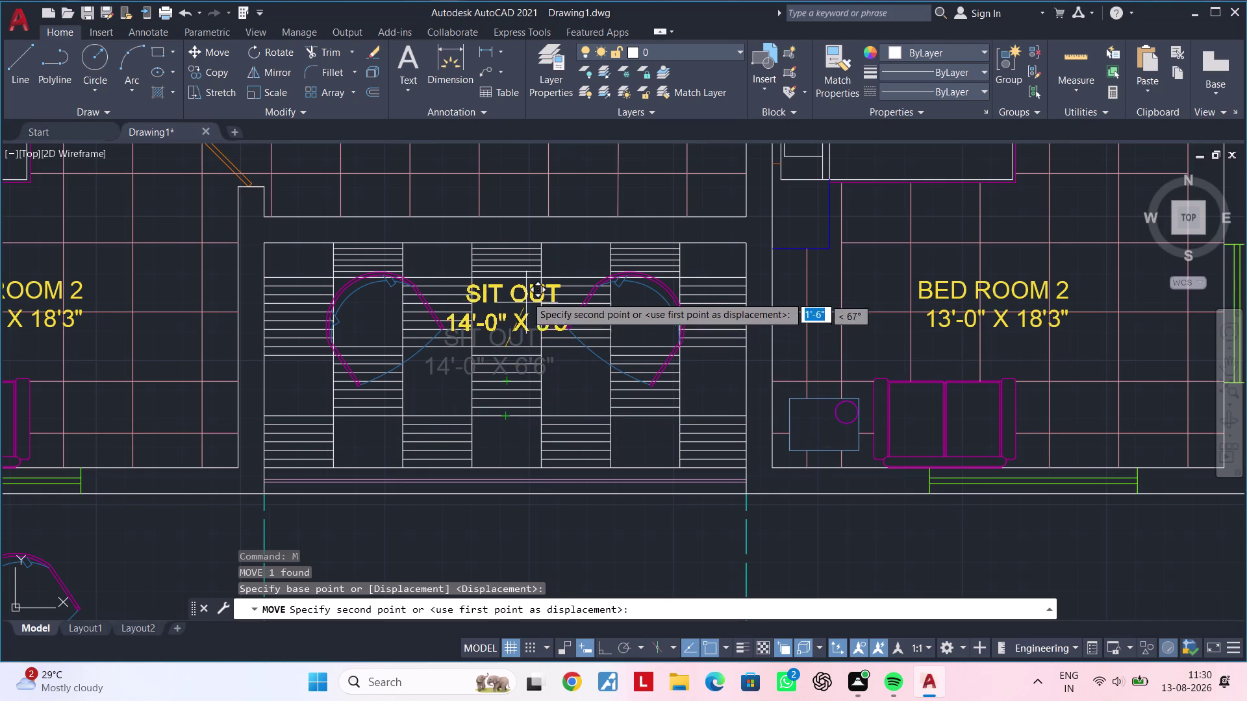
click(521, 280)
key(Escape)
key(Escape)
middle_drag(530, 365, 545, 337)
key(Escape)
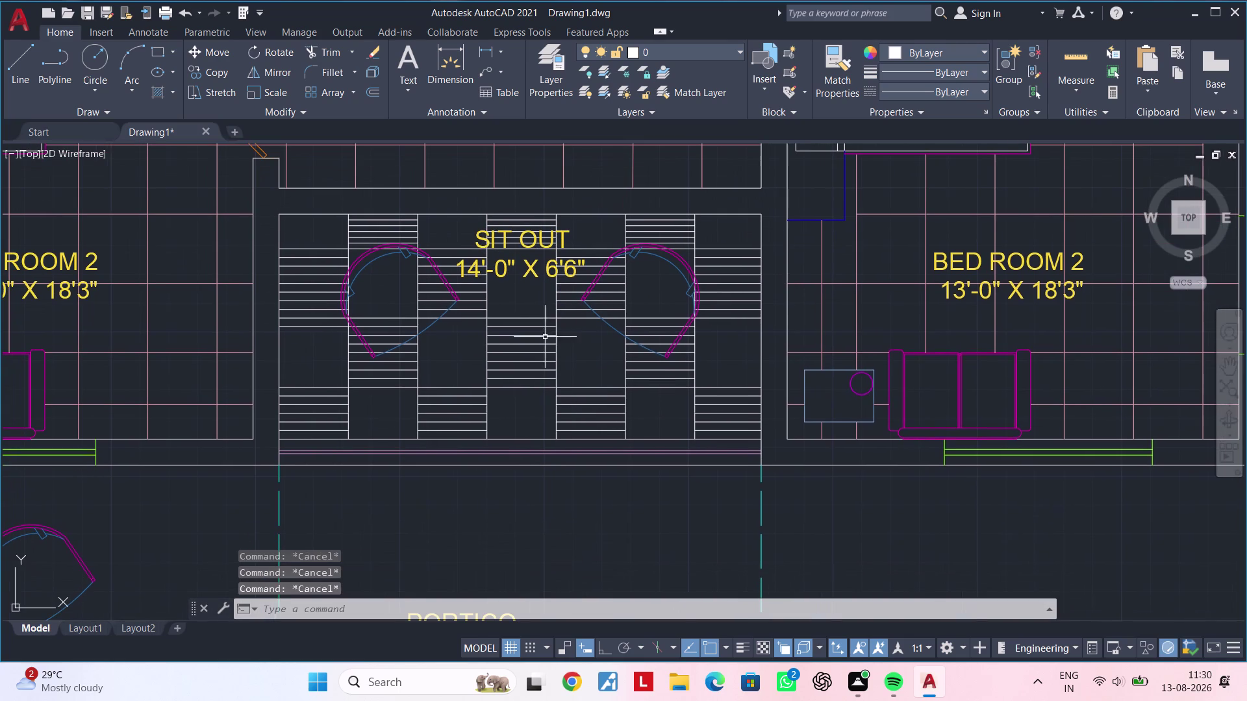
key(Escape)
key(Escape)
key(Escape)
key(Escape)
key(Escape)
key(Escape)
key(Escape)
middle_drag(543, 356, 538, 317)
key(Escape)
key(Escape)
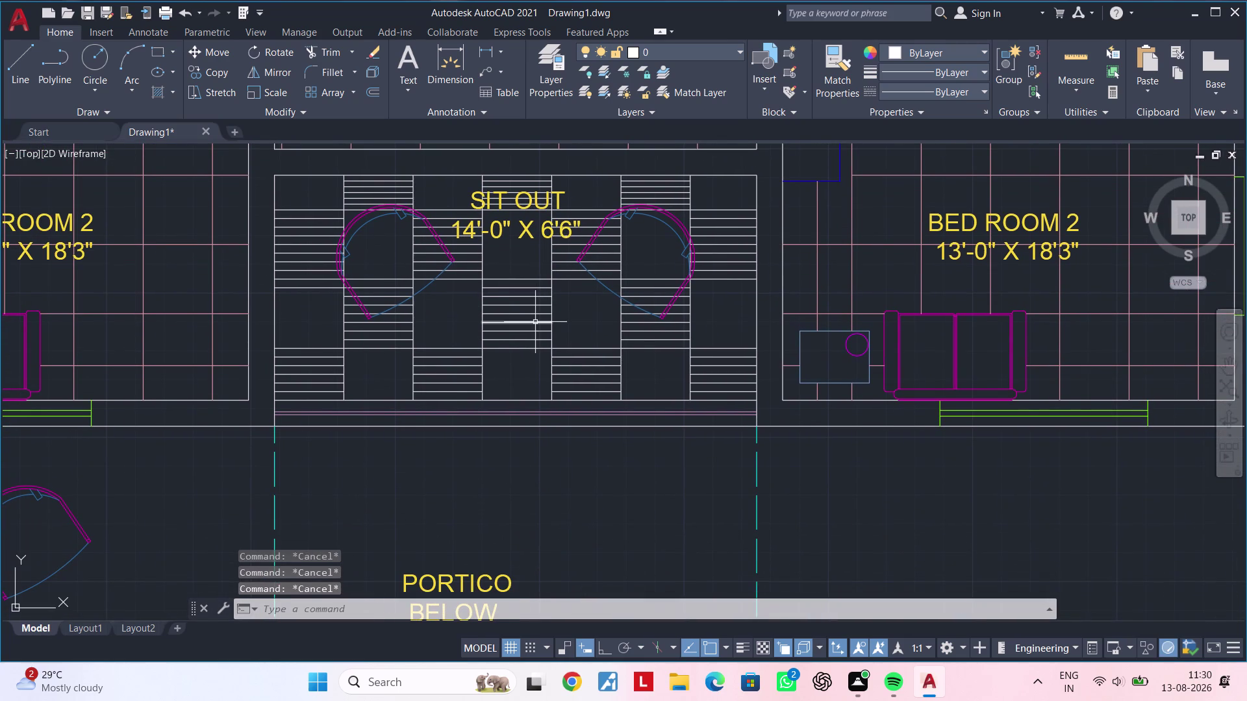
key(Escape)
Start a circle centred in empty space below the floor plan.
text(c)
key(space)
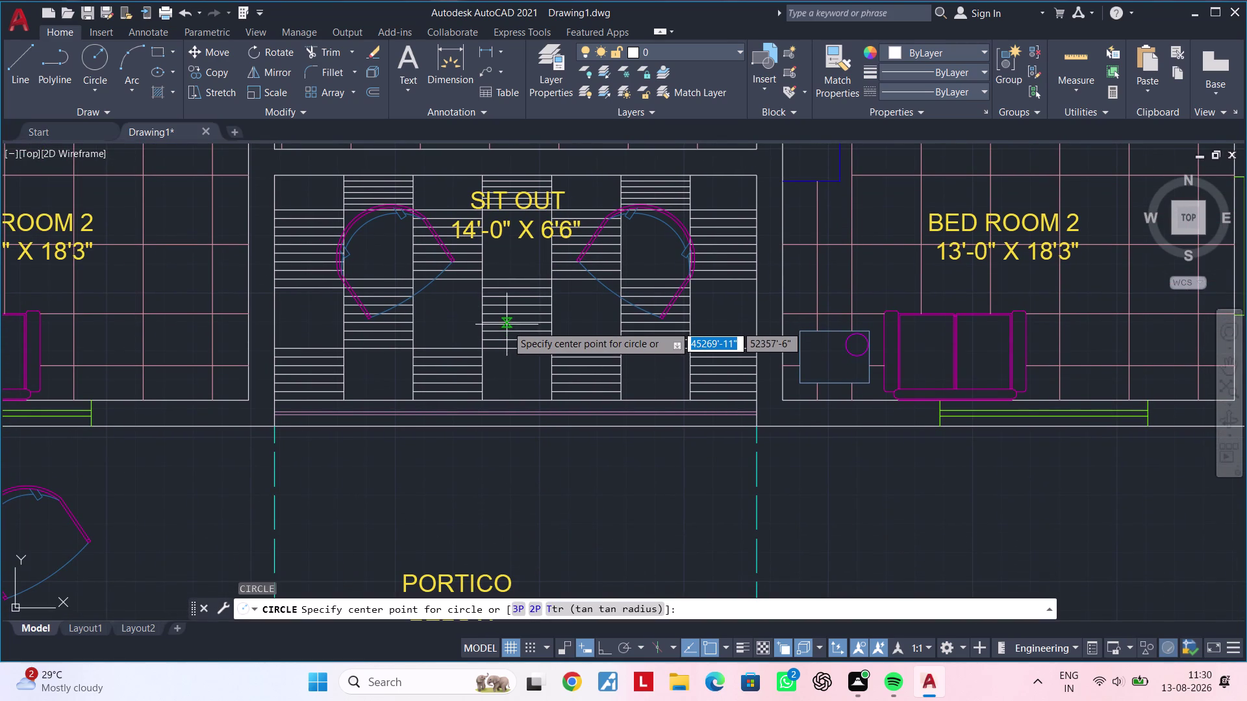
scroll(down, 3)
middle_drag(510, 330, 525, 263)
key(Escape)
key(Escape)
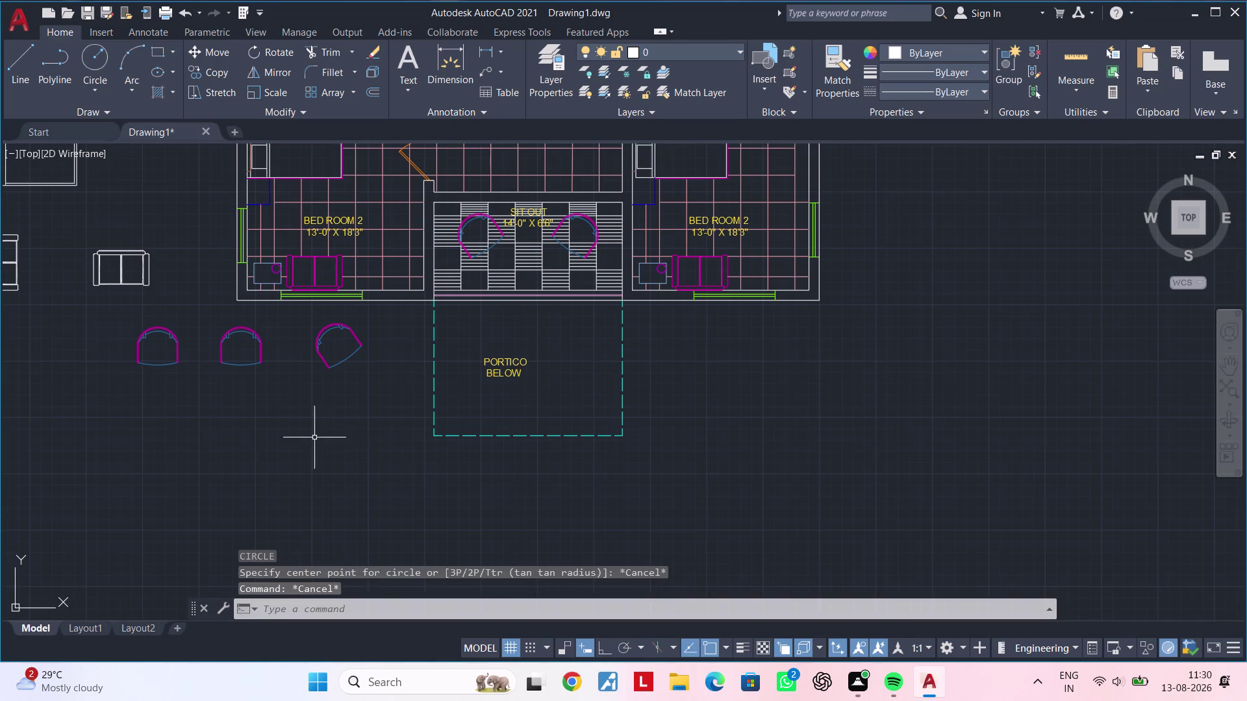
middle_drag(325, 436, 408, 411)
text(c)
key(space)
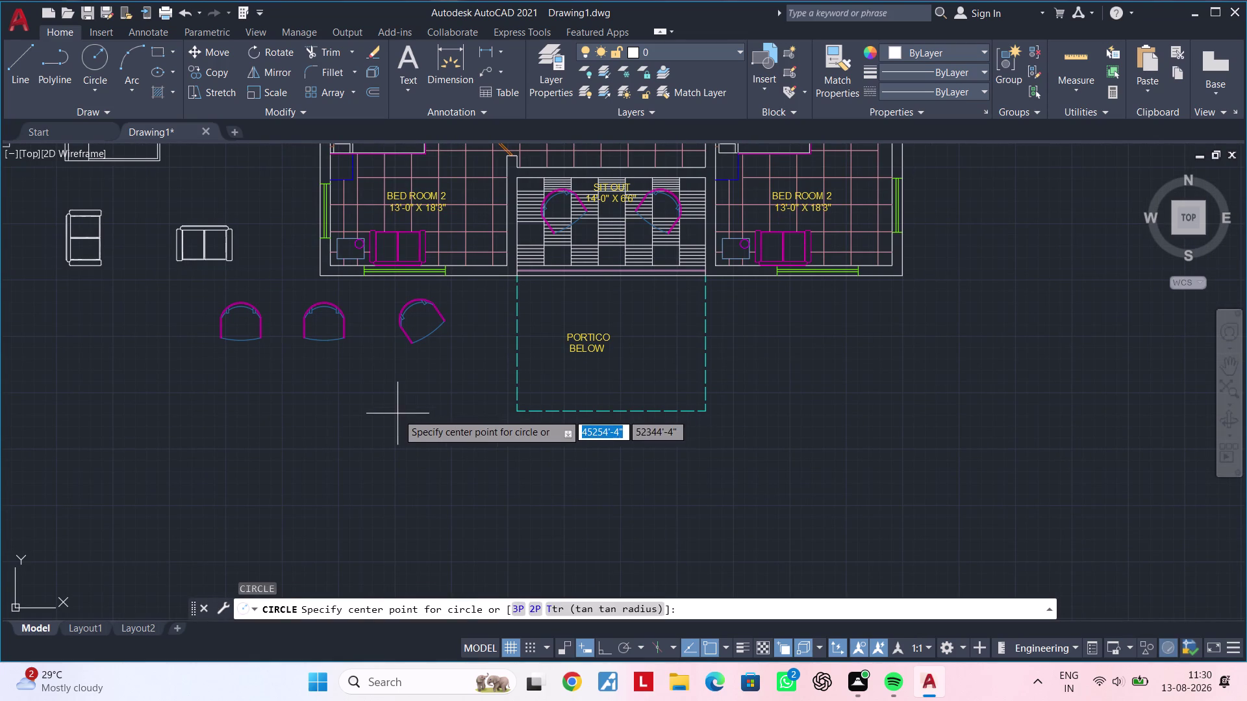
click(397, 413)
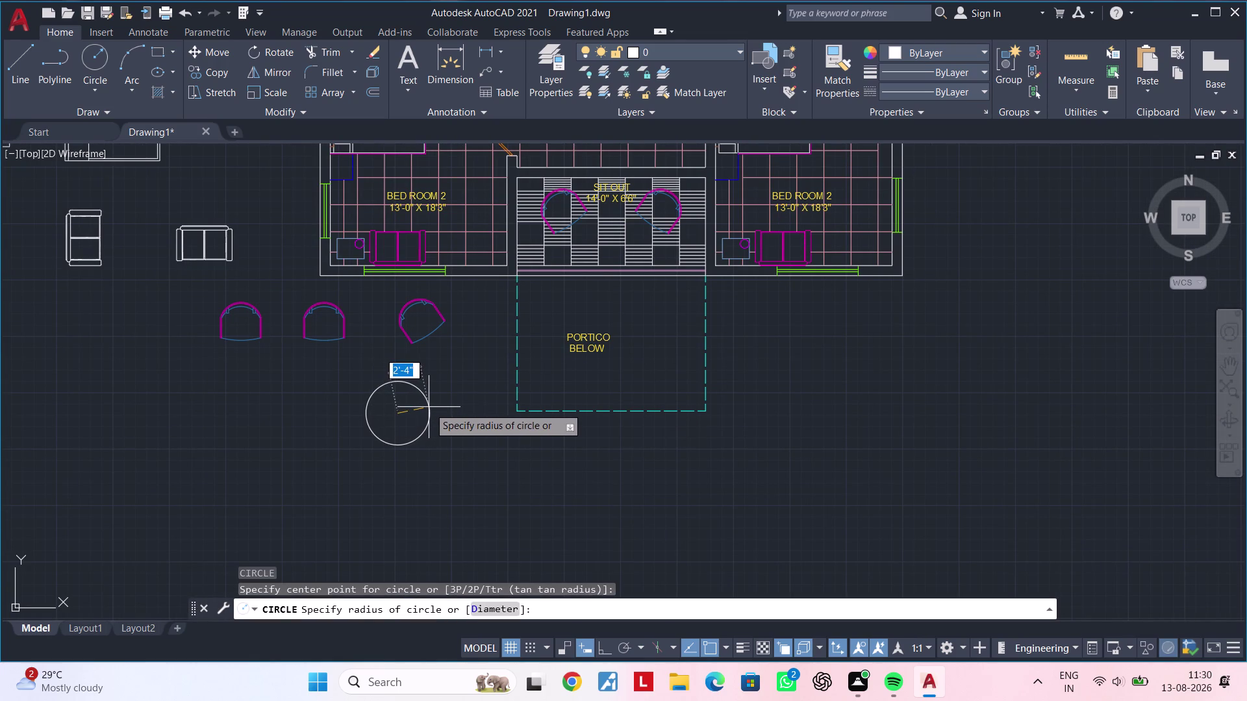
Give the table circle a 2' radius.
text(2')
key(Return)
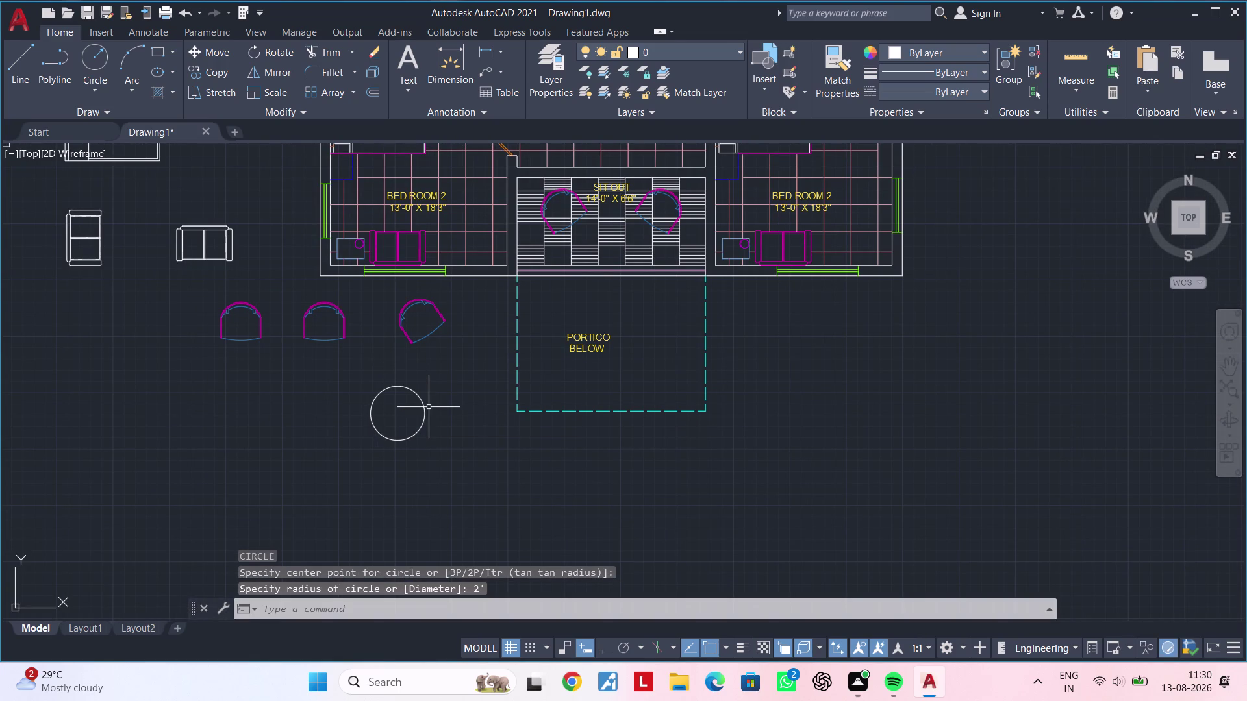
key(Escape)
key(Escape)
Offset the table circle 2" to form a second concentric ring.
text(o)
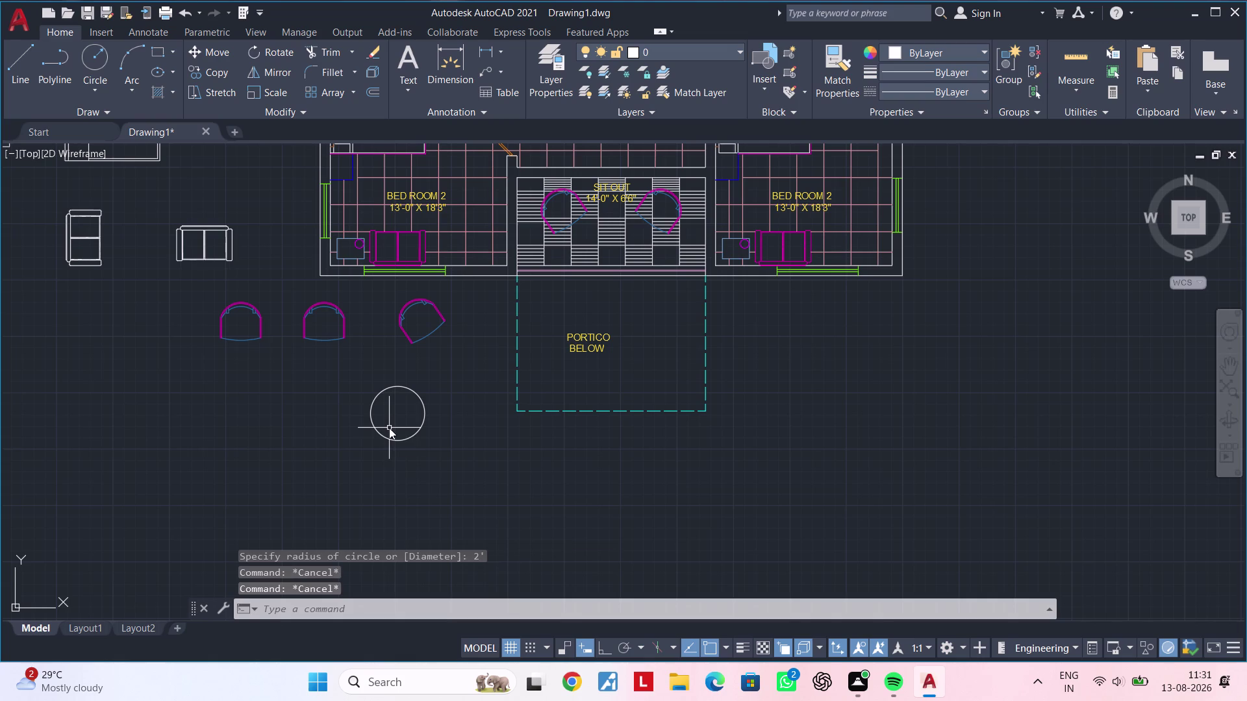
text(f 2")
key(Return)
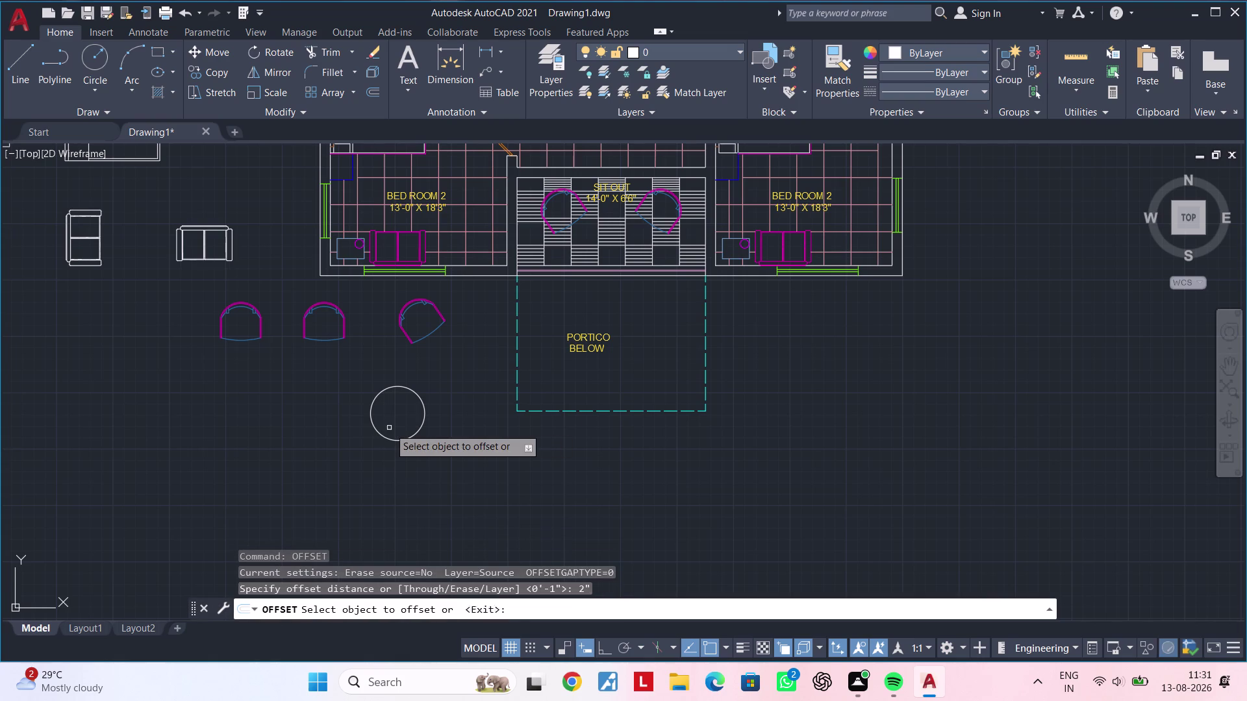
click(377, 432)
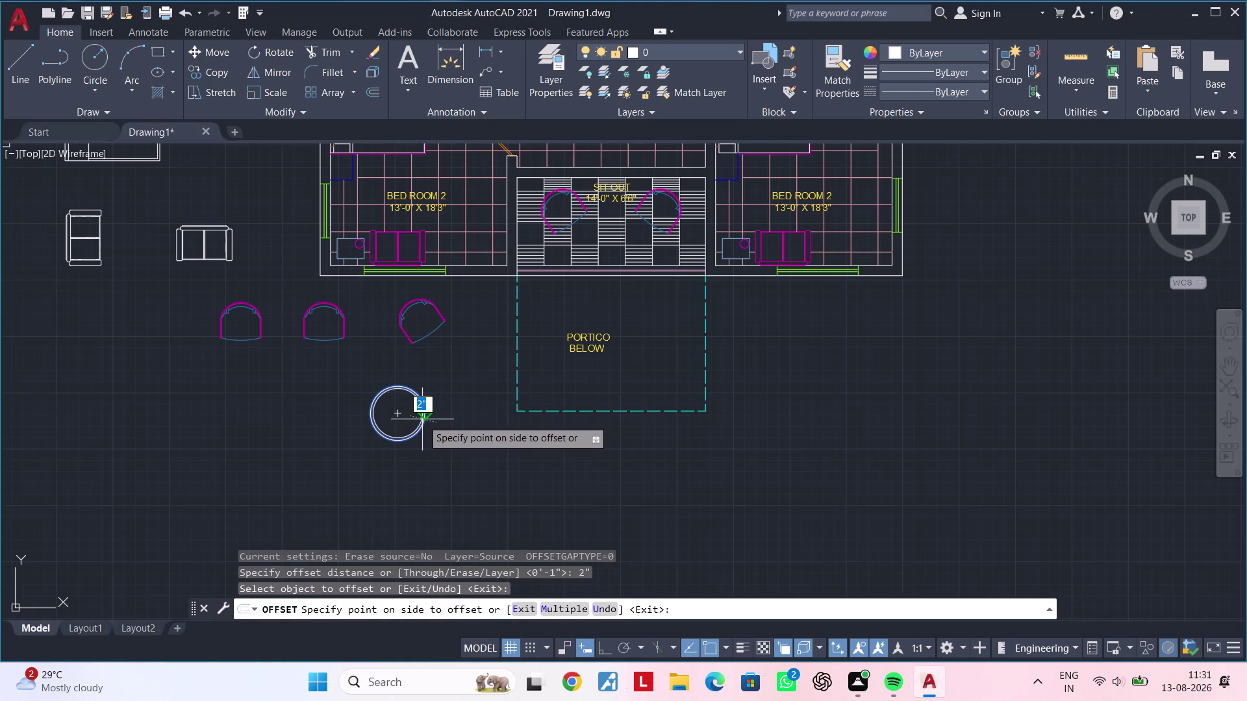
click(422, 420)
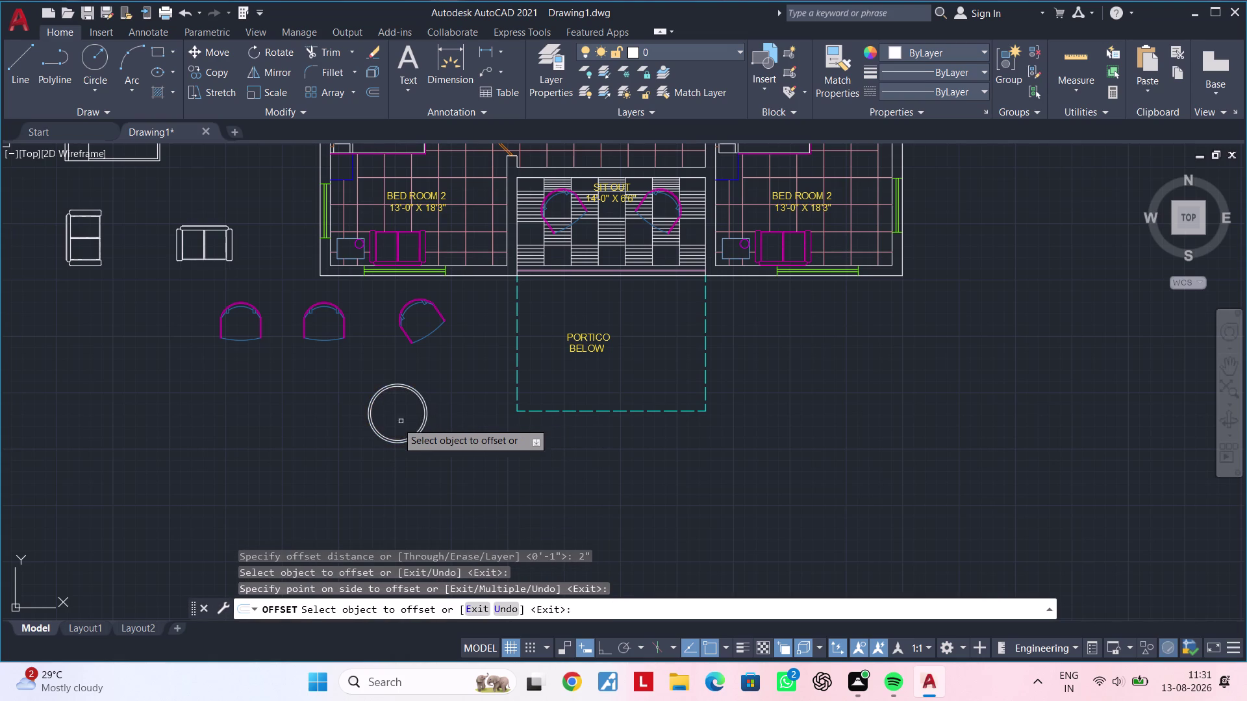
key(Escape)
key(Escape)
key(Escape)
key(Escape)
key(Escape)
key(Escape)
scroll(up, 3)
scroll(up, 3)
scroll(down, 3)
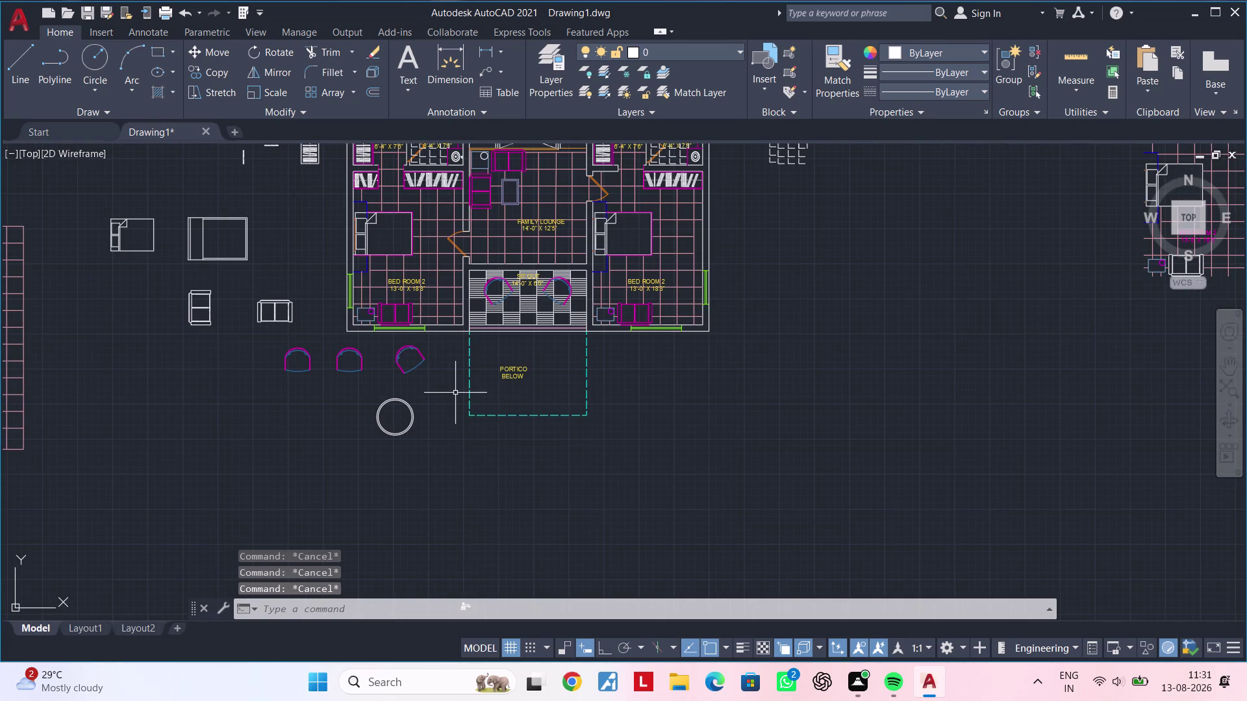
middle_drag(430, 394, 404, 441)
key(Escape)
key(Escape)
scroll(up, 3)
middle_drag(404, 440, 396, 457)
key(Escape)
key(Escape)
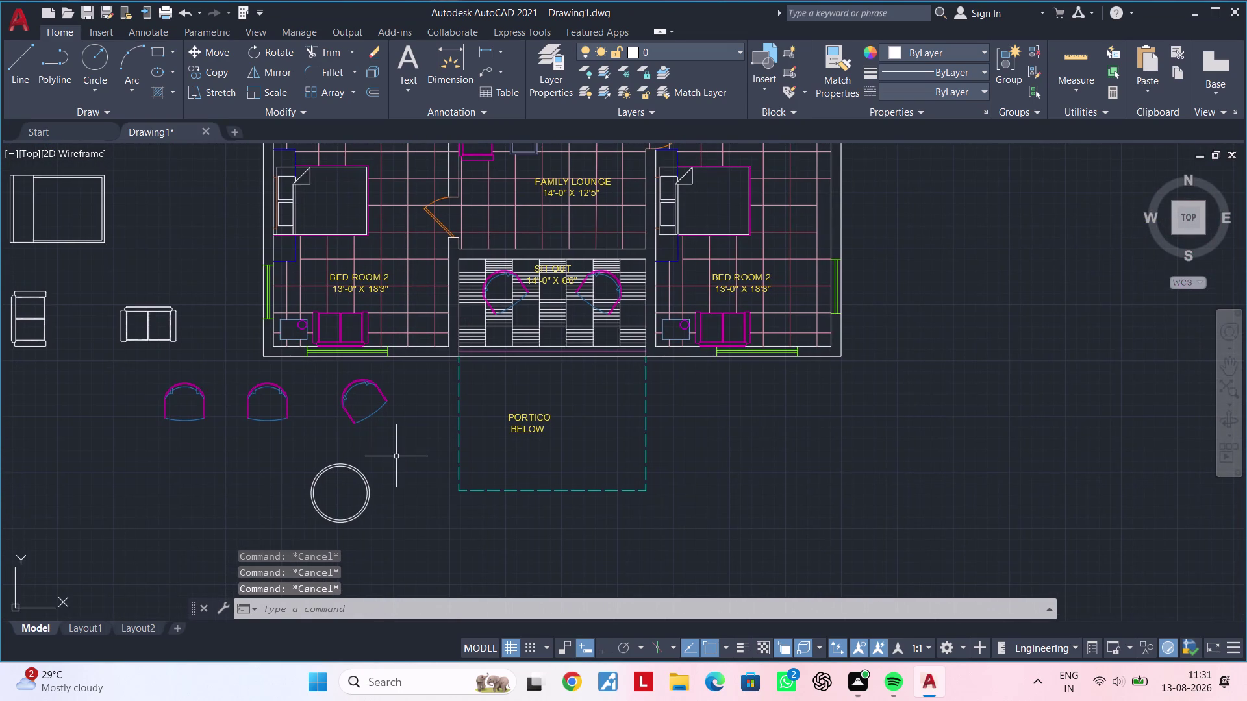
Try matching properties from the angled arch chair, then cancel.
text(ma)
key(space)
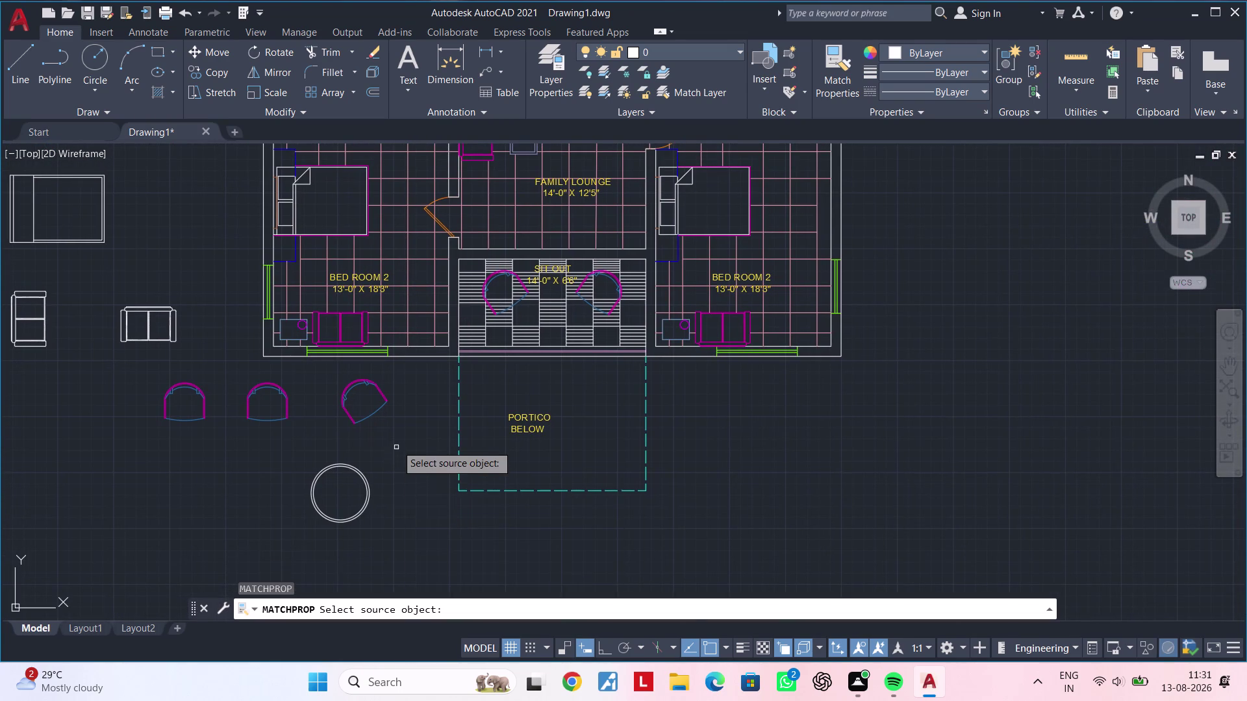
scroll(up, 3)
click(359, 416)
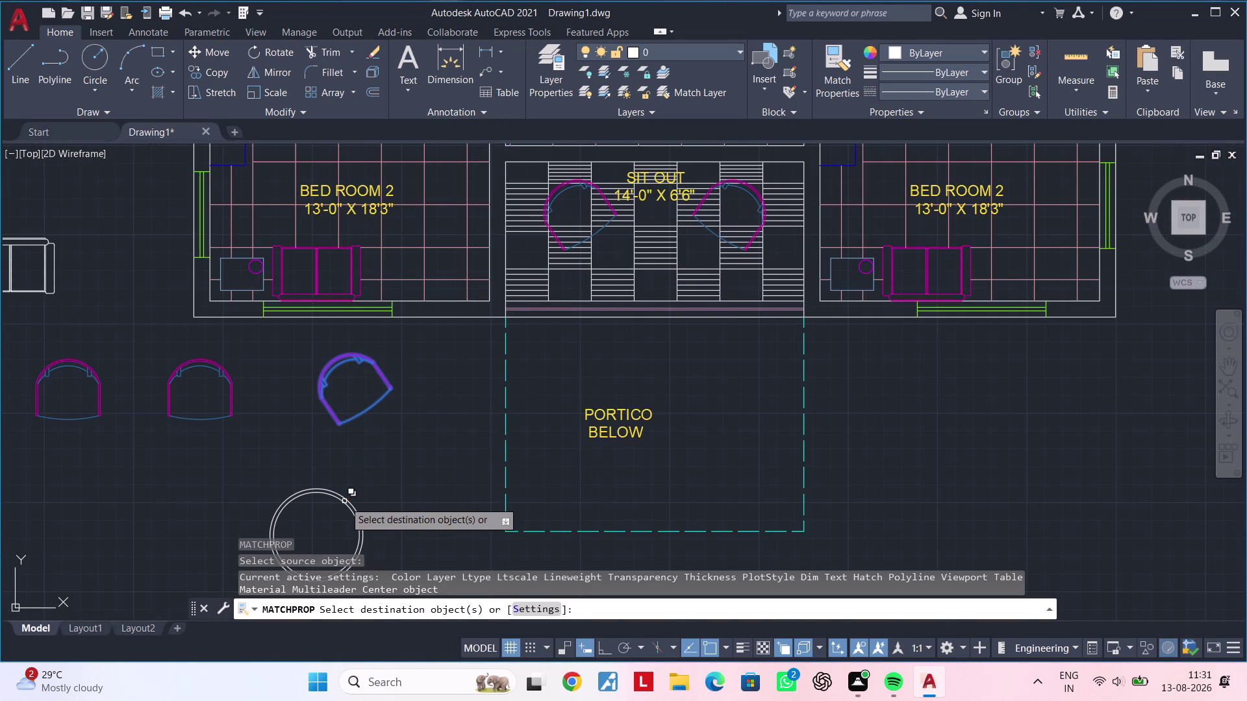
key(Escape)
key(Escape)
middle_drag(347, 492, 376, 460)
key(Escape)
key(Escape)
key(Escape)
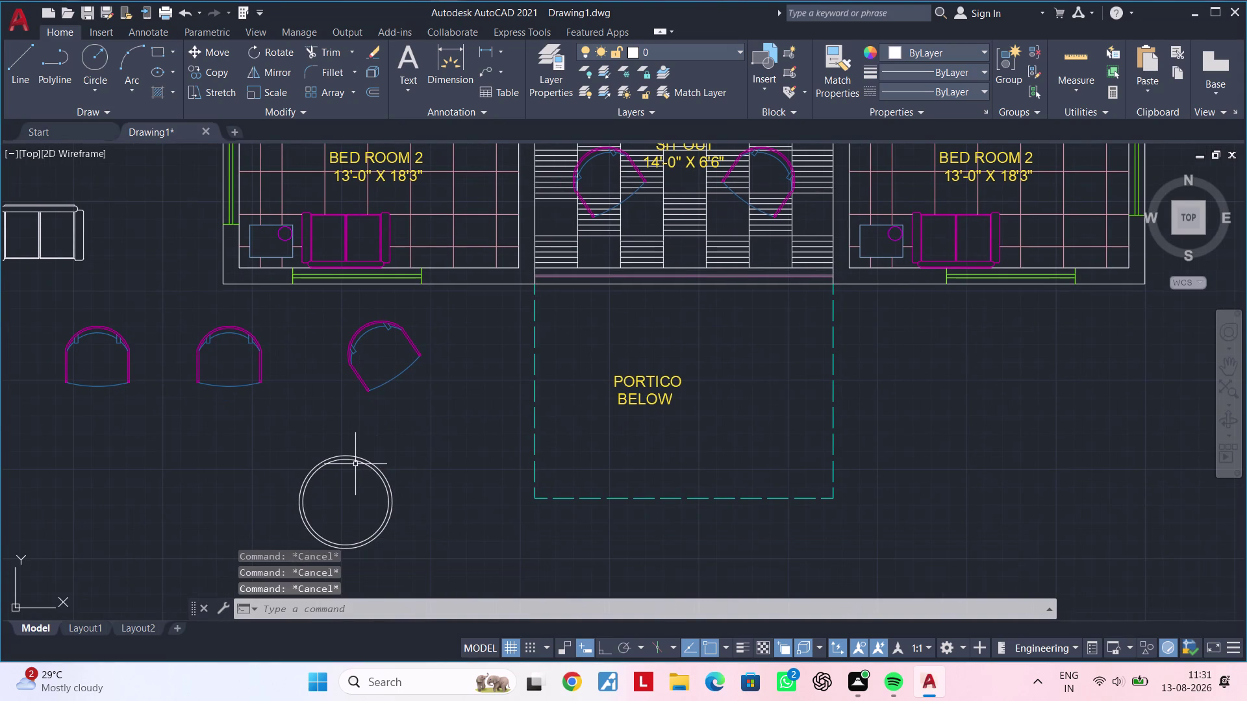
Apply the chair's blue seat line properties to the table rings, then select both rings.
key(m)
text(a)
key(space)
click(246, 383)
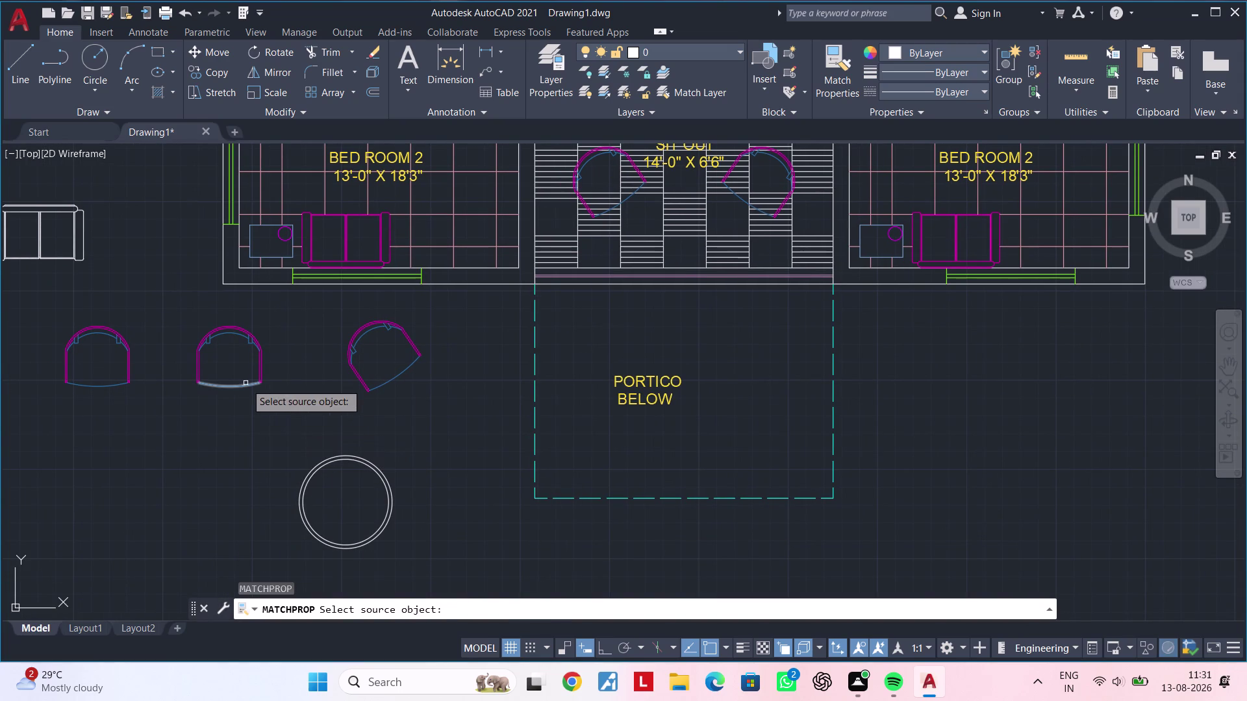
click(328, 461)
click(328, 465)
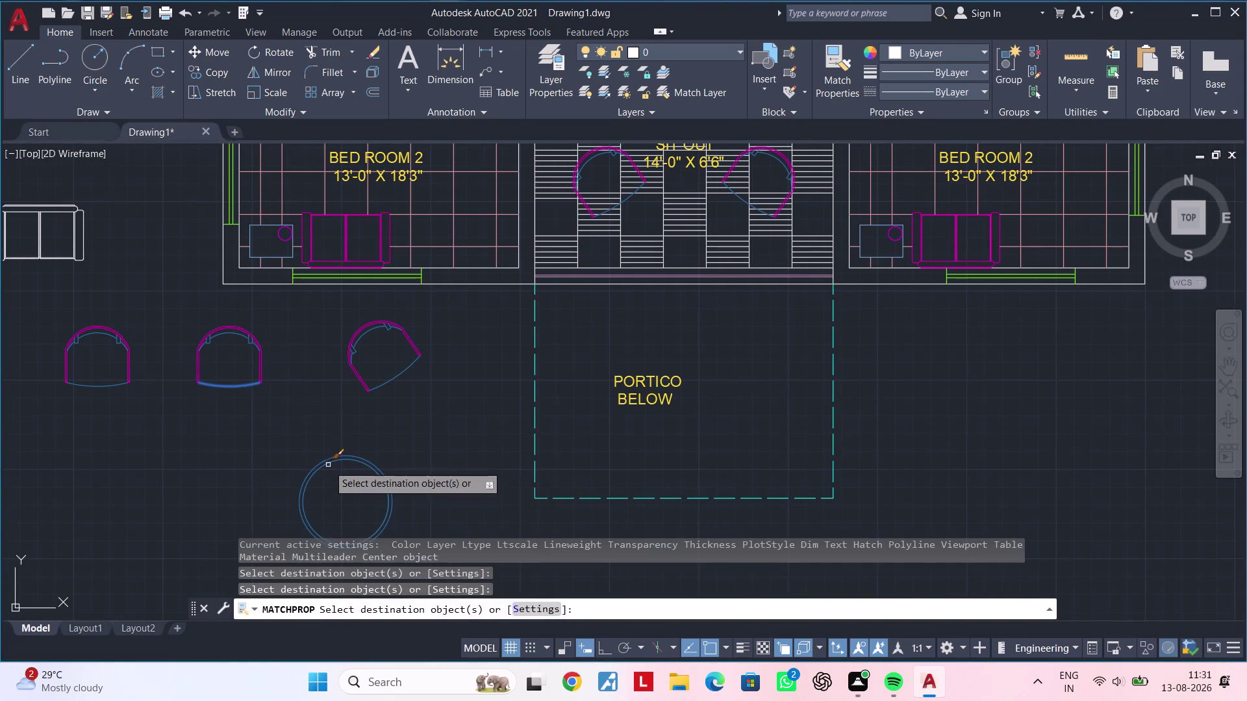
key(Escape)
key(Escape)
middle_drag(411, 473, 414, 455)
key(Escape)
drag(413, 406, 404, 420)
click(263, 528)
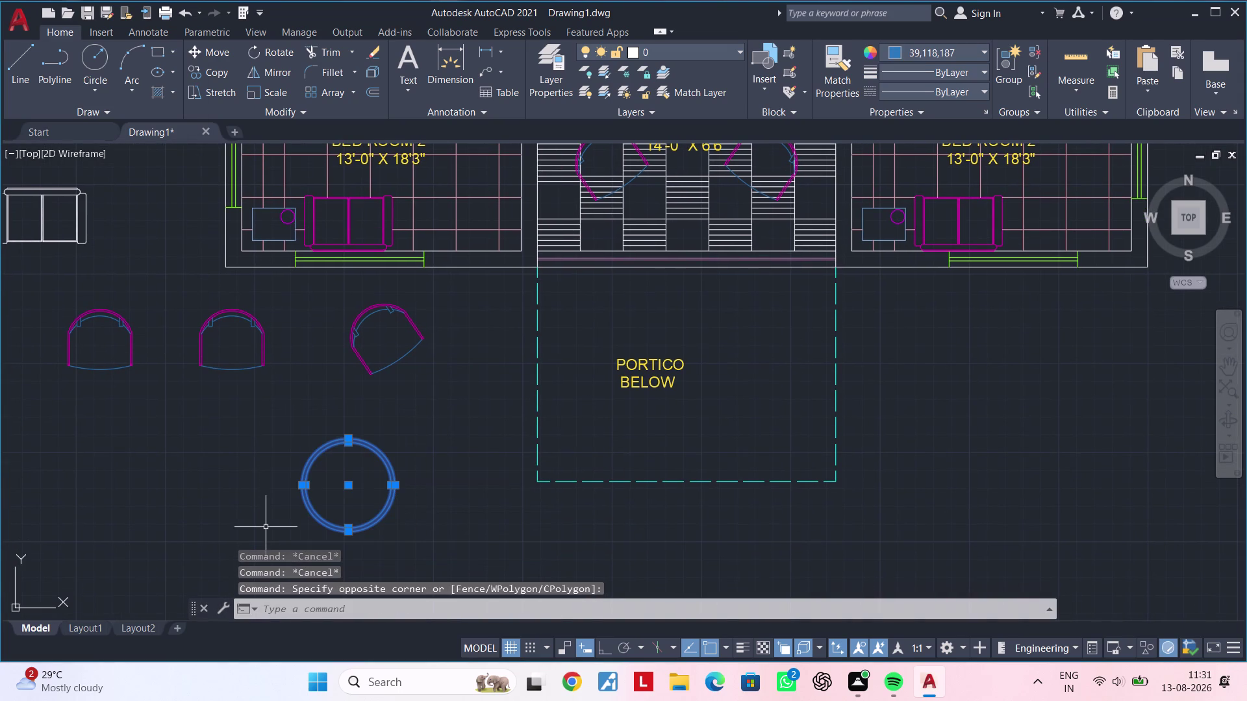
Start copying the table rings, bring the SIT OUT into view, then cancel.
text(co)
key(space)
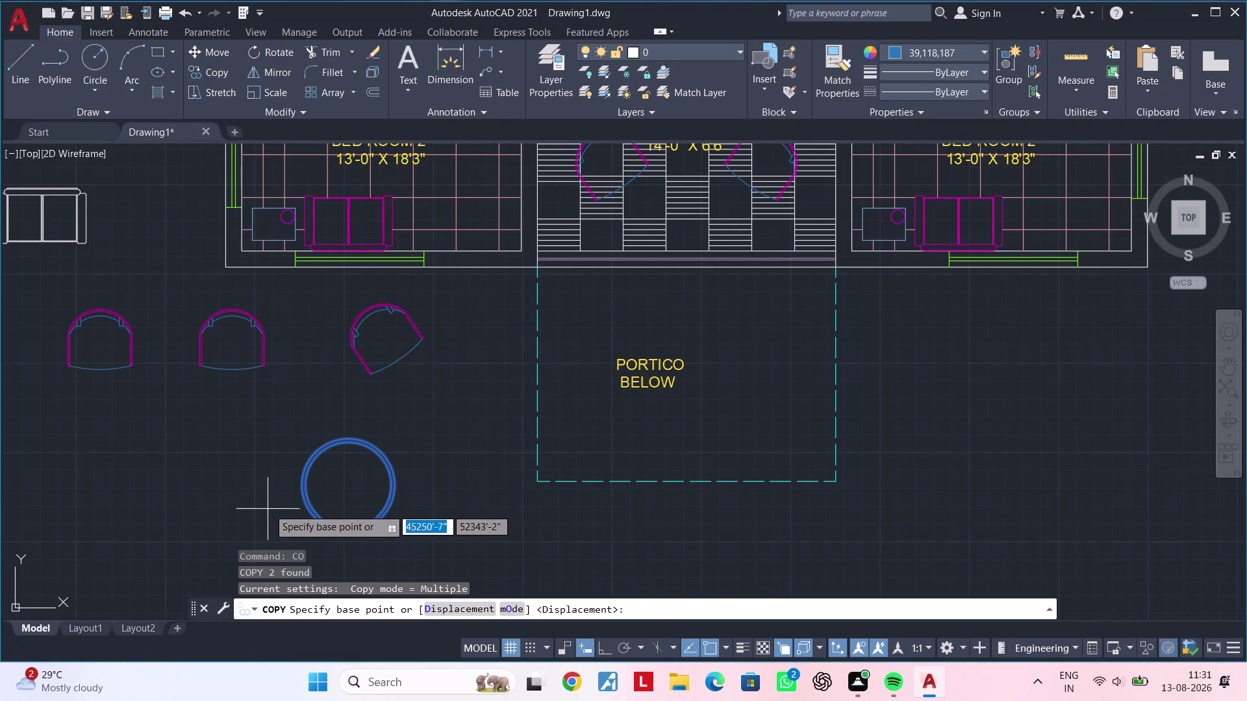
click(350, 488)
scroll(down, 3)
middle_drag(484, 447, 411, 520)
scroll(up, 3)
scroll(down, 3)
middle_drag(528, 479, 530, 435)
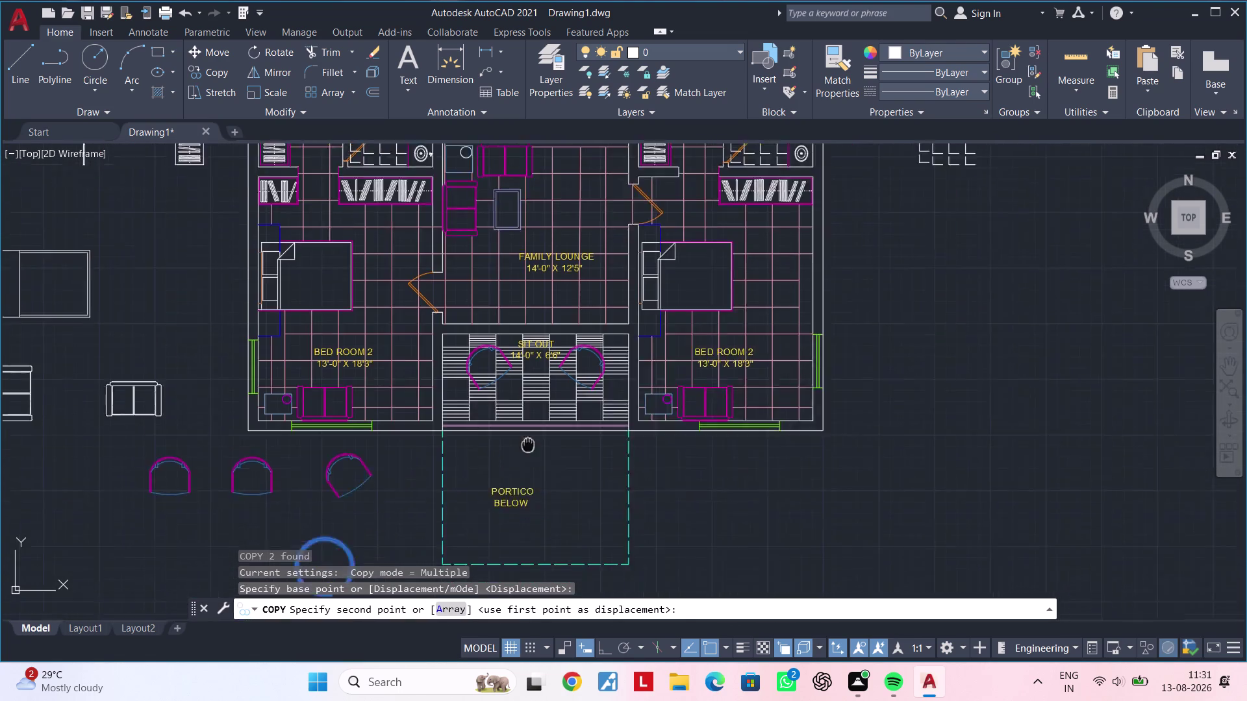
middle_drag(530, 435, 563, 373)
key(Escape)
key(Escape)
key(Escape)
Scale the loose table circle down to a smaller size.
click(408, 440)
click(321, 519)
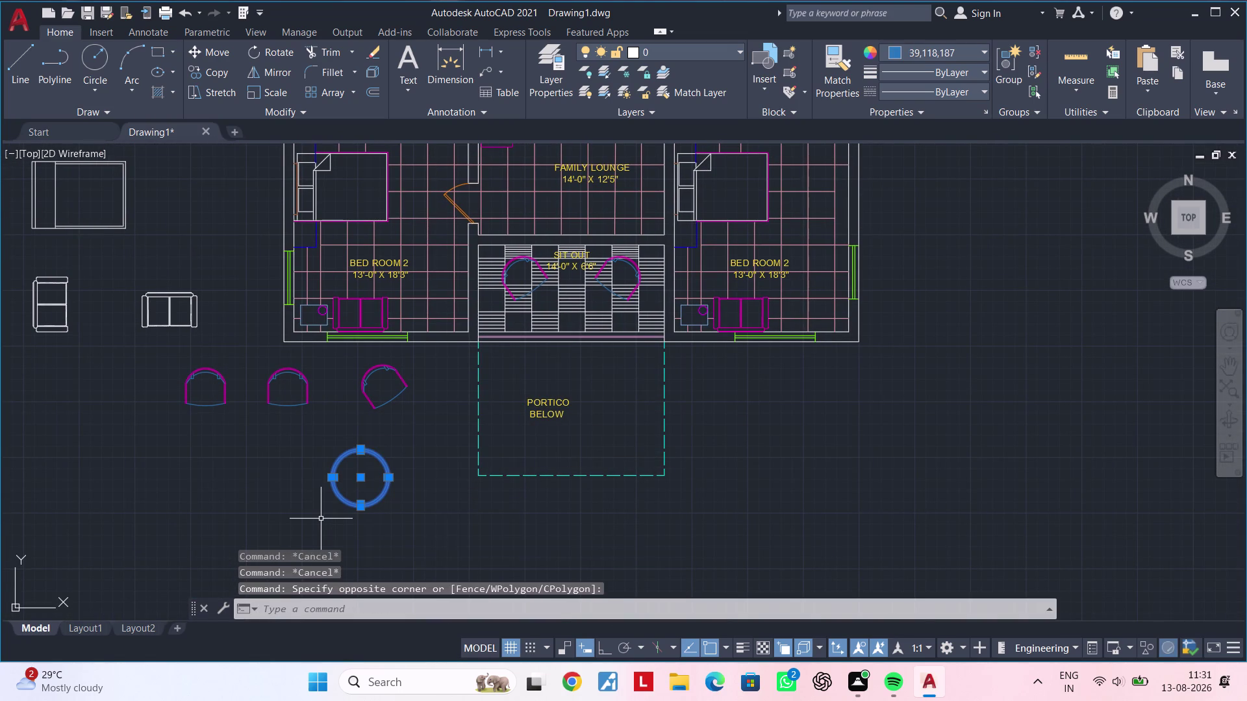
text(sc)
key(space)
click(333, 518)
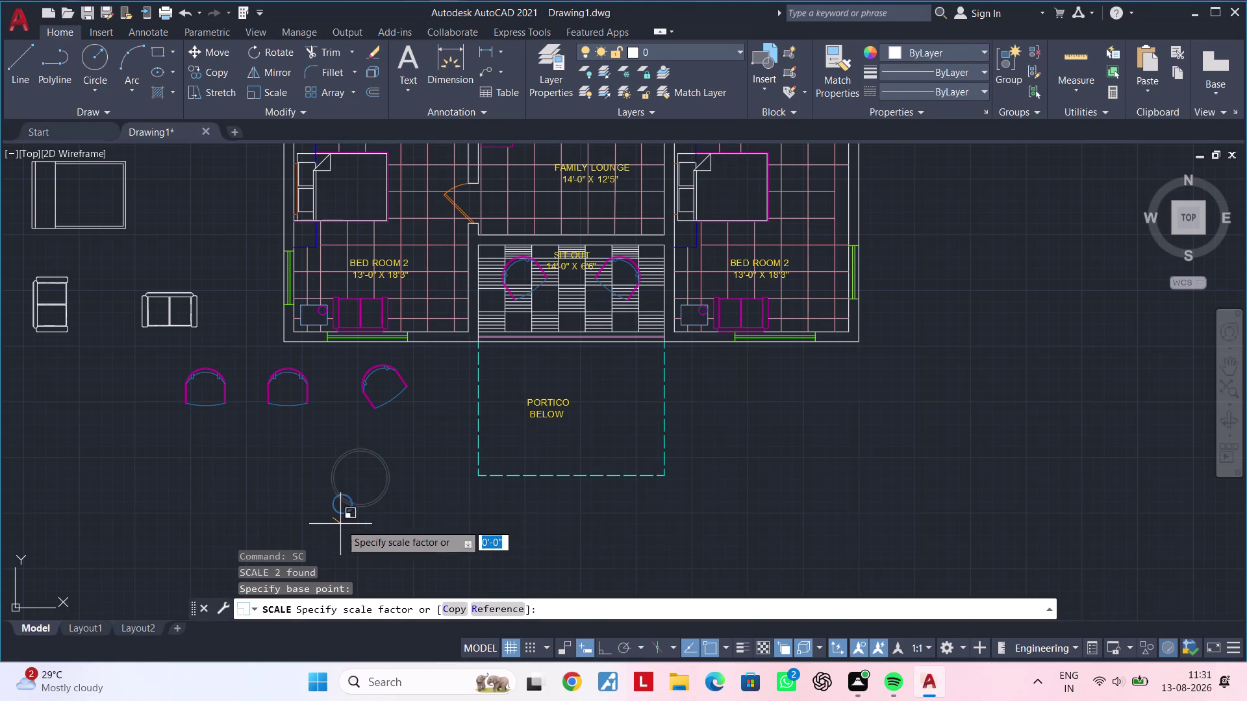
click(348, 516)
key(Escape)
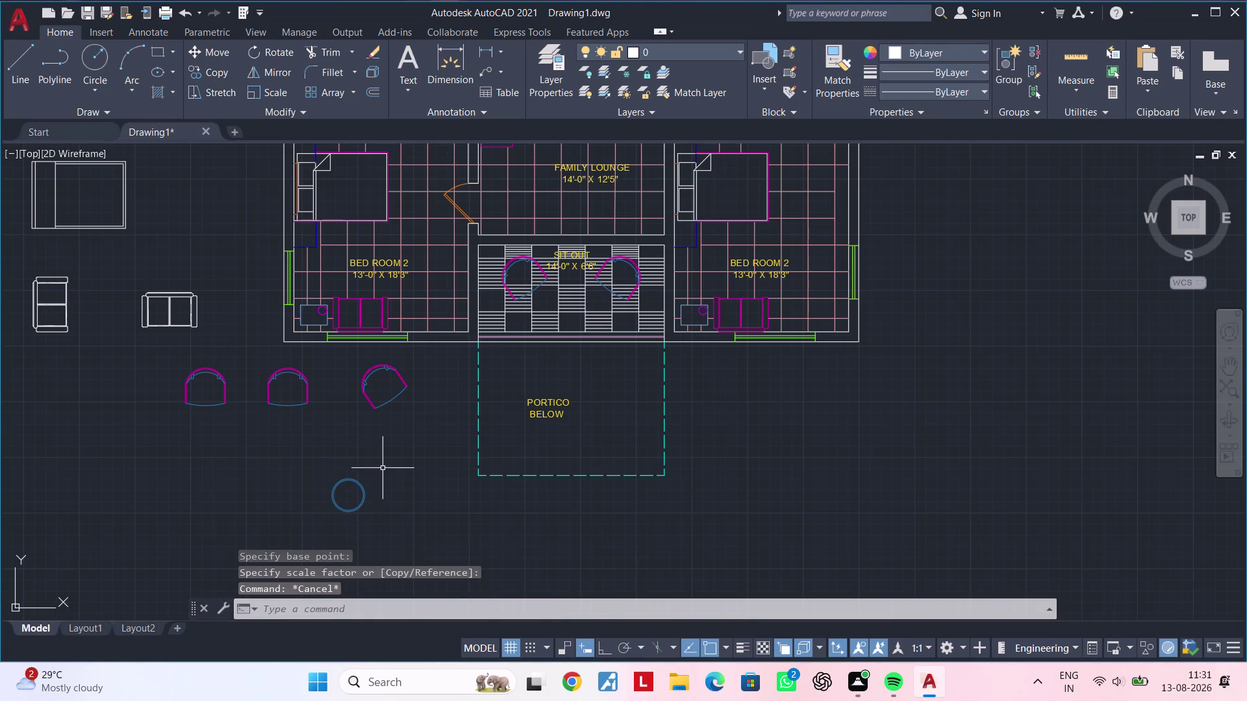
Copy the small table circle to a spot between the two SIT OUT chairs.
click(354, 499)
key(Escape)
drag(390, 462, 366, 470)
click(332, 511)
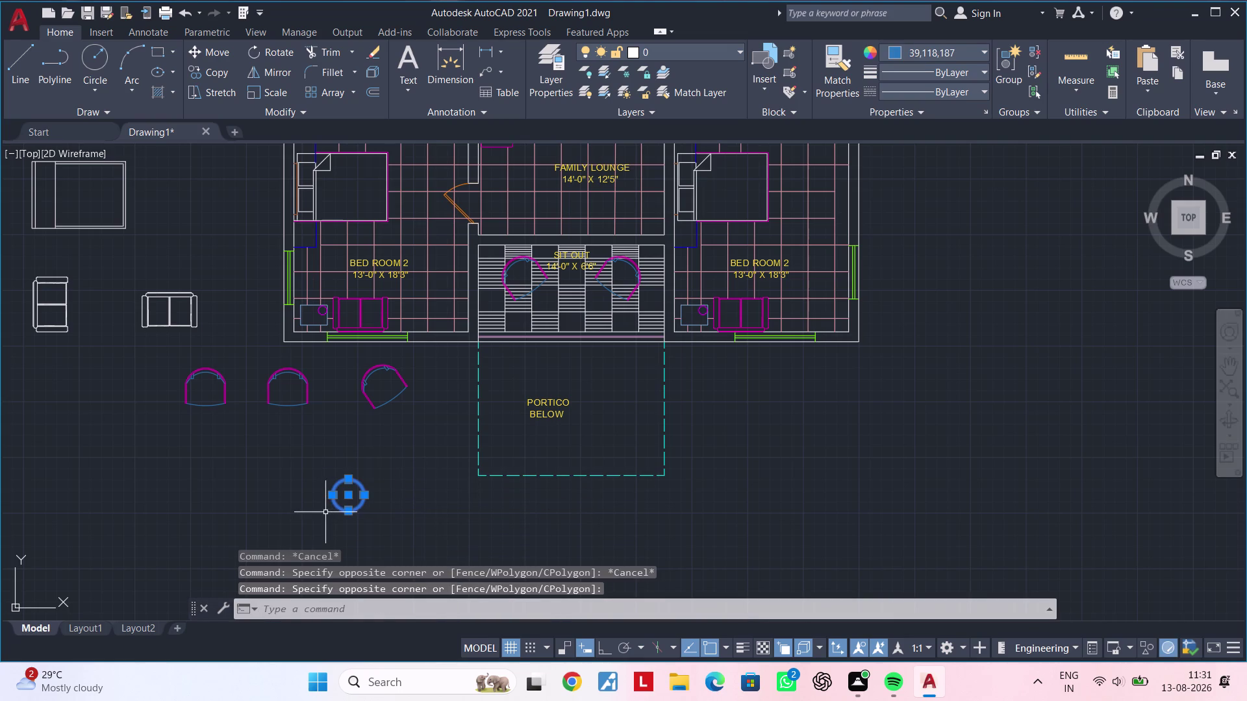
key(c)
key(o)
key(space)
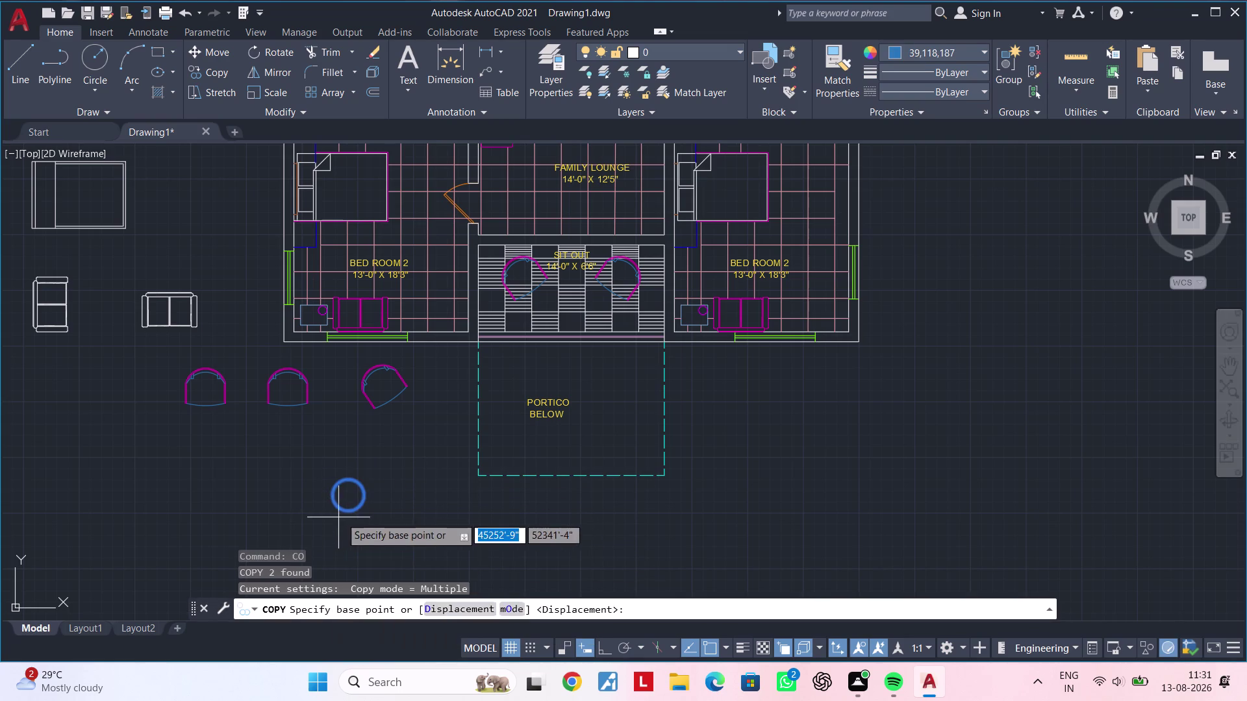
click(349, 513)
middle_drag(512, 428, 450, 494)
scroll(up, 3)
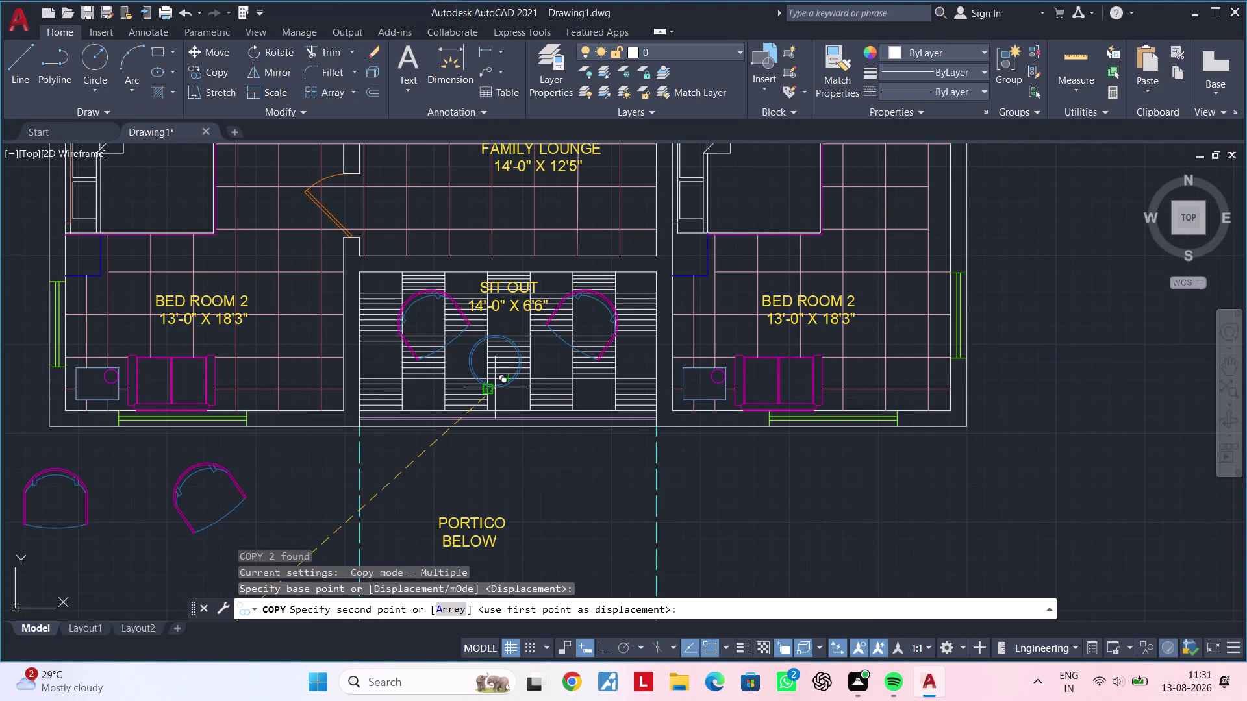
click(497, 388)
scroll(down, 3)
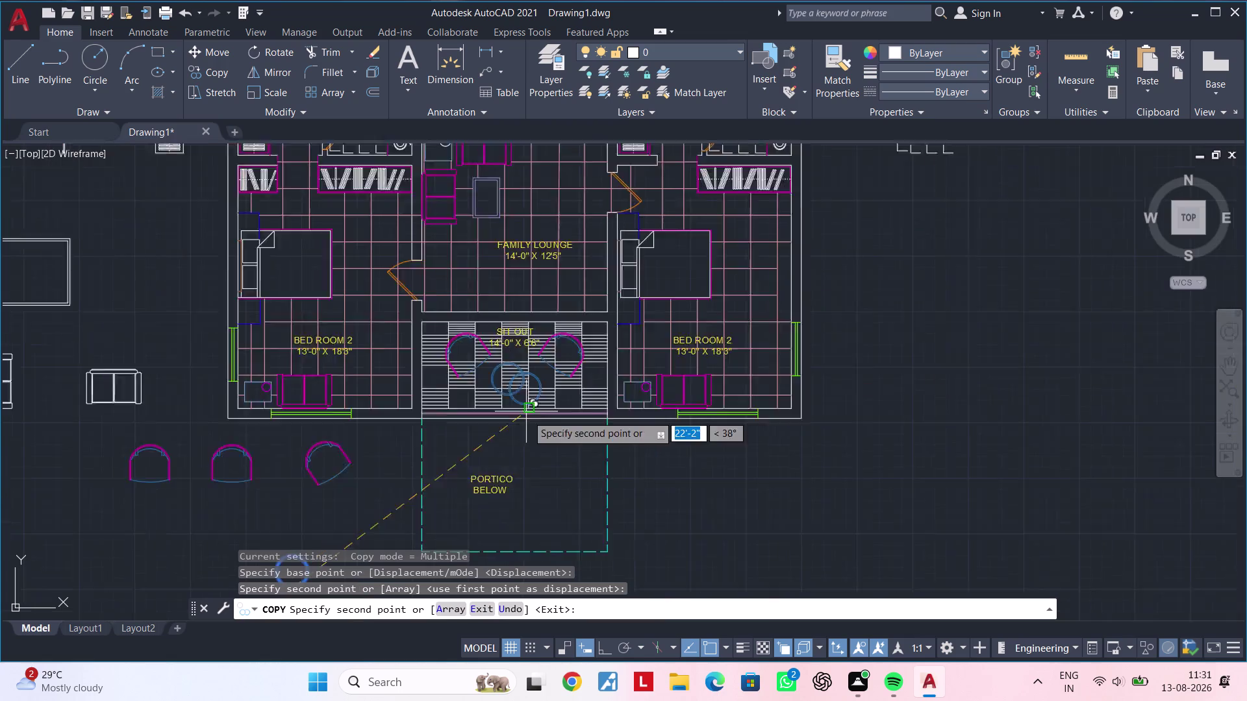
scroll(down, 3)
middle_drag(544, 482, 429, 476)
key(Escape)
key(Escape)
key(Escape)
key(Escape)
middle_drag(425, 470, 434, 430)
key(Escape)
key(Escape)
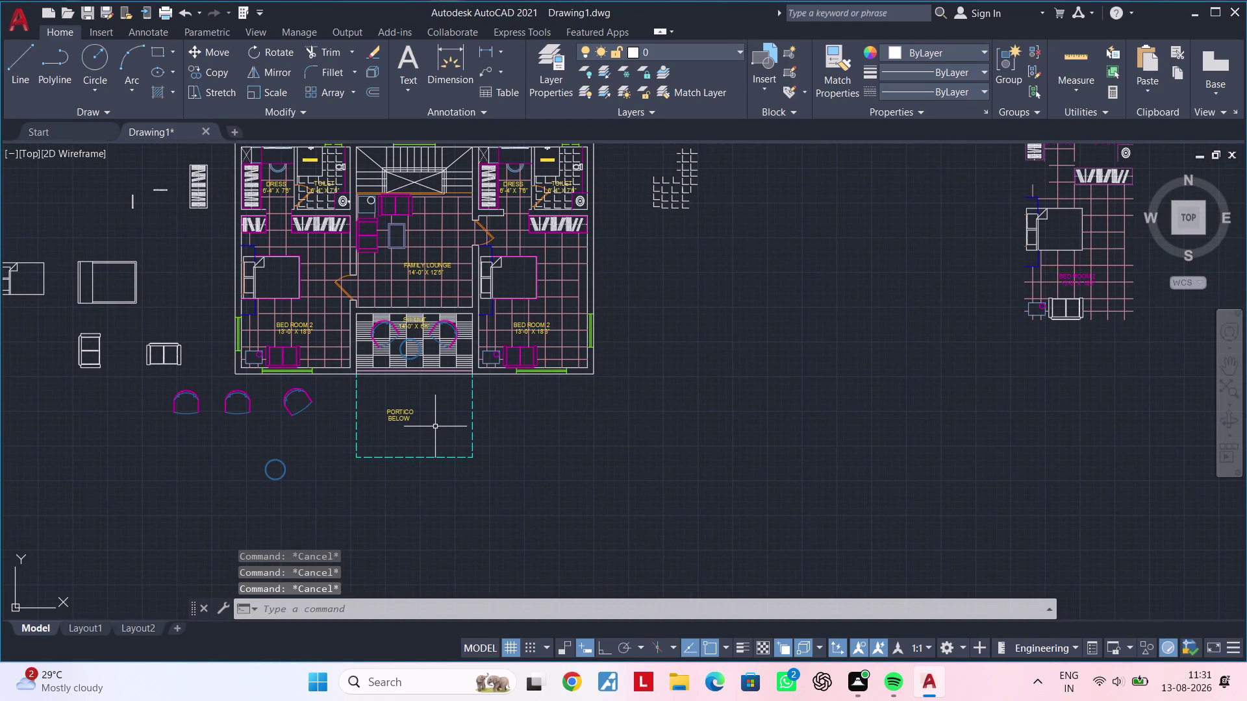
key(Escape)
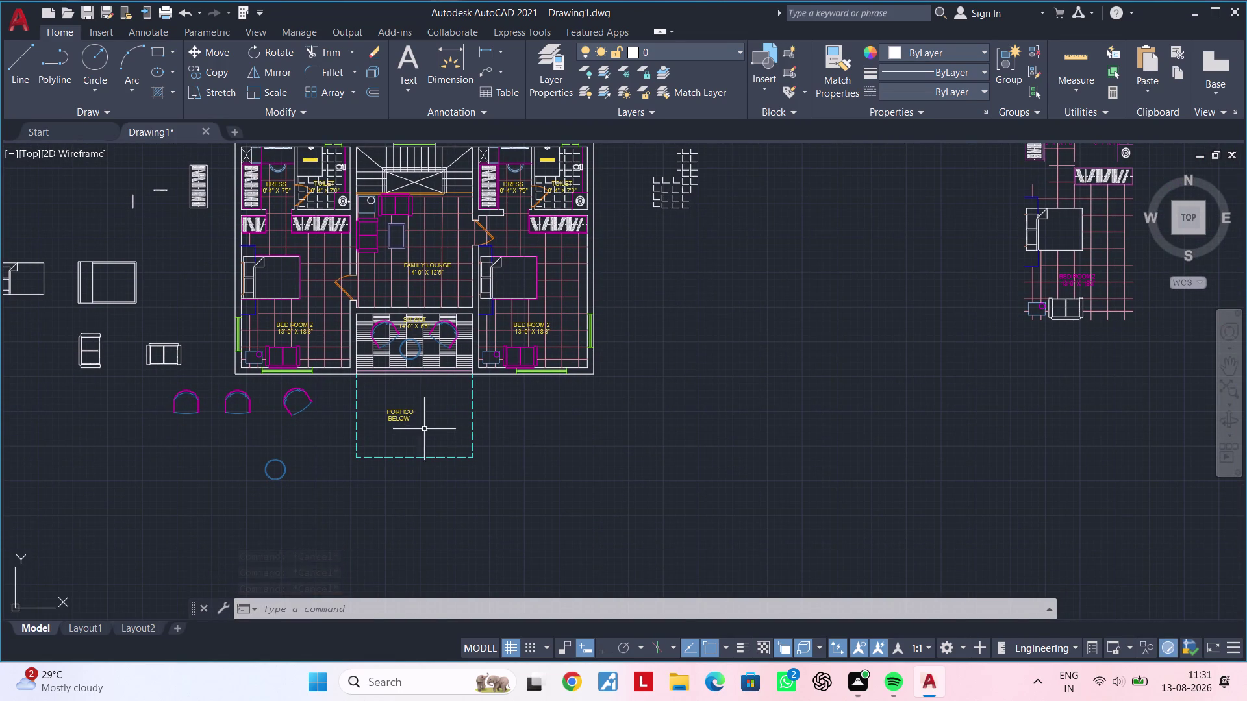
Zoom to the SIT OUT, try a 13'-11" linear dimension, then discard it.
scroll(up, 3)
middle_drag(408, 348, 350, 320)
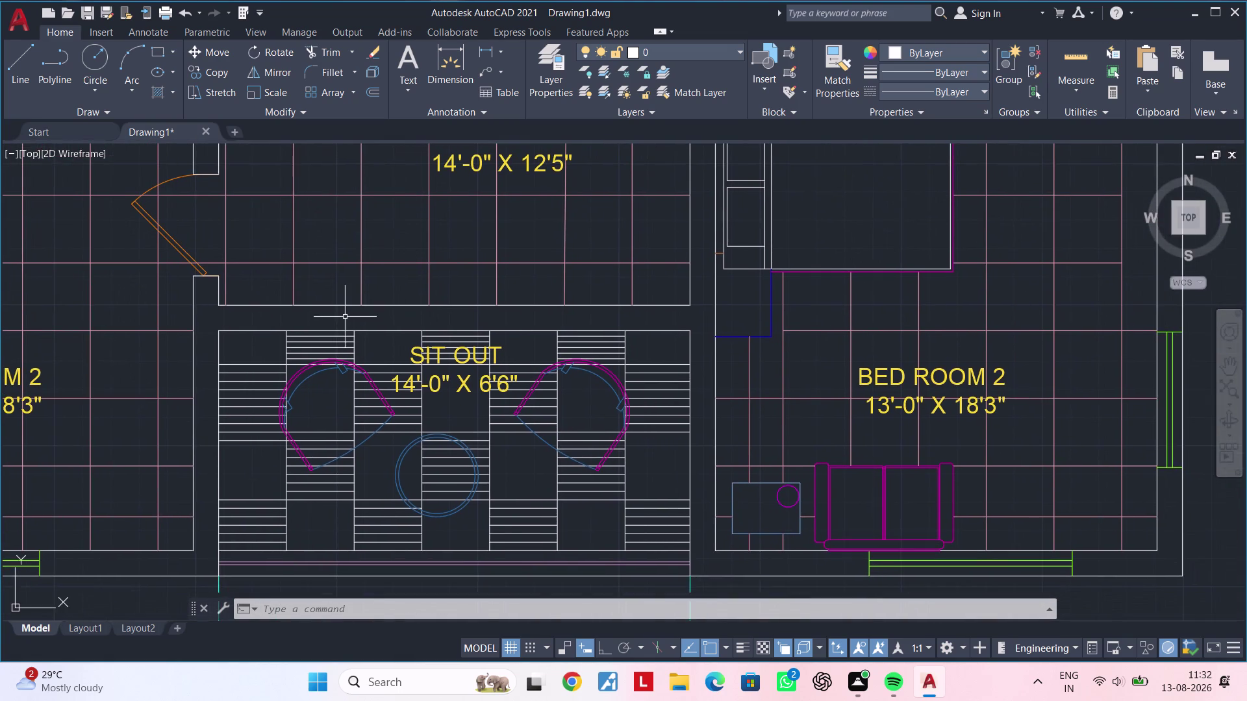
middle_drag(345, 317, 300, 334)
key(Escape)
key(Escape)
key(Escape)
key(Escape)
key(Escape)
key(Escape)
key(Escape)
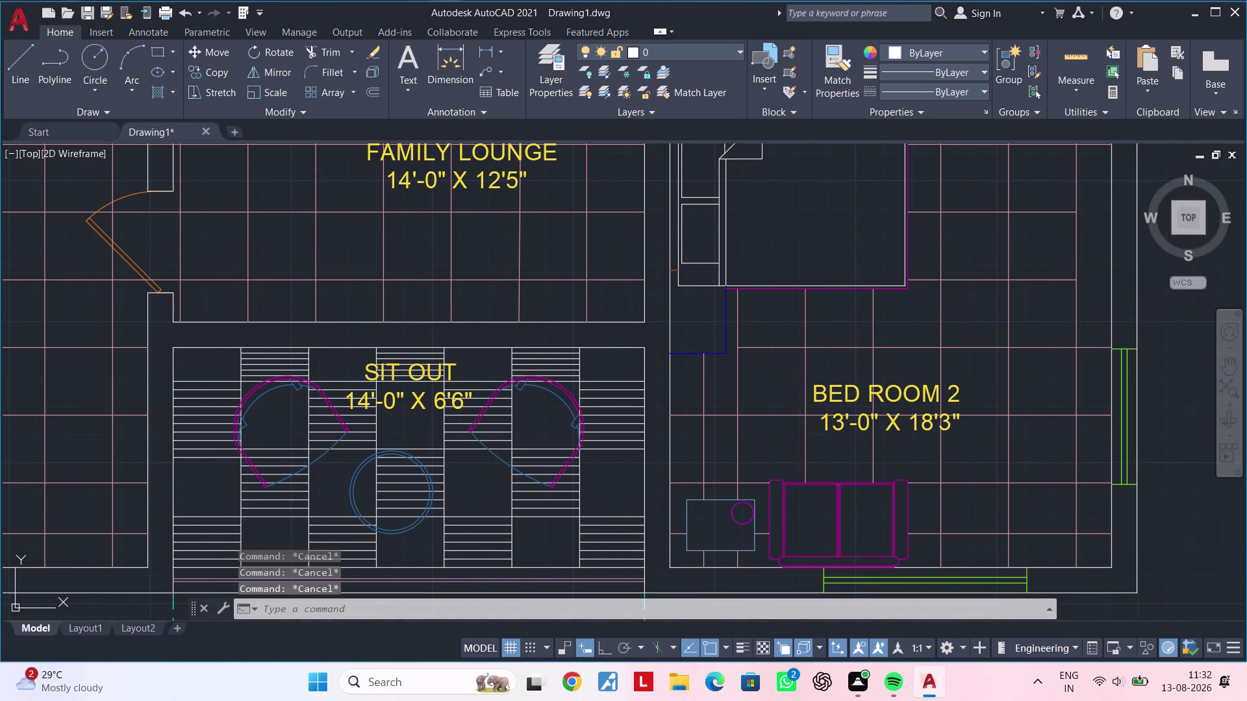
key(Escape)
key(Escape)
key(Escape)
key(Escape)
key(Escape)
key(Escape)
key(Escape)
key(Escape)
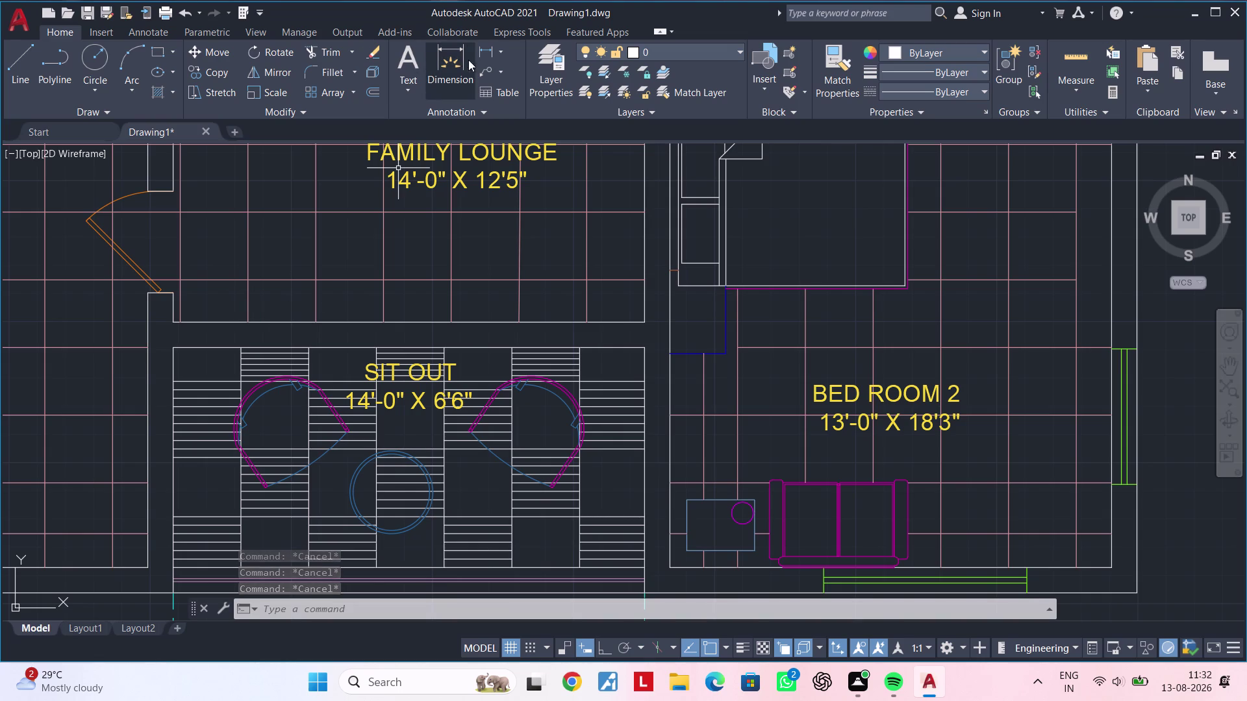
click(485, 50)
click(177, 349)
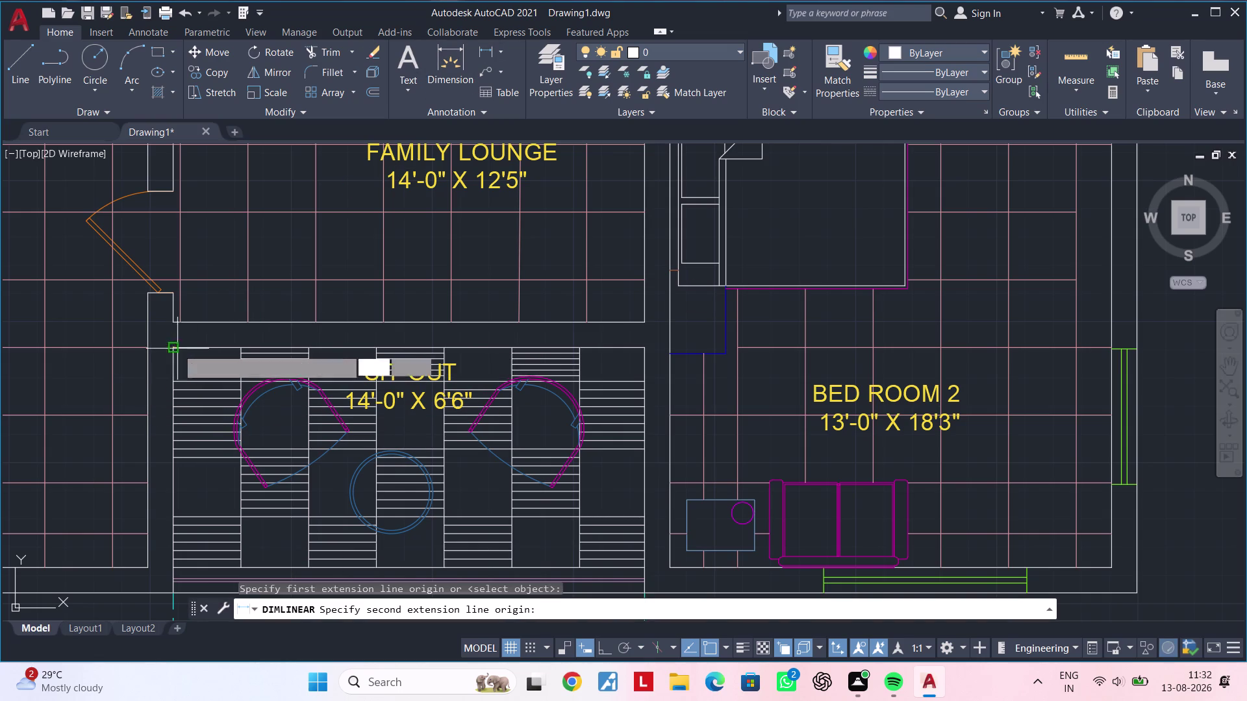
click(650, 350)
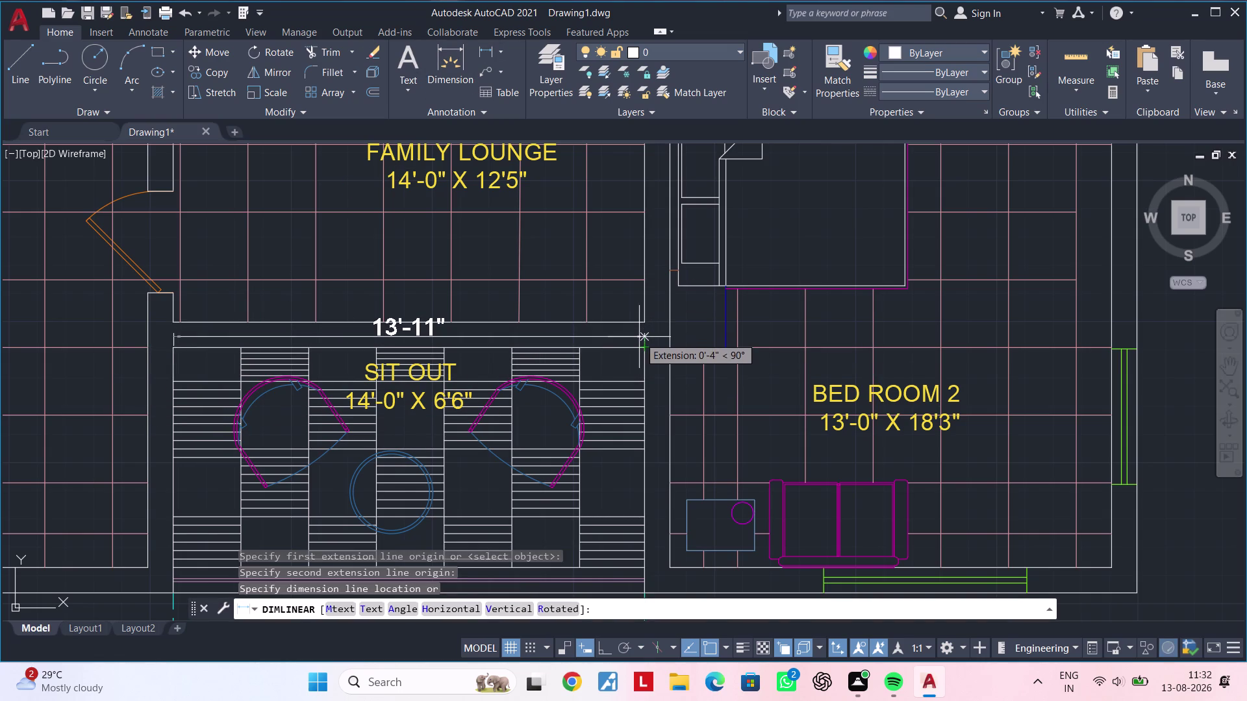
key(Escape)
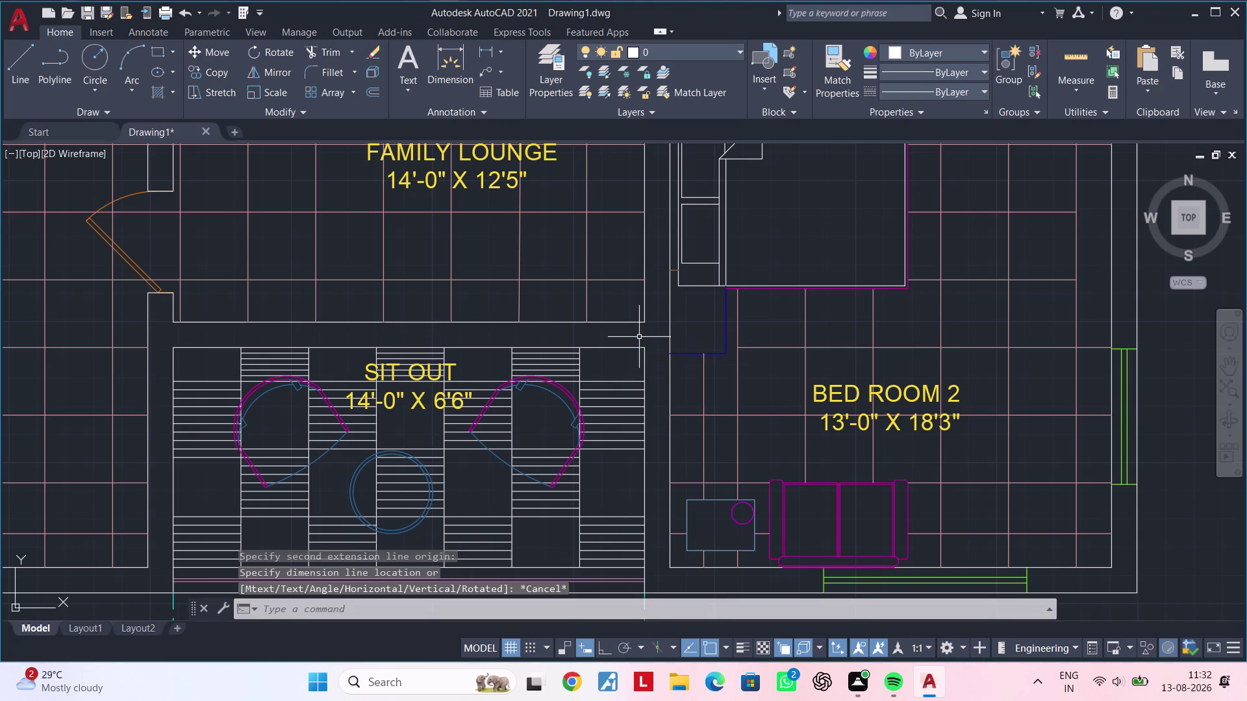
key(Escape)
Draw a short step line just above the SIT OUT.
key(Escape)
key(l)
key(space)
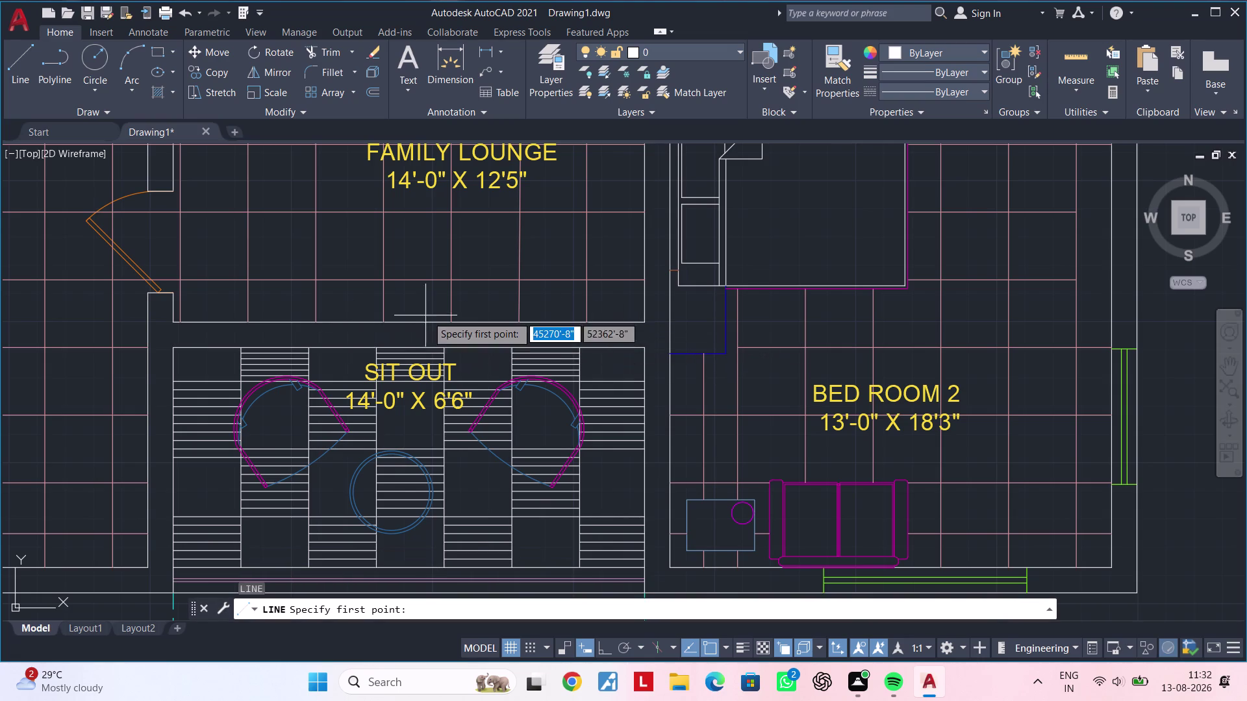
click(412, 322)
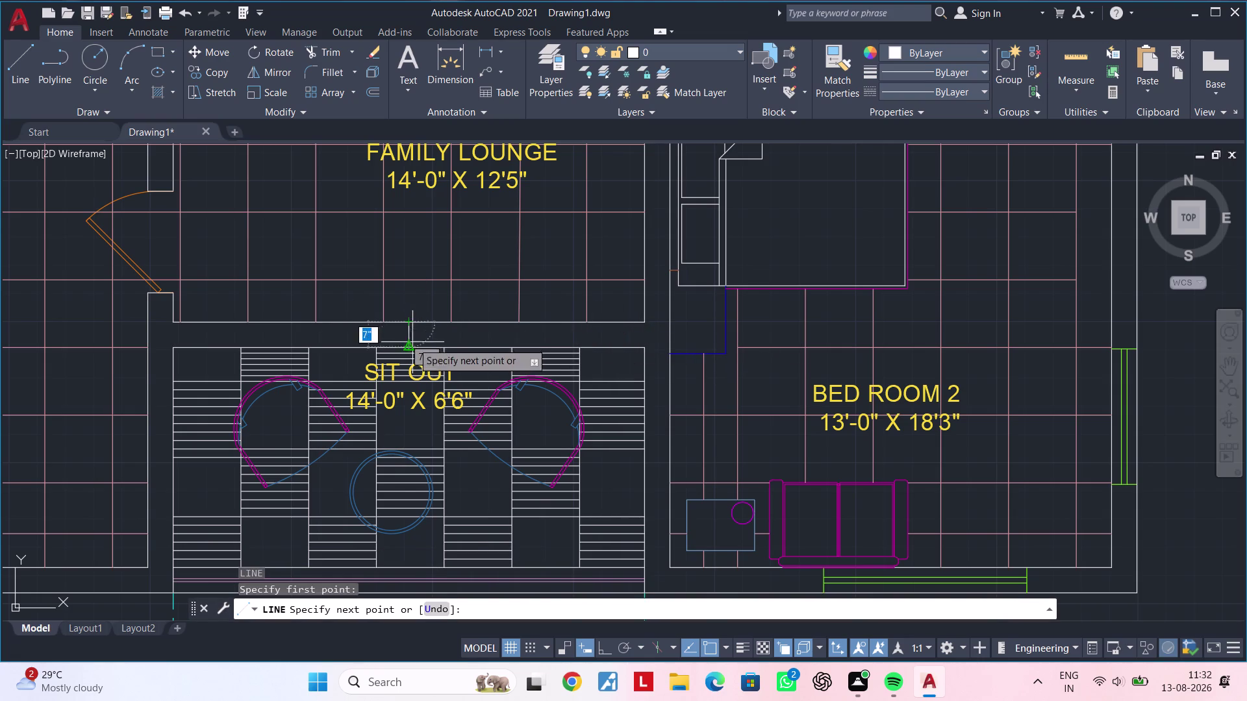
click(412, 346)
key(Escape)
key(Escape)
key(Escape)
key(Escape)
Offset the step line 3' to each side.
text(o)
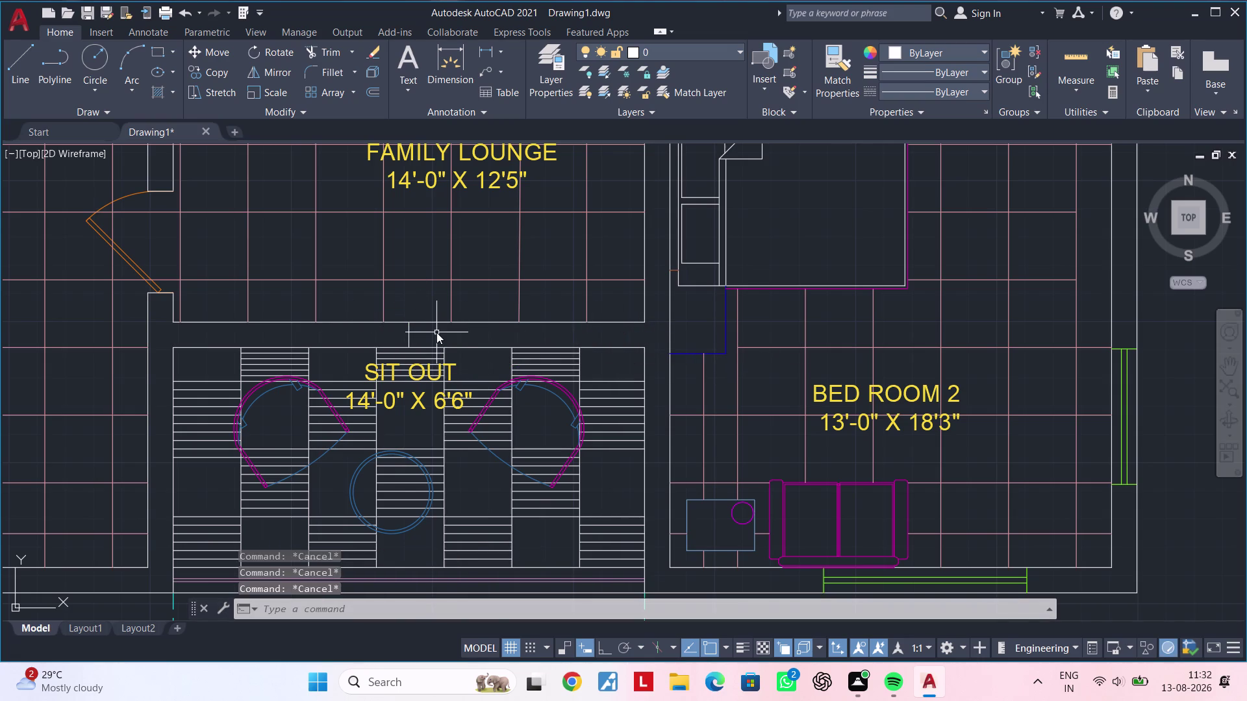
text(f)
key(space)
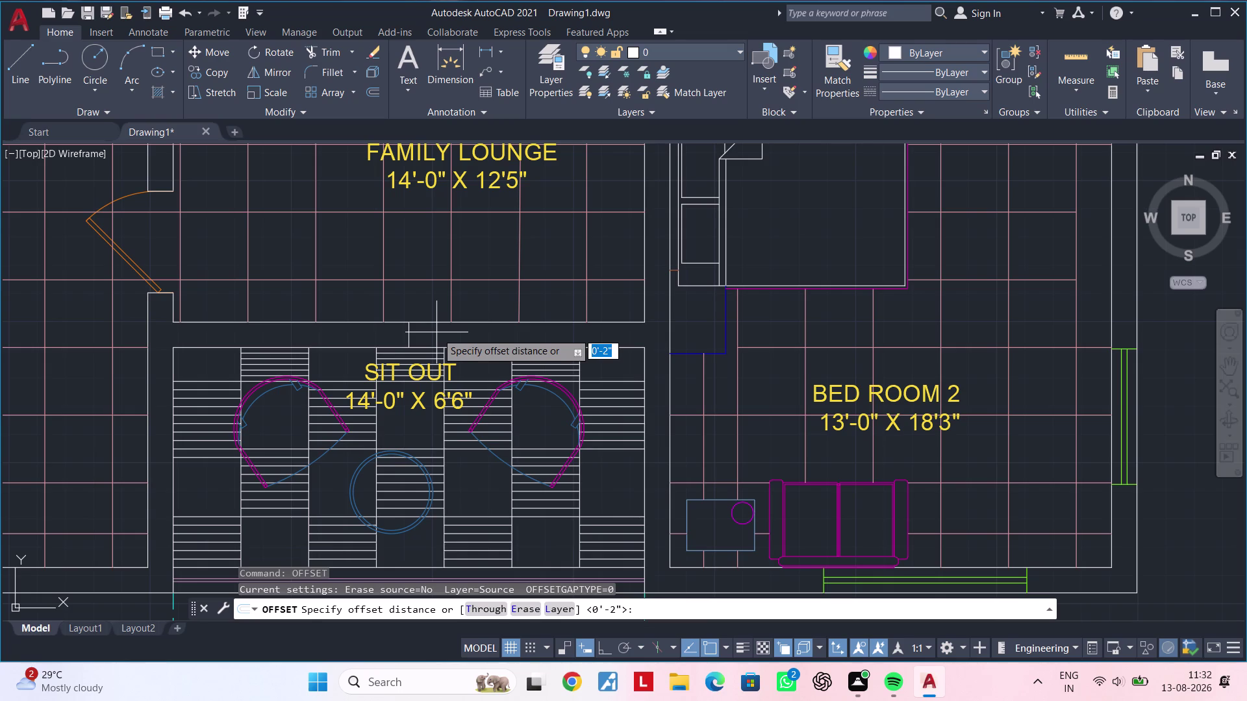
text(3')
key(Return)
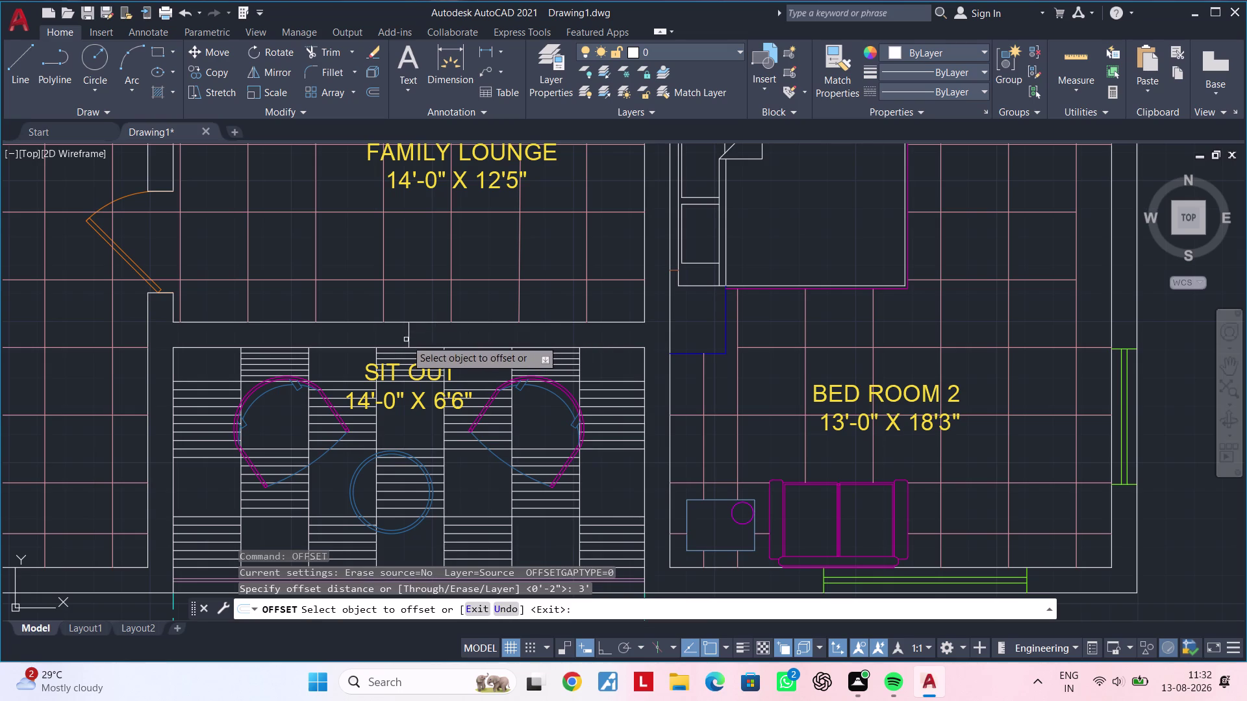
click(410, 336)
click(276, 345)
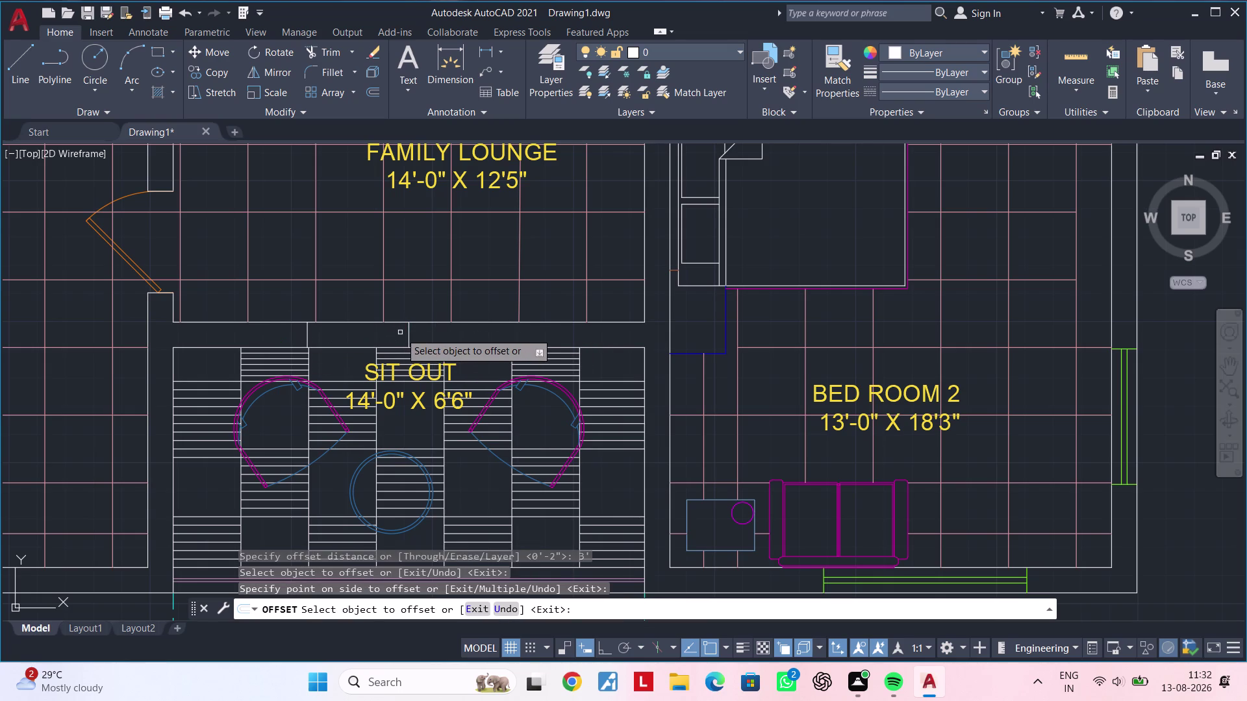
click(408, 331)
click(484, 332)
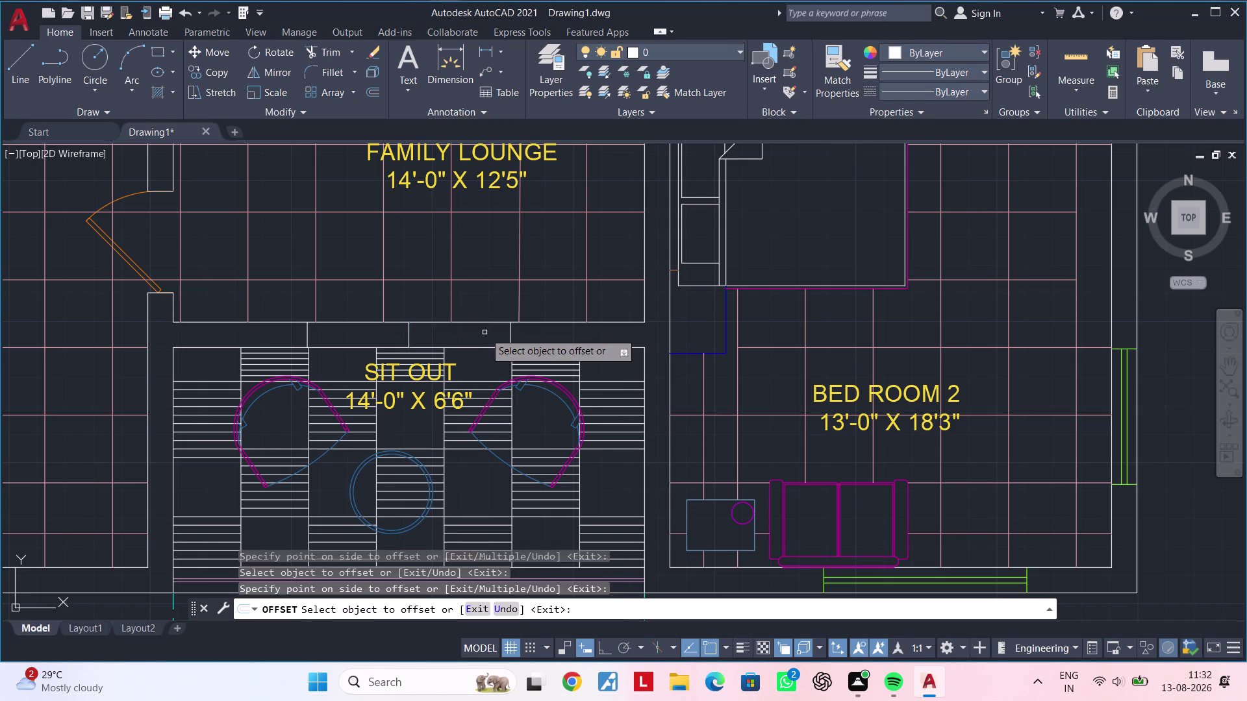
key(Escape)
key(Escape)
Try trimming the extra step-line pieces, then cancel the trim.
text(tr)
key(space)
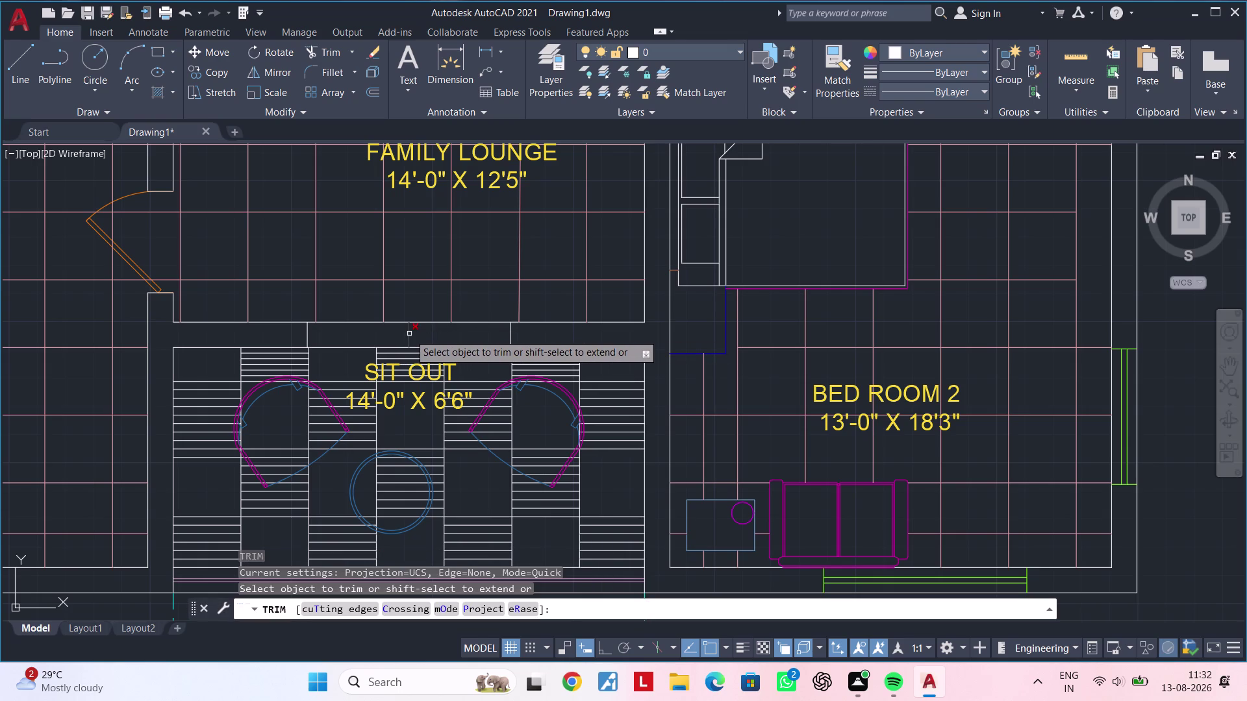
double_click(409, 334)
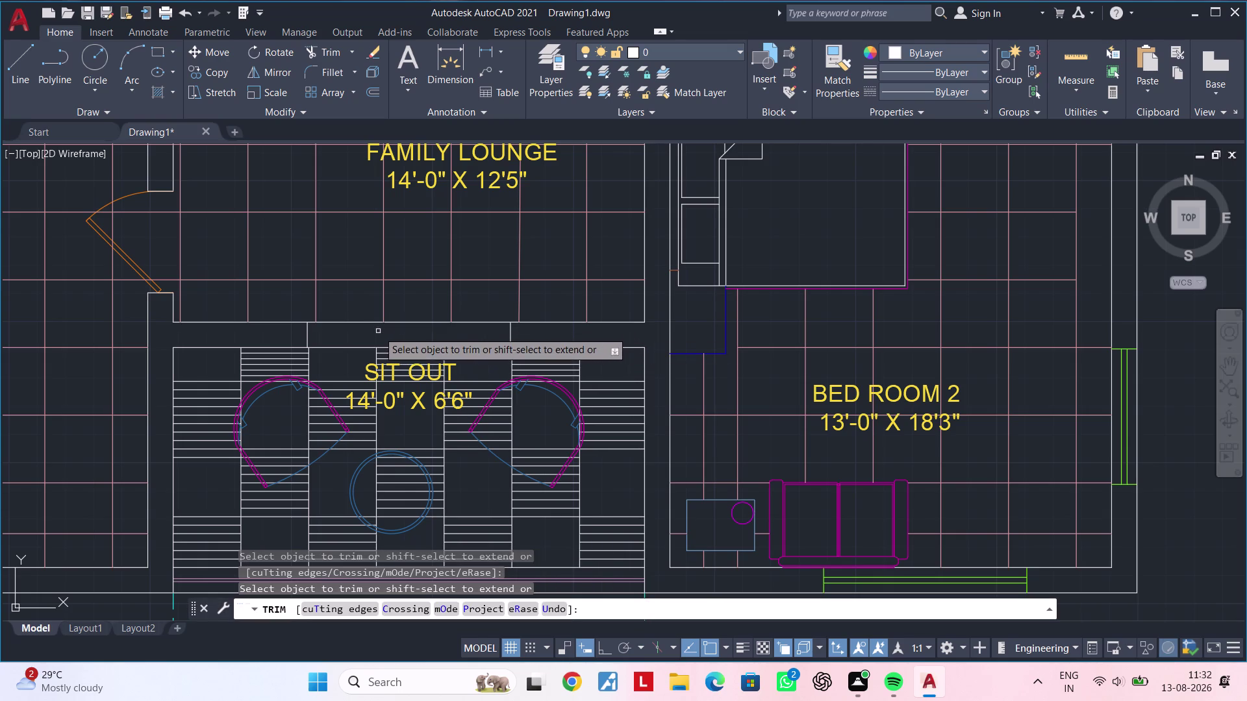
middle_drag(406, 332, 387, 317)
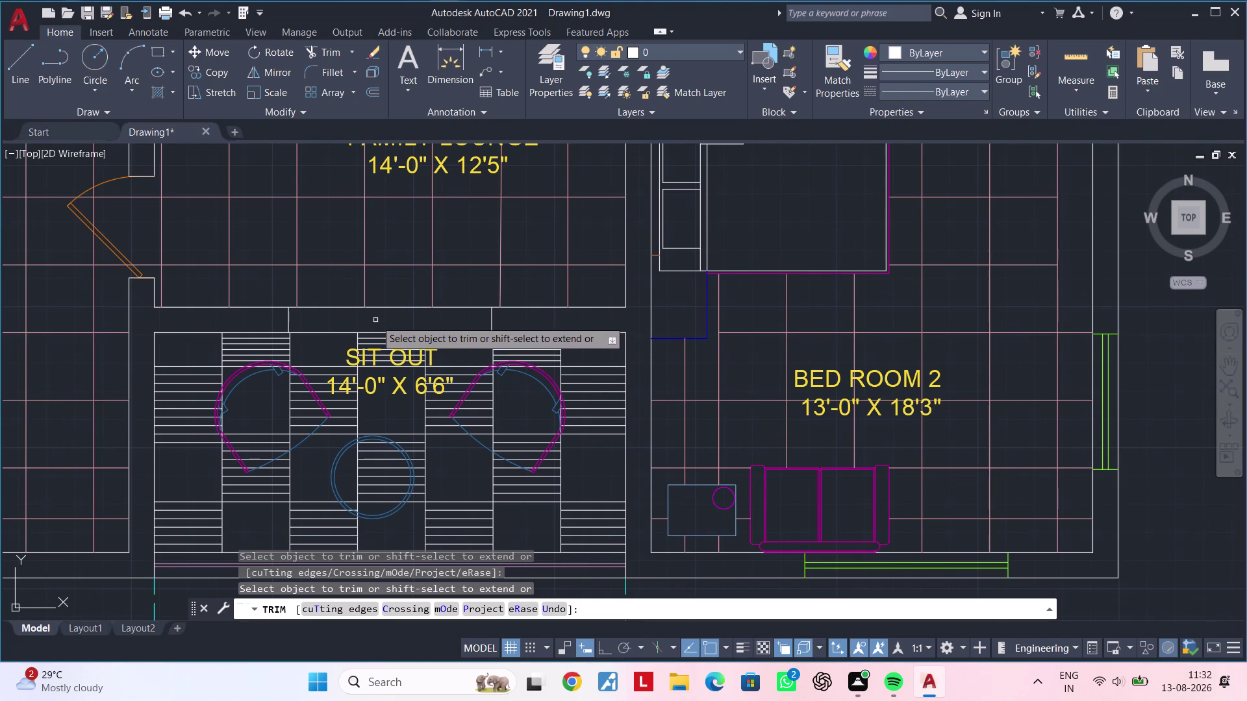
middle_drag(375, 320, 391, 306)
key(Escape)
key(Escape)
key(Escape)
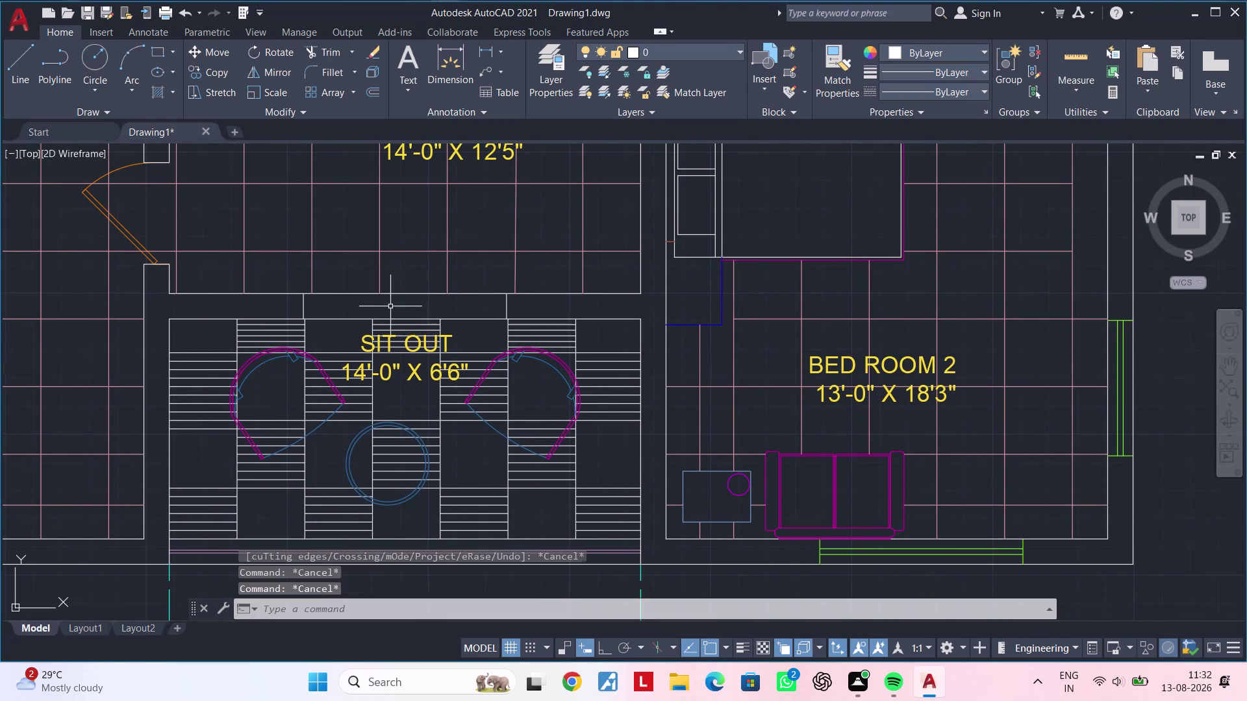
scroll(down, 3)
middle_drag(391, 309, 438, 306)
middle_drag(947, 313, 721, 338)
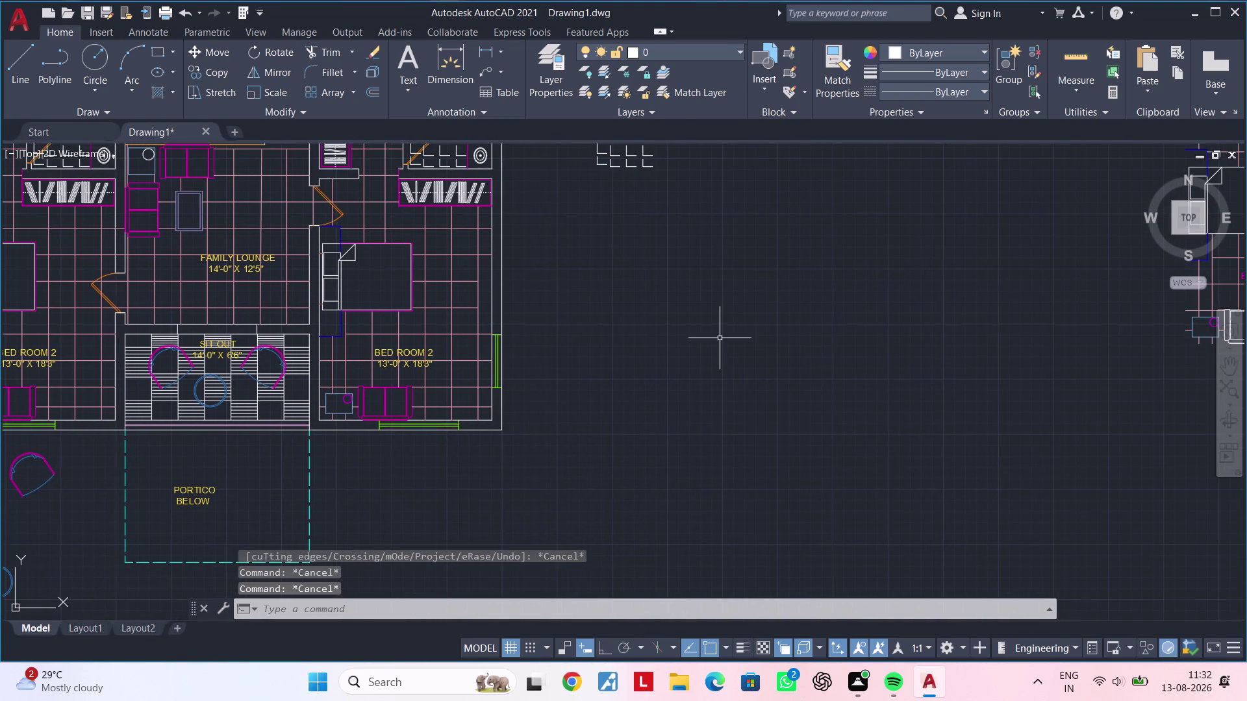
key(Escape)
key(Escape)
key(Escape)
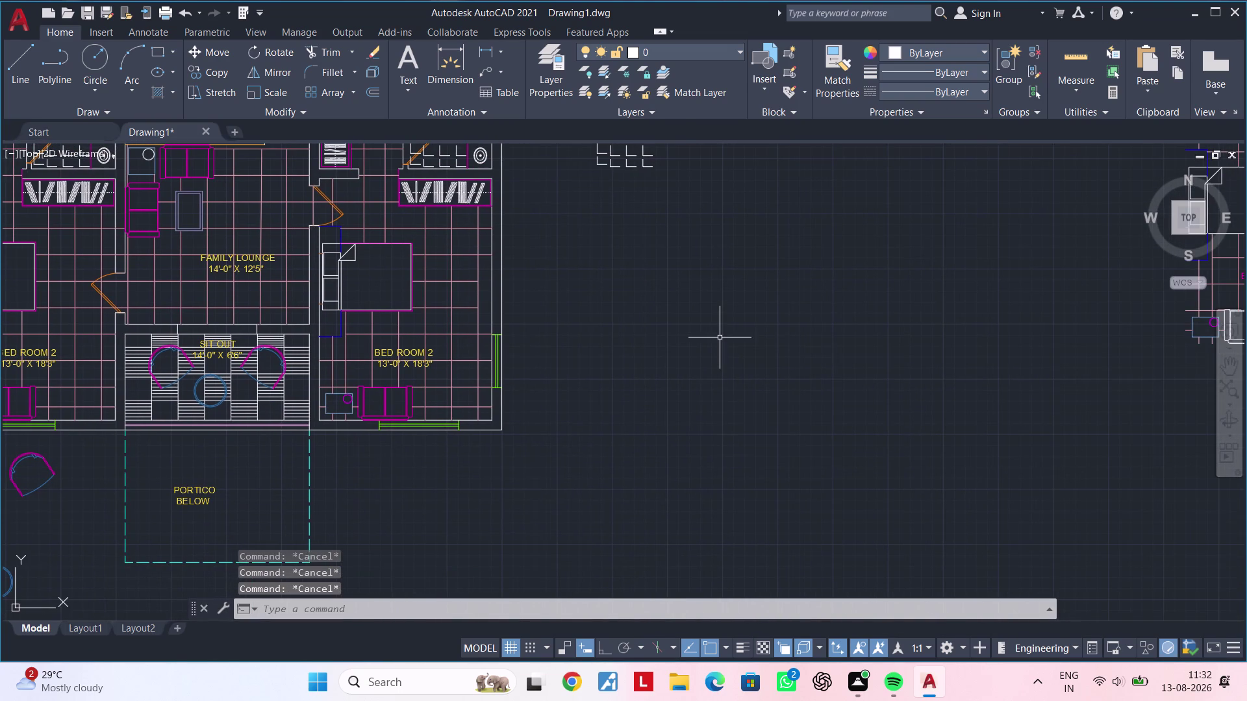
text(td)
key(space)
key(Escape)
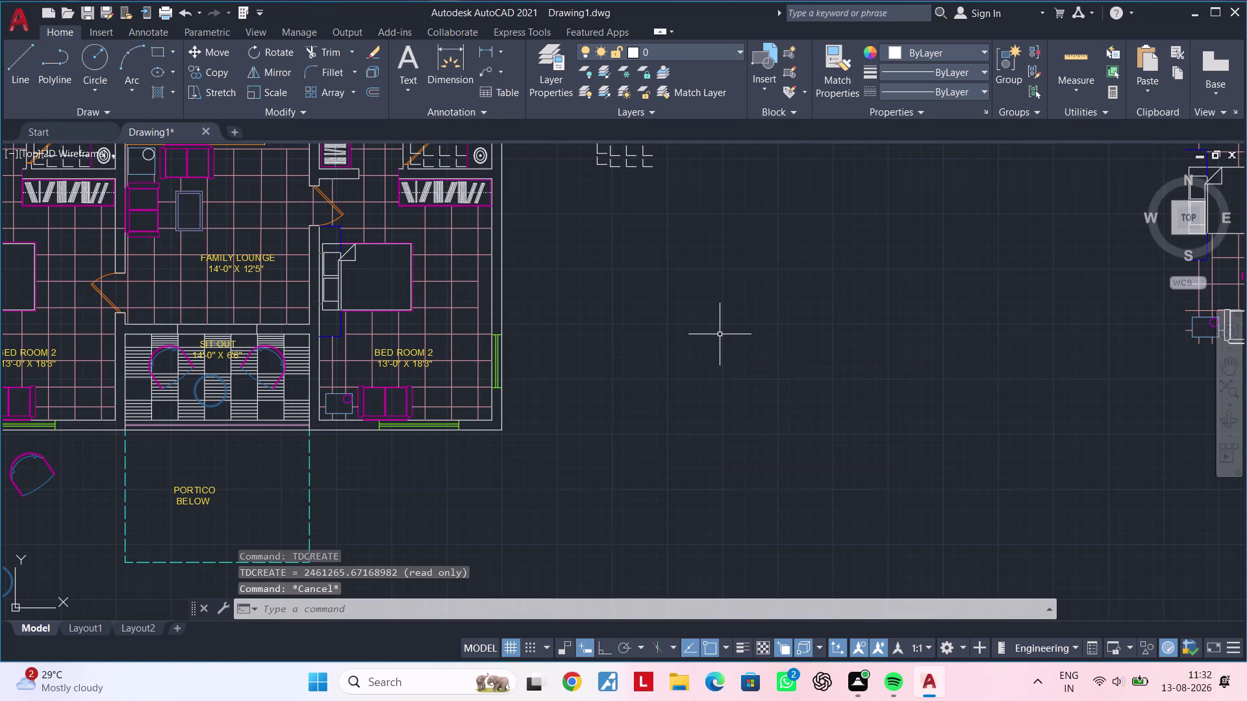
key(Escape)
key(Escape)
key(Escape)
key(Escape)
key(Escape)
key(Escape)
key(Escape)
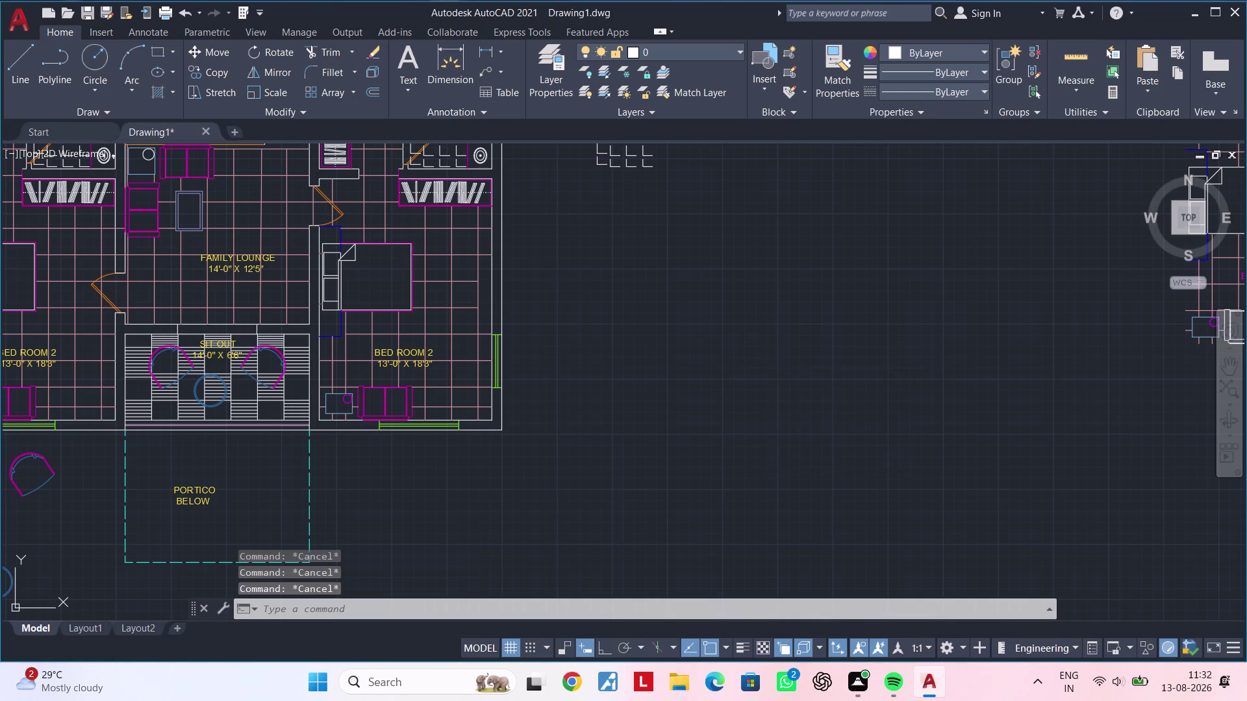